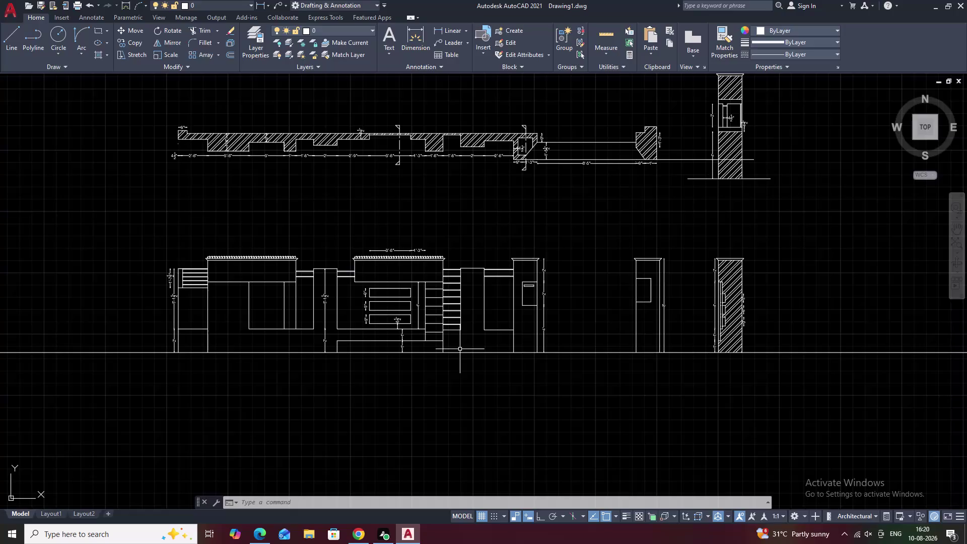
Fill the tall right pier and its base strip with the CROSS hatch pattern.
scroll(up, 3)
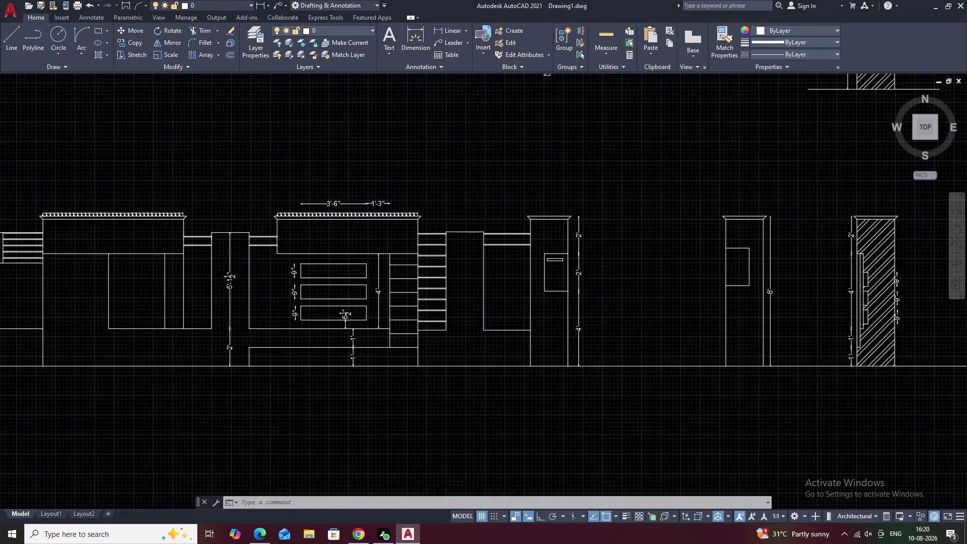
middle_drag(462, 331, 628, 319)
middle_drag(494, 309, 625, 304)
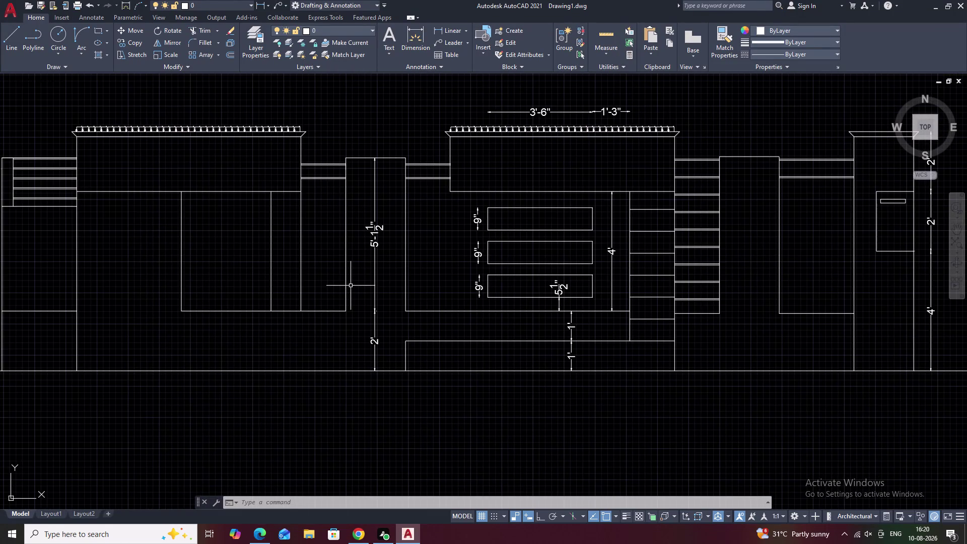
text(h)
key(space)
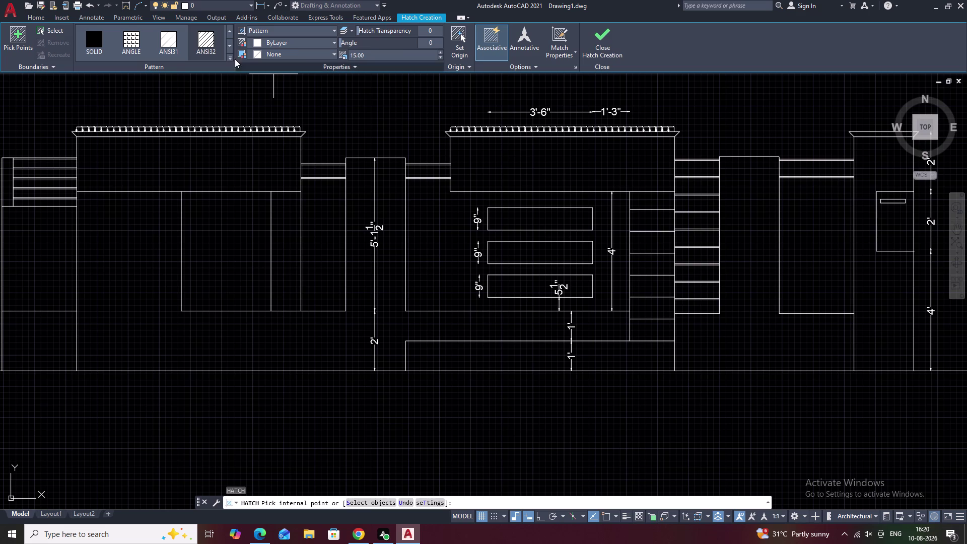
click(230, 58)
scroll(down, 3)
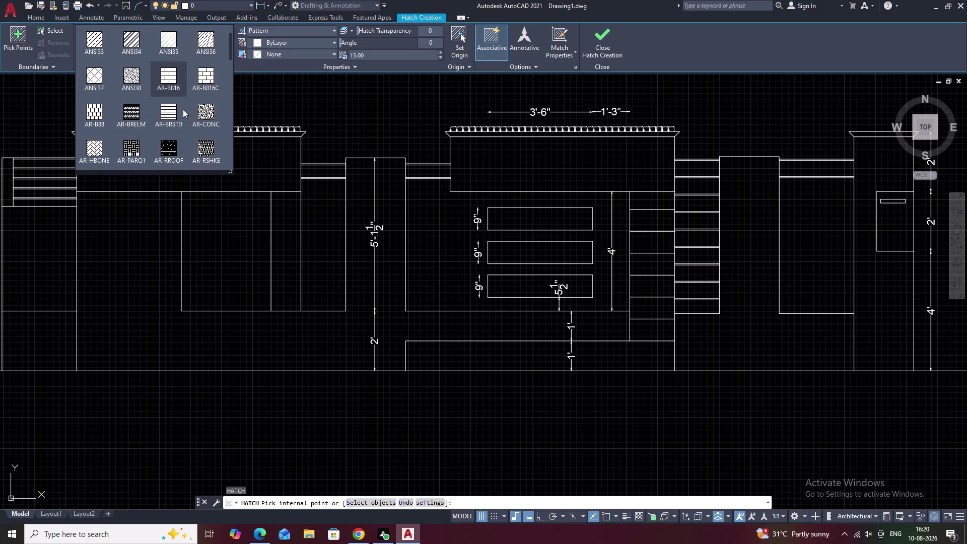
scroll(down, 3)
click(202, 153)
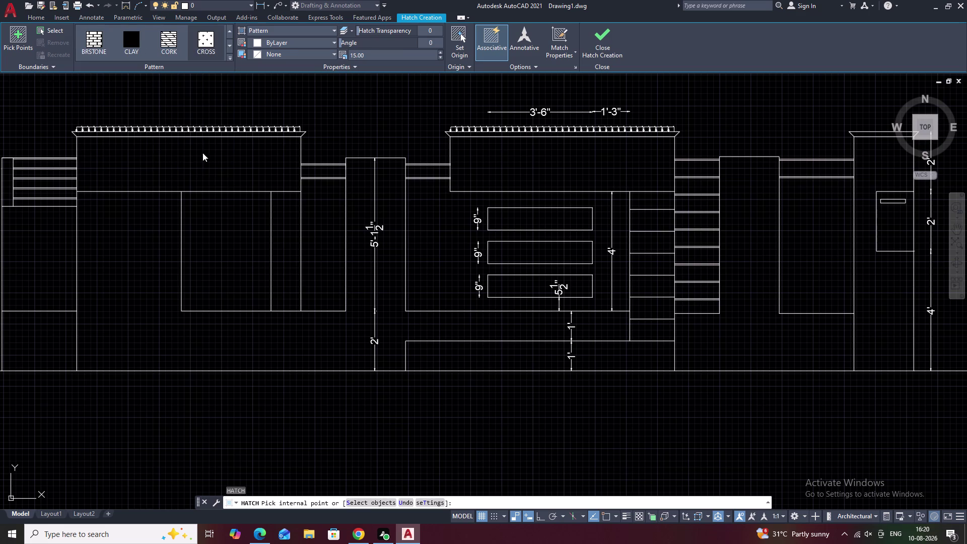
click(750, 306)
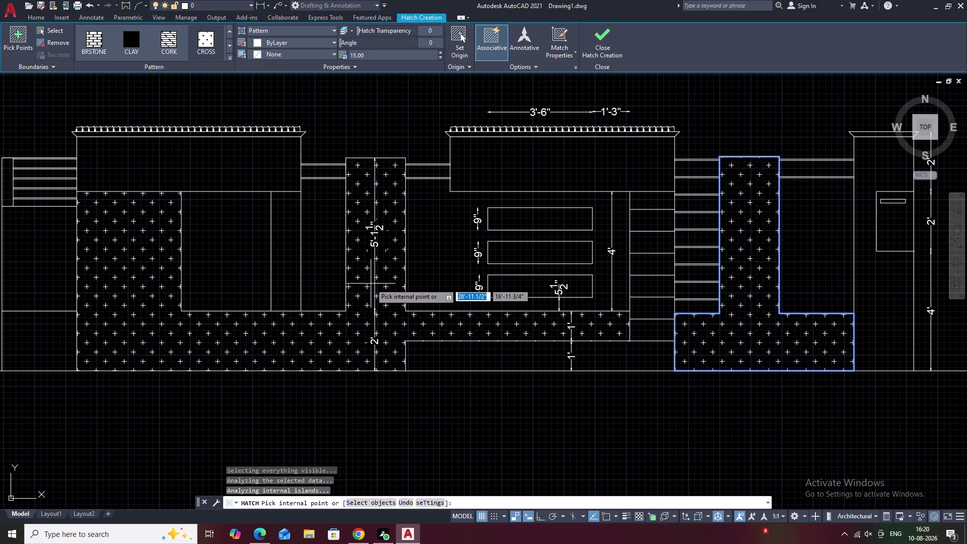
key(Escape)
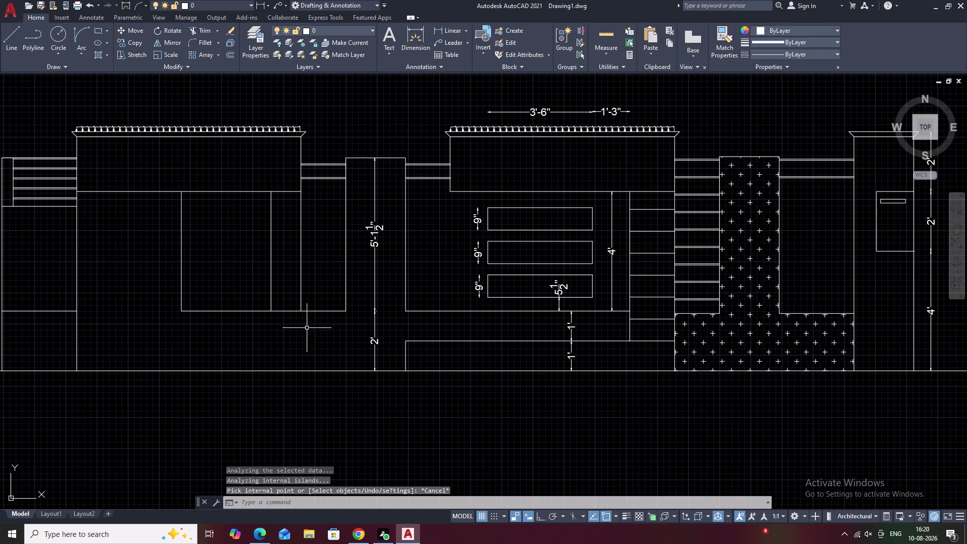
Extend the left panel's vertical line down to the ground line with EX.
text(ex)
key(space)
click(182, 283)
key(Escape)
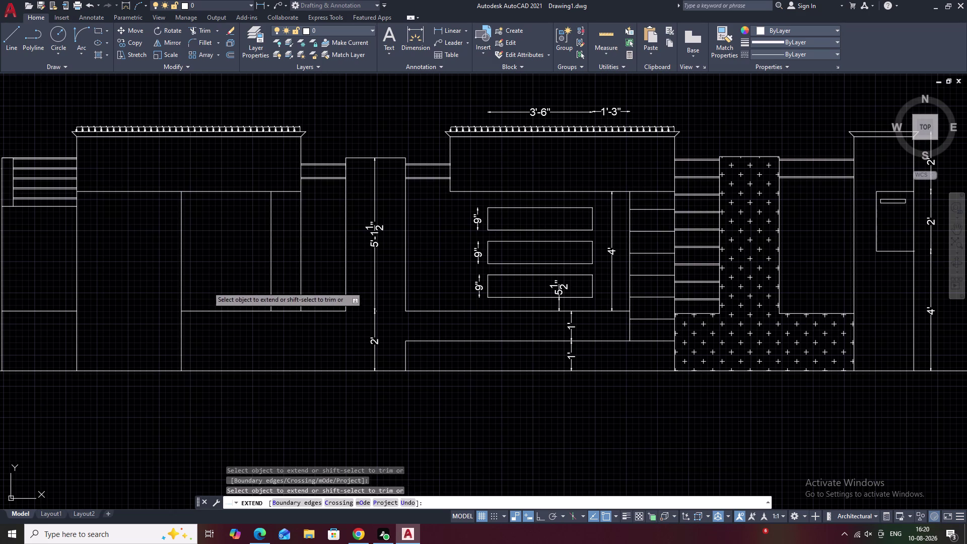
scroll(down, 3)
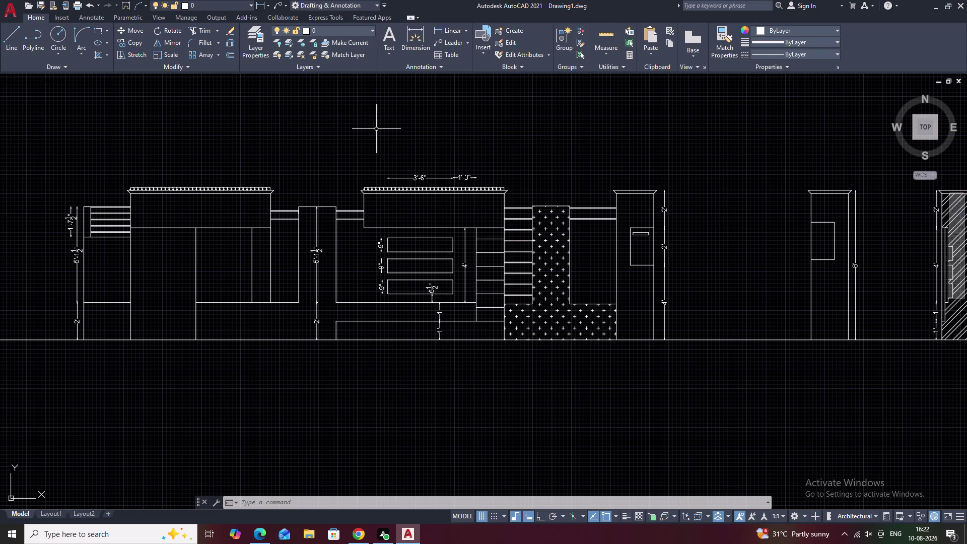
Cross-hatch the left-centre pier and its base strip with the CROSS pattern.
text(h)
key(space)
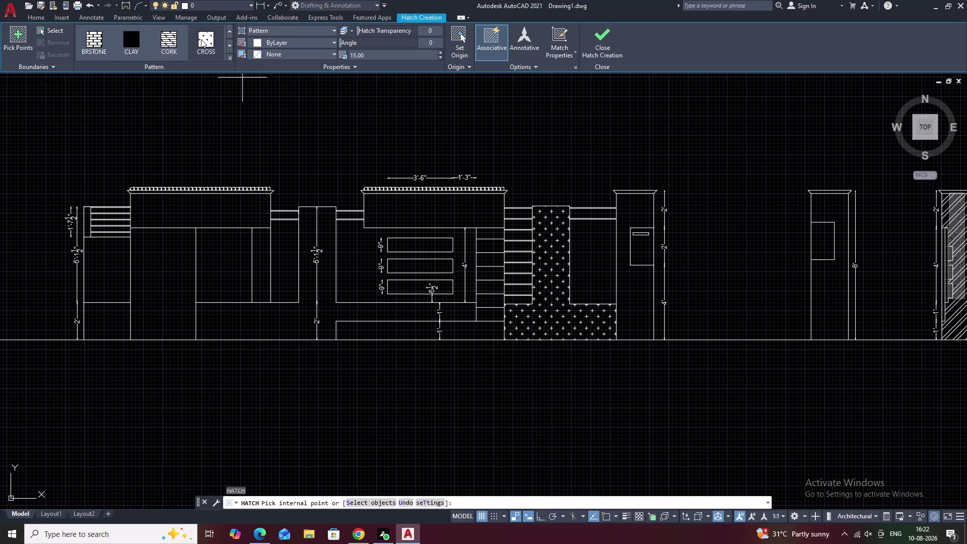
click(201, 39)
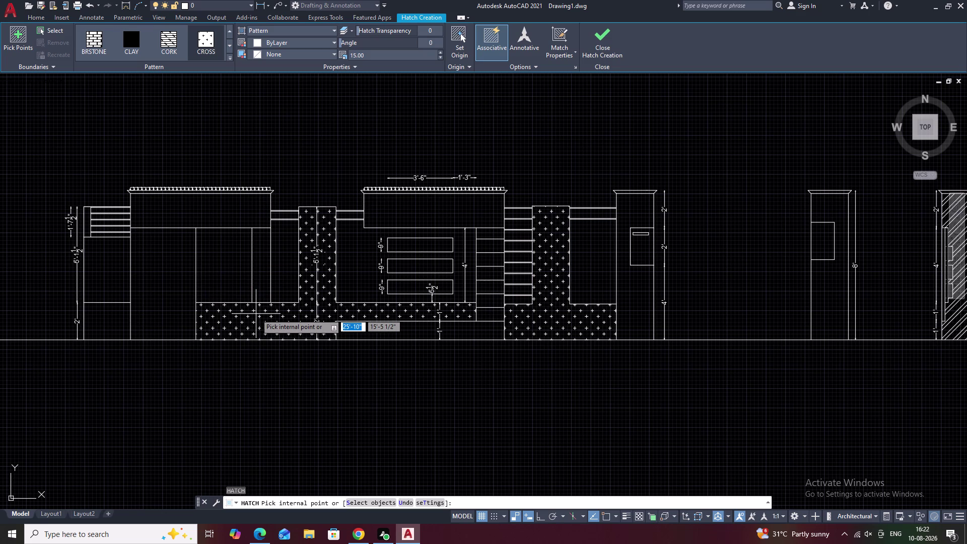
click(256, 314)
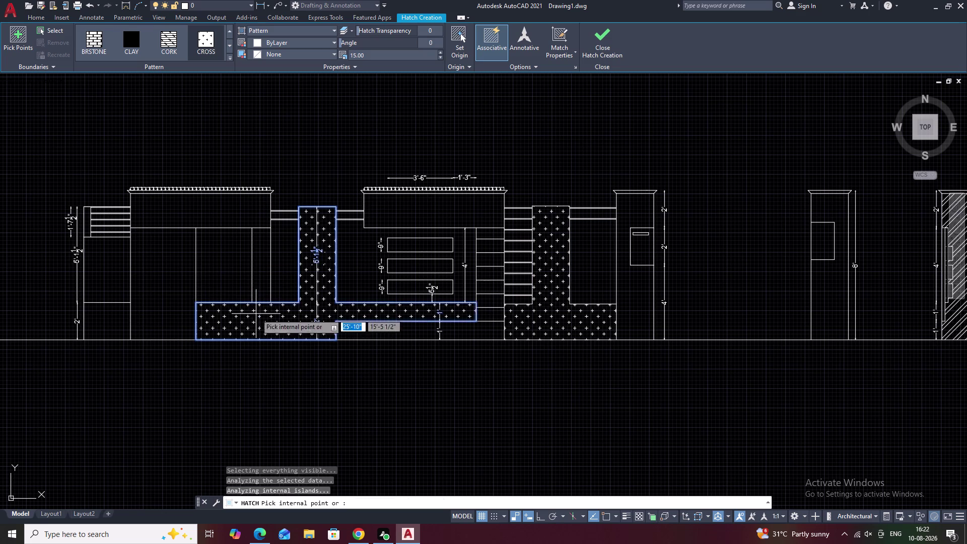
key(Escape)
Cross-hatch the small base block at the far left of the elevation.
middle_drag(653, 257, 692, 293)
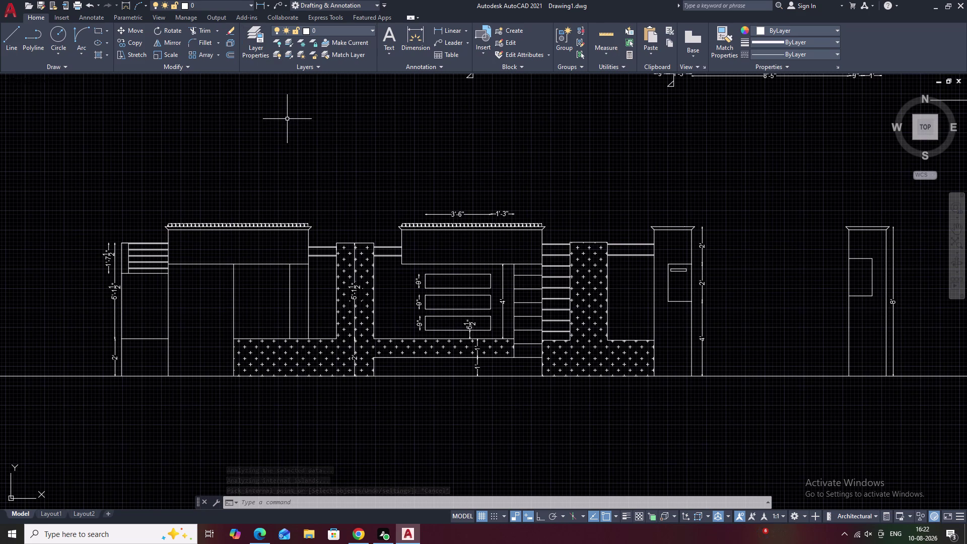
text(h)
key(space)
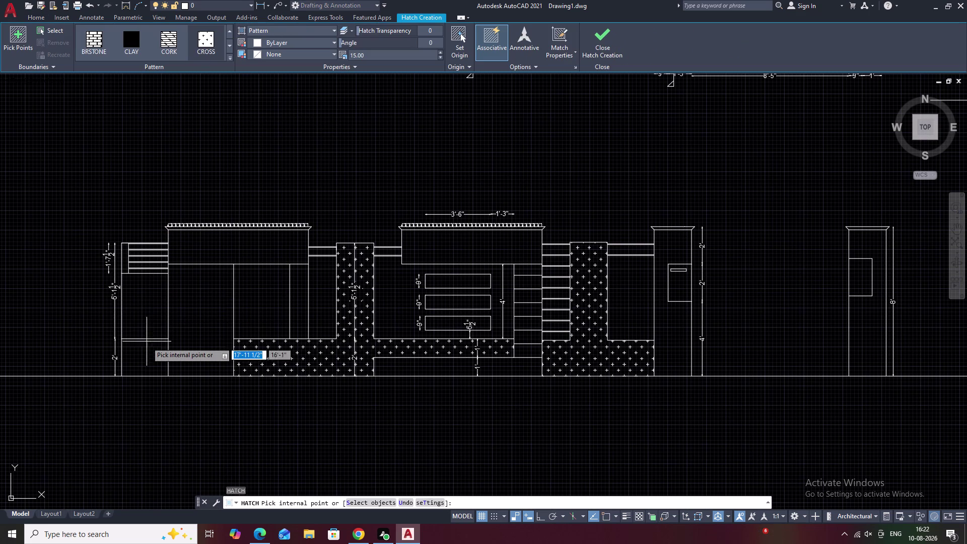
click(207, 41)
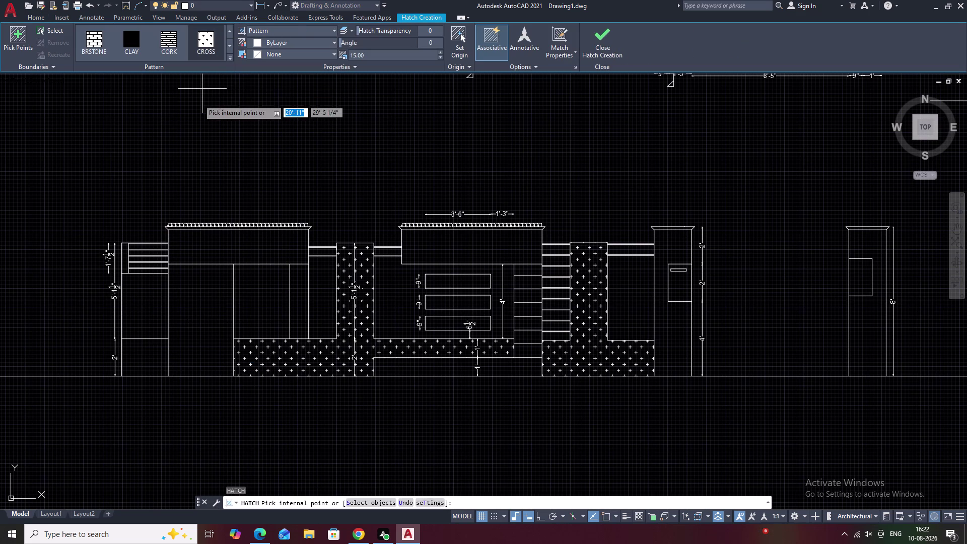
click(144, 358)
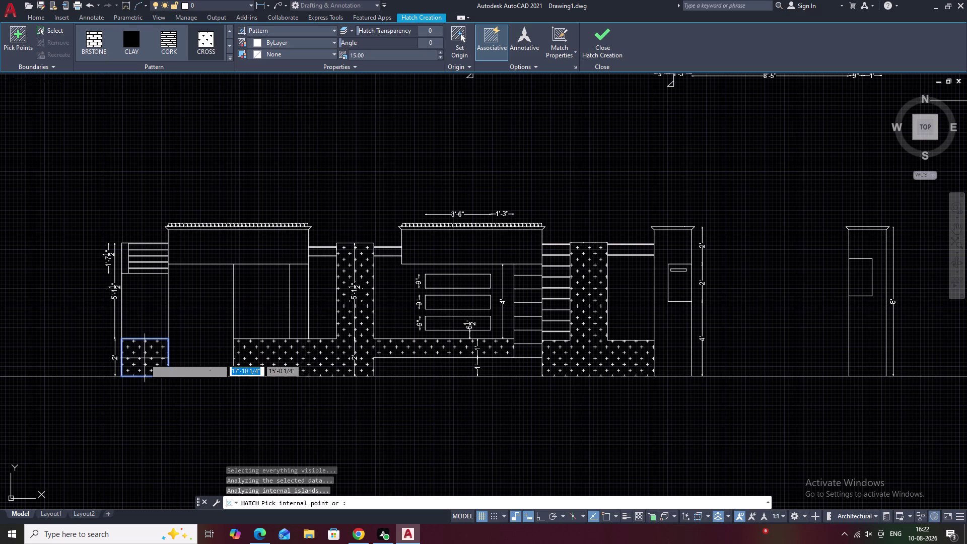
key(Escape)
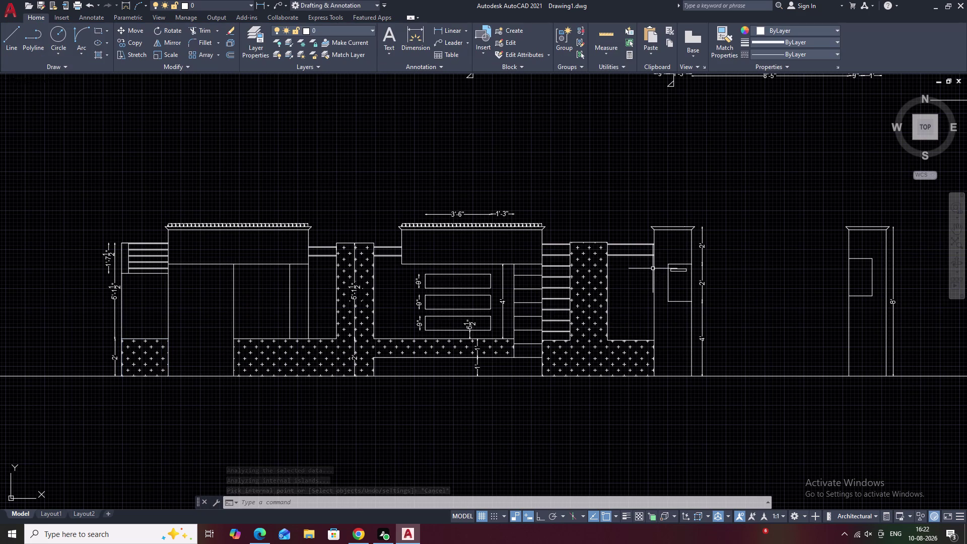
Start a hatch and try a different pattern from the pattern gallery.
text(h)
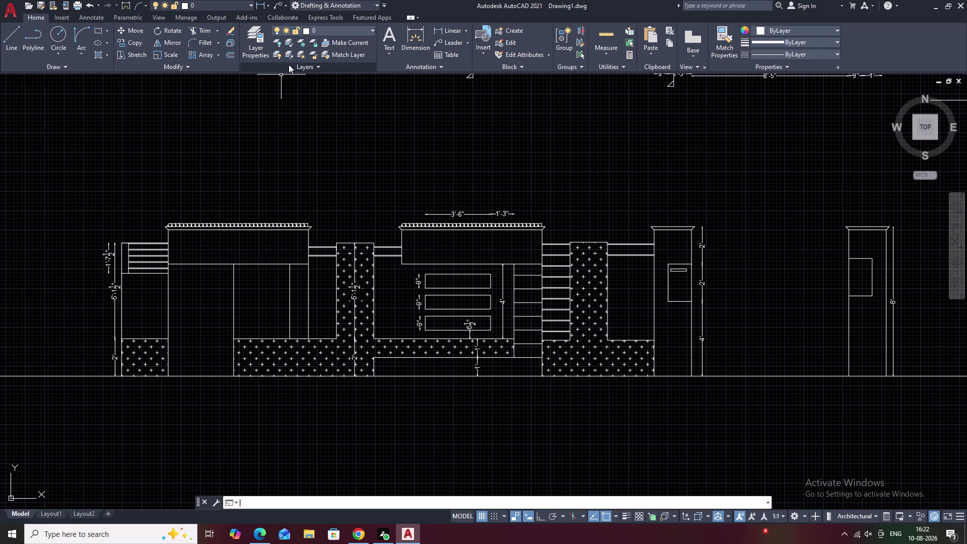
key(space)
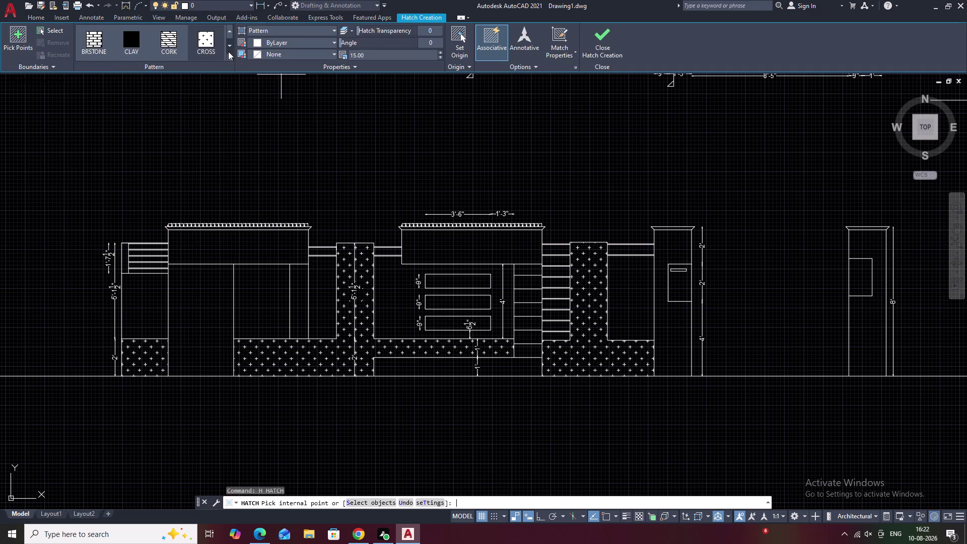
click(228, 56)
click(229, 56)
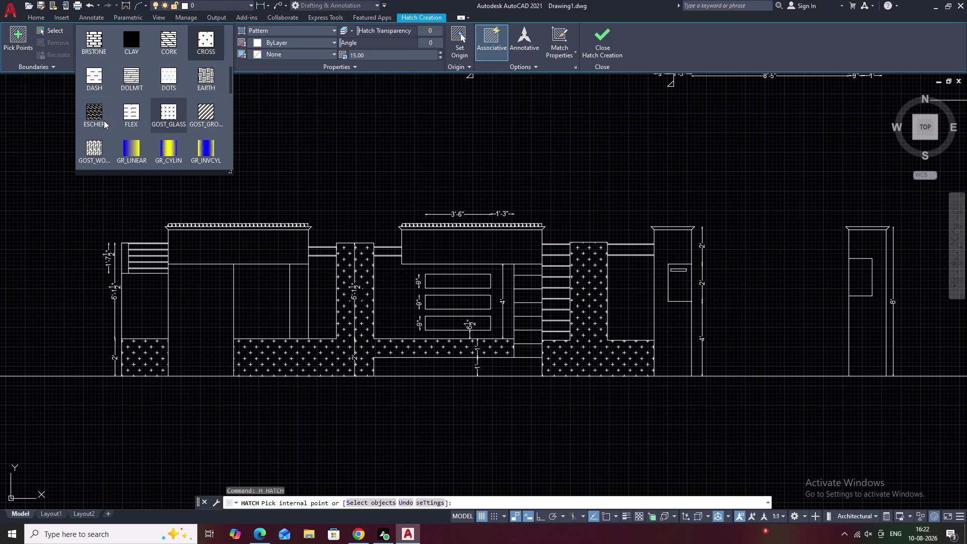
scroll(down, 3)
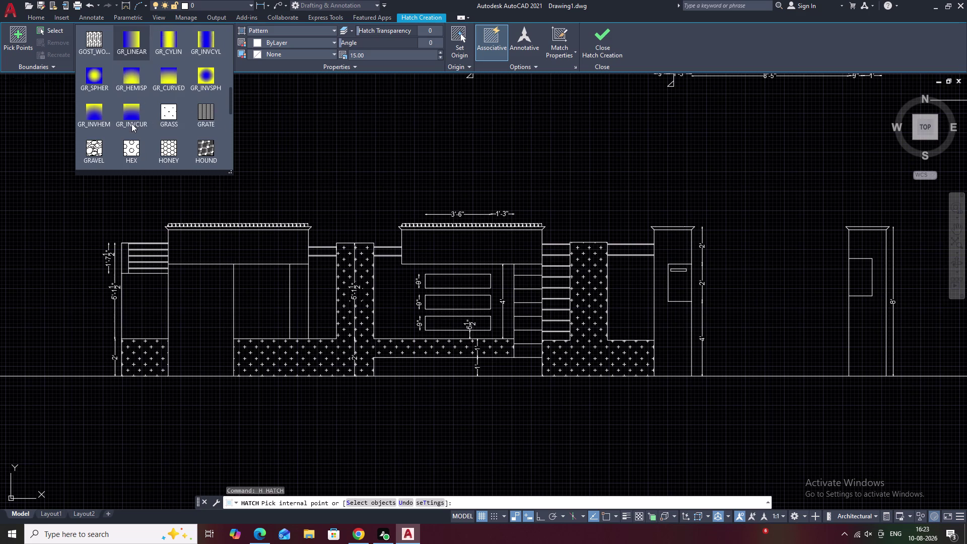
click(169, 111)
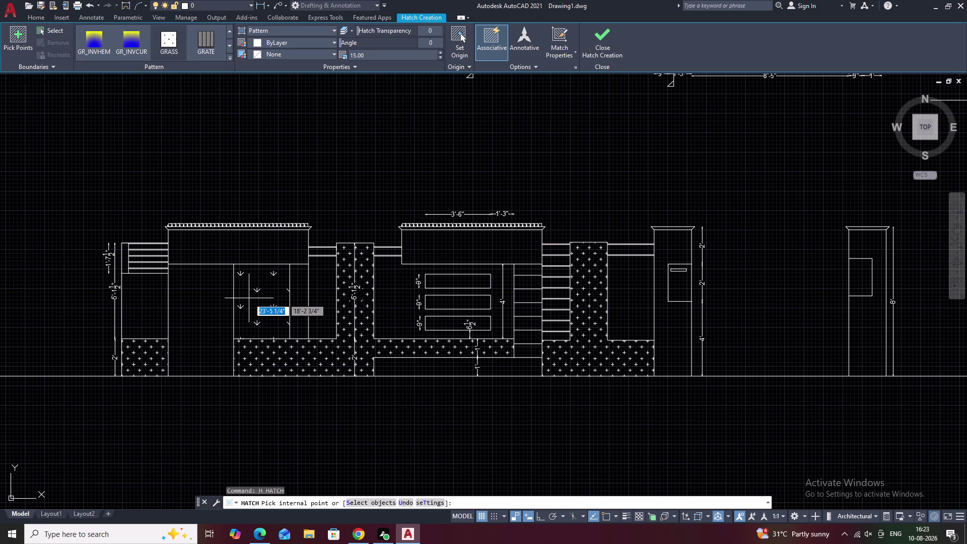
Select ANSI38 and fill the pillar beside the gate and the far-right pillar.
click(231, 59)
scroll(down, 3)
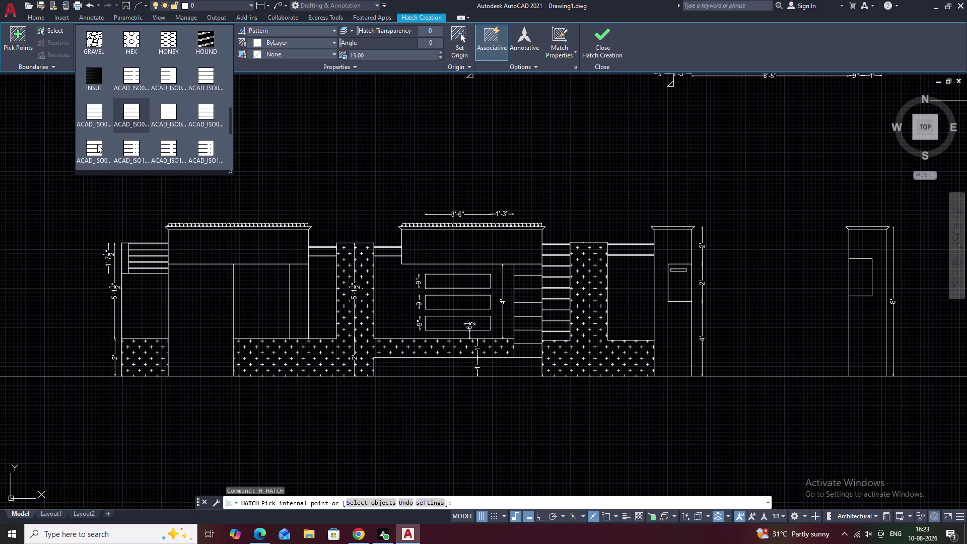
scroll(down, 3)
scroll(down, 3)
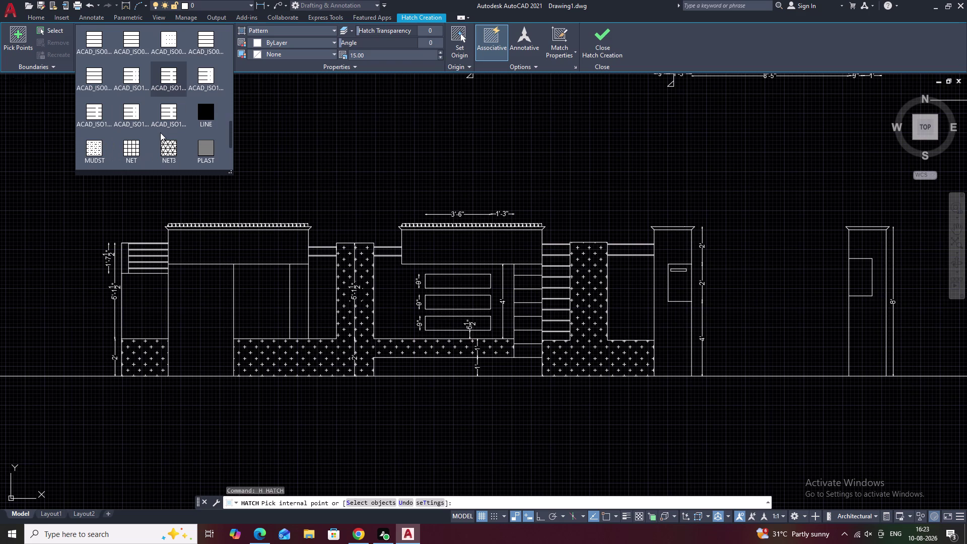
scroll(up, 3)
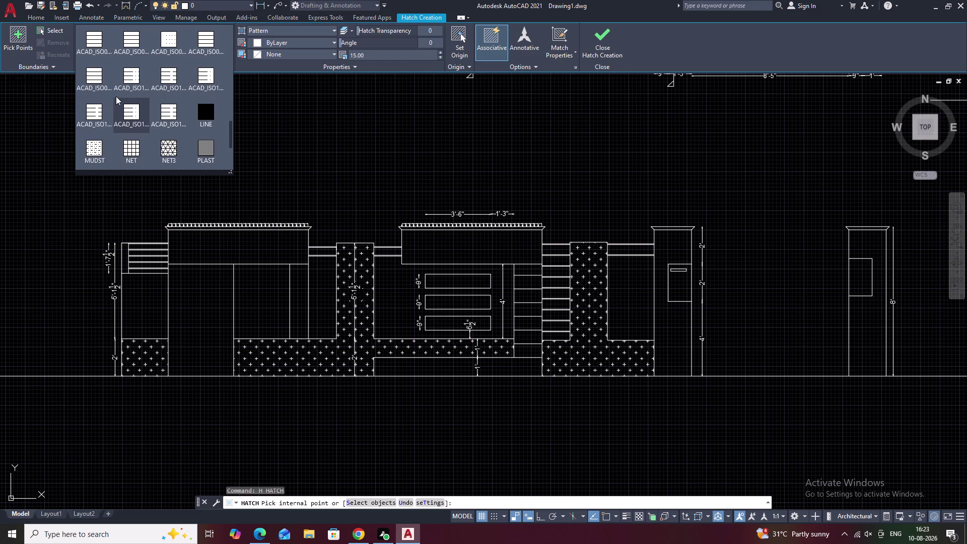
scroll(up, 3)
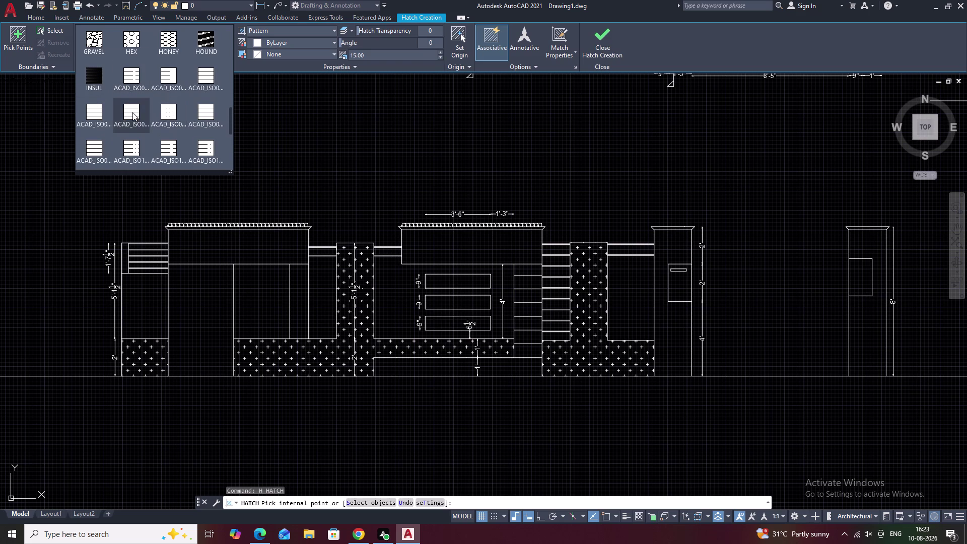
scroll(up, 3)
scroll(up, 3)
scroll(up, 3)
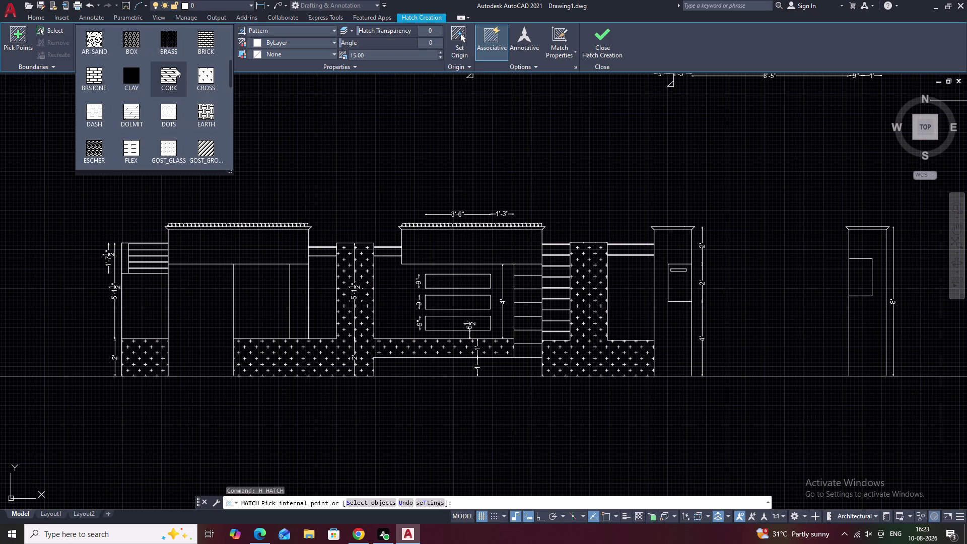
scroll(up, 3)
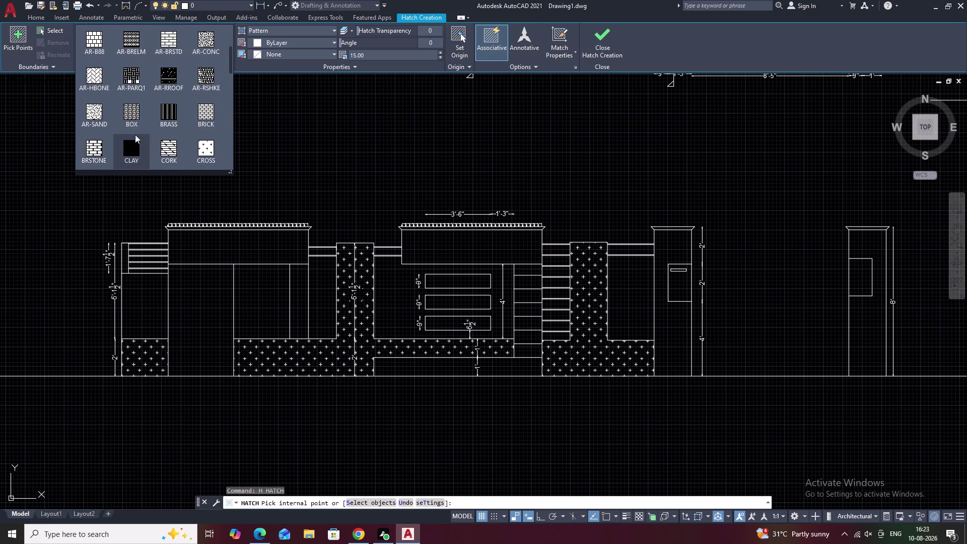
scroll(up, 3)
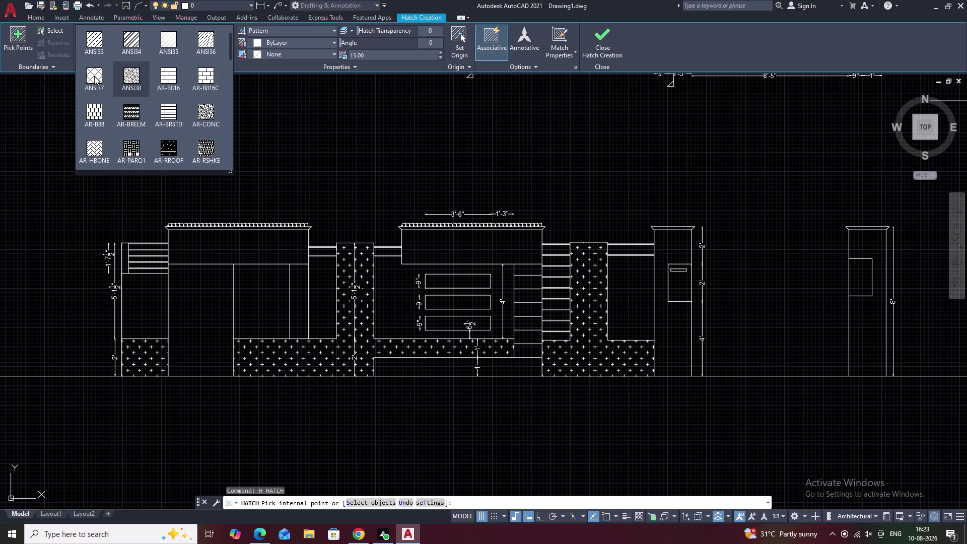
click(92, 71)
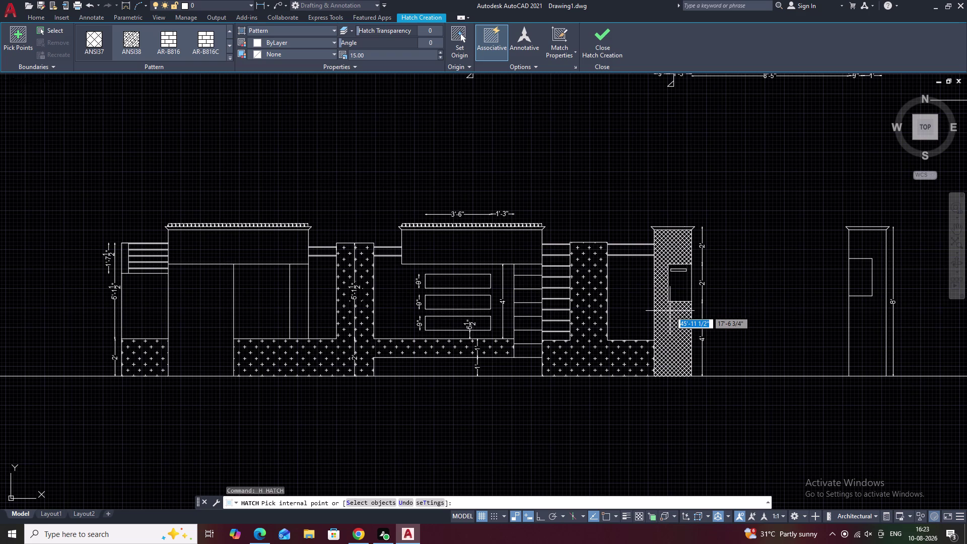
click(670, 311)
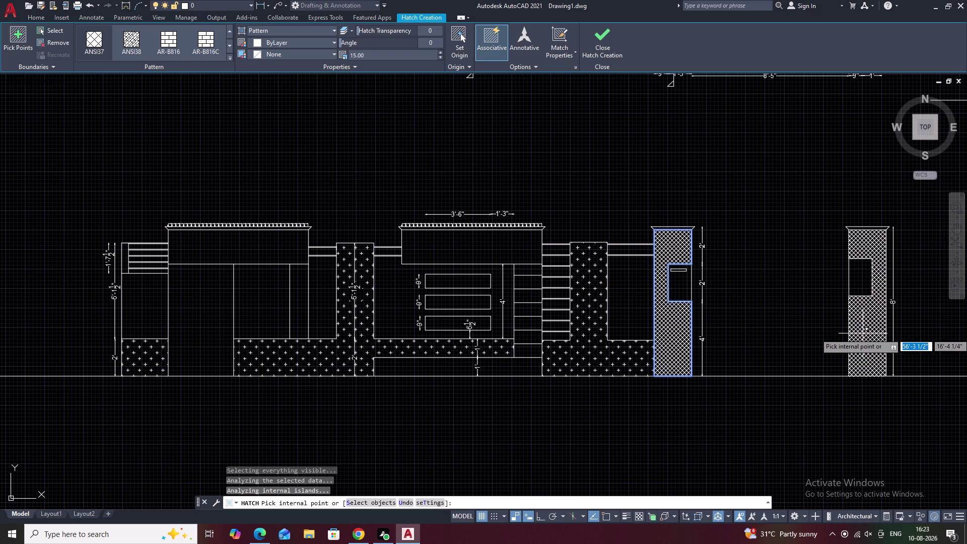
click(875, 333)
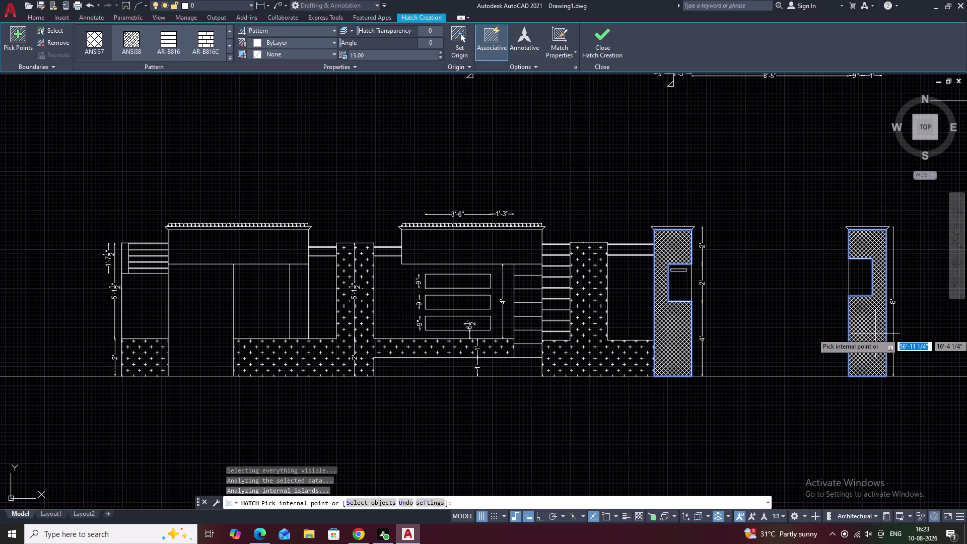
Try hatch pattern scales 20 and then 50 on the pillar crosshatch.
click(372, 55)
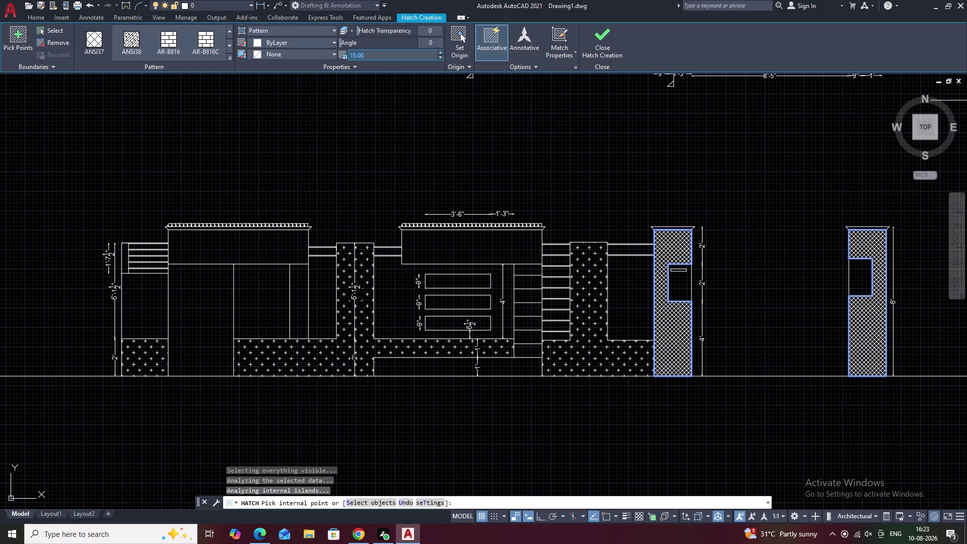
key(BackSpace)
key(5)
key(BackSpace)
text(20)
click(401, 125)
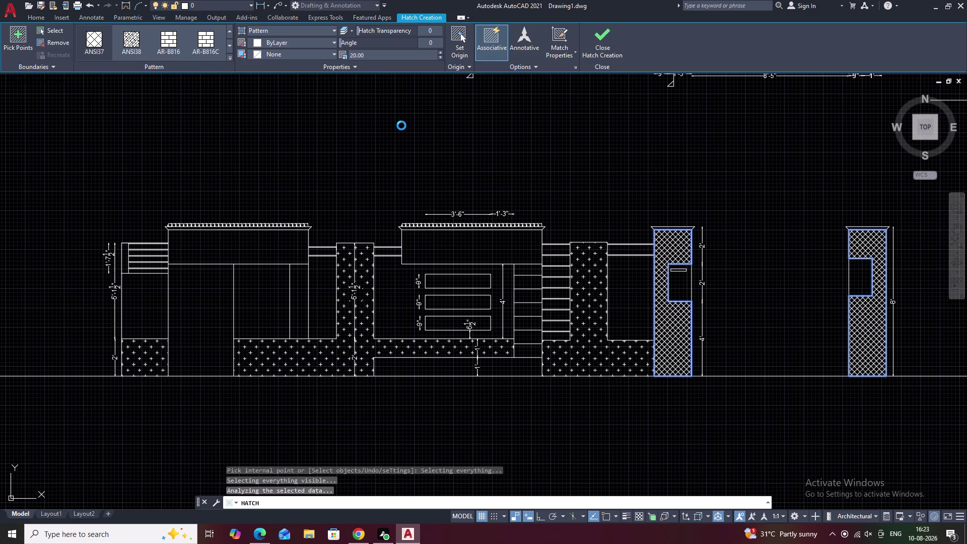
click(368, 50)
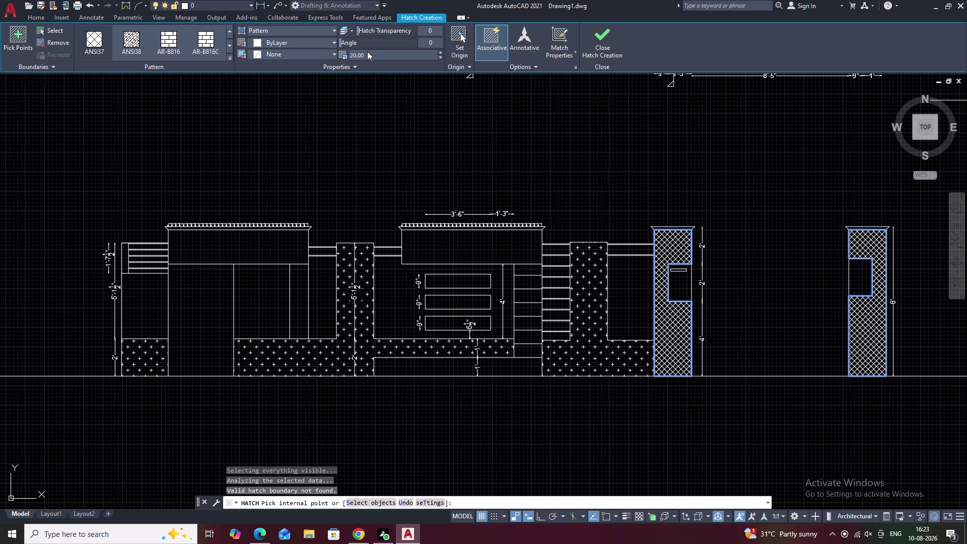
click(368, 53)
key(BackSpace)
text(5)
text(0)
click(368, 99)
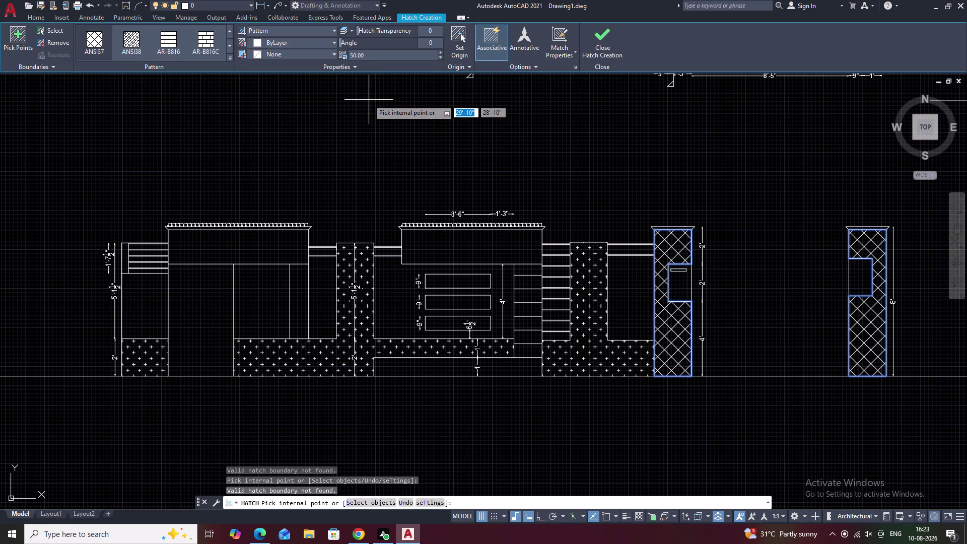
Try scale 45, then settle on hatch scale 30 and end the hatch.
click(367, 51)
click(370, 54)
key(BackSpace)
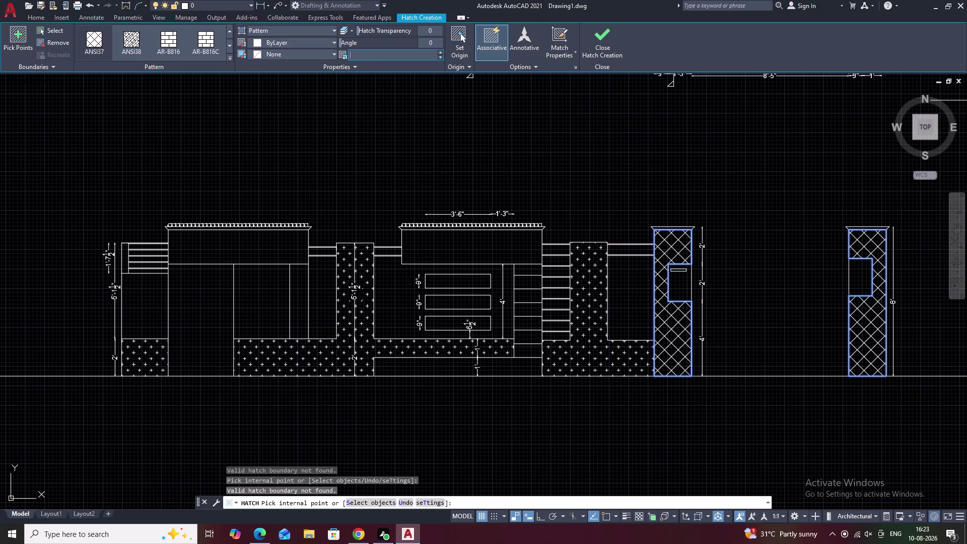
text(45)
click(410, 169)
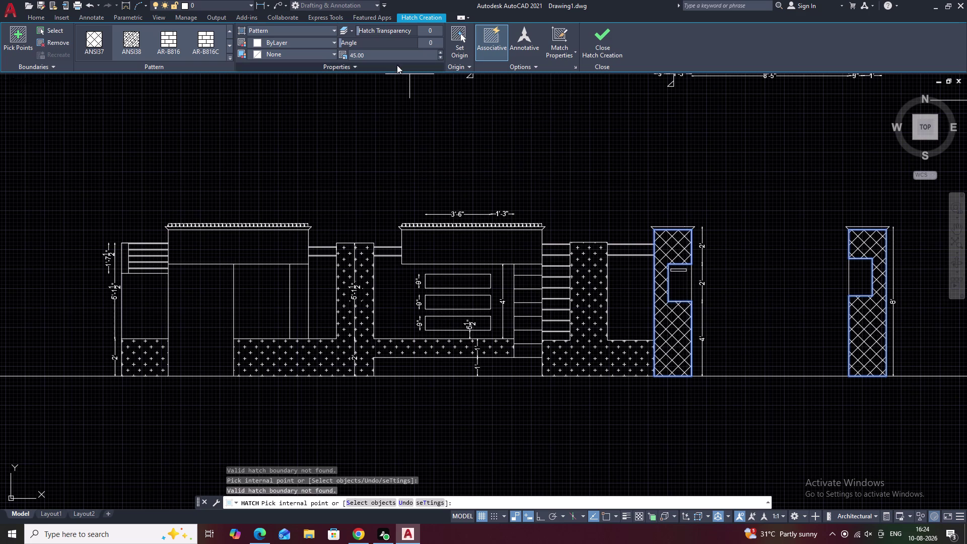
click(381, 53)
key(BackSpace)
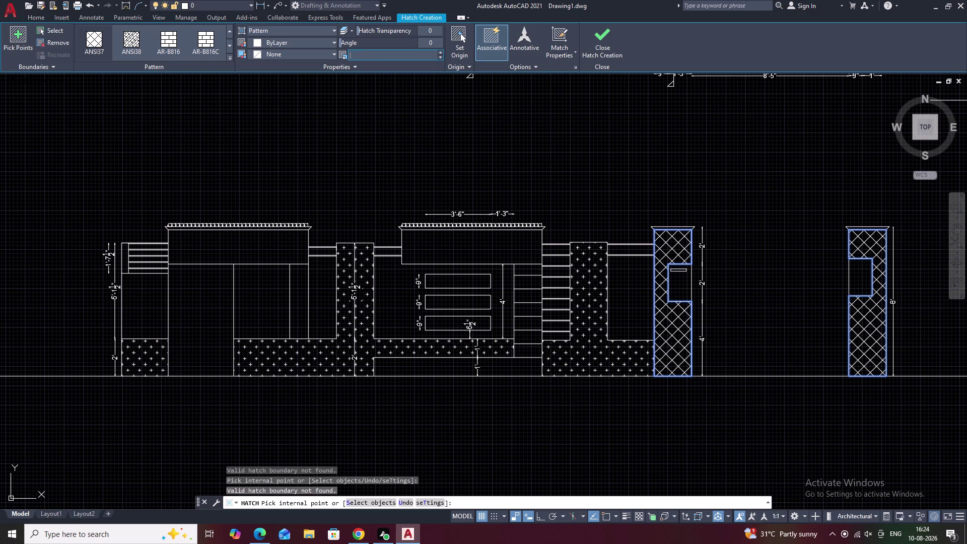
text(30)
click(393, 119)
key(Escape)
middle_drag(716, 261, 617, 226)
Pan along the elevation to inspect the hatched pillars, cancelling any pending command.
middle_drag(721, 280, 693, 287)
scroll(down, 3)
middle_drag(669, 285, 661, 317)
middle_drag(544, 232, 561, 232)
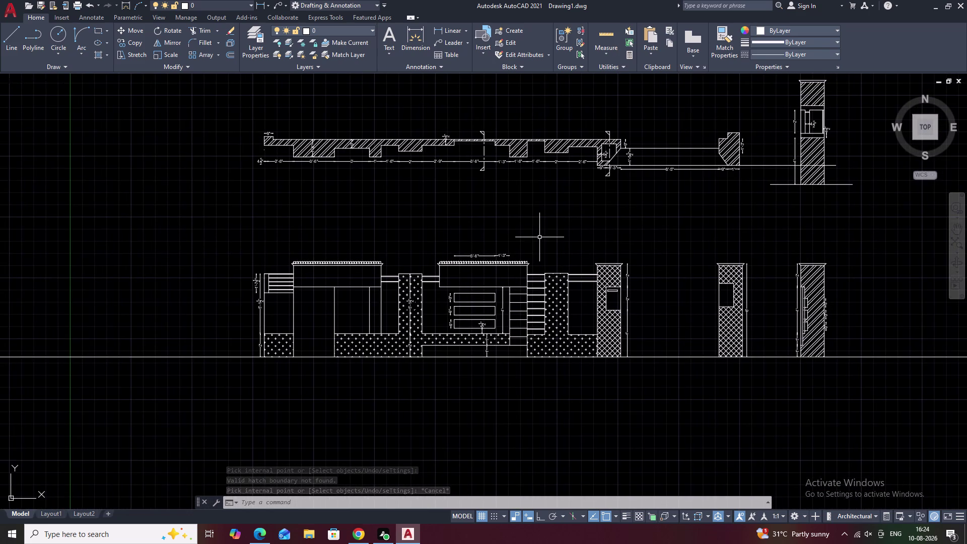
scroll(up, 3)
middle_drag(358, 244, 435, 235)
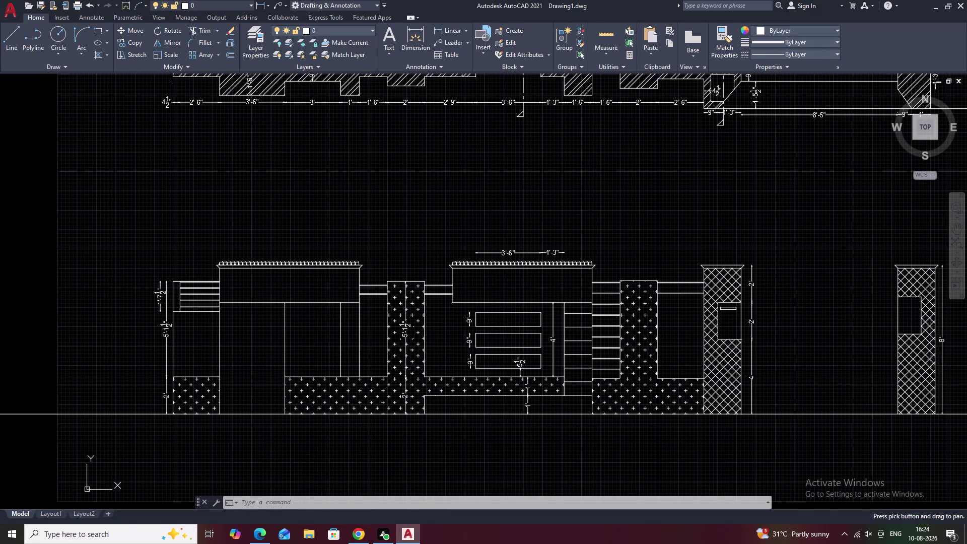
middle_drag(713, 265, 548, 291)
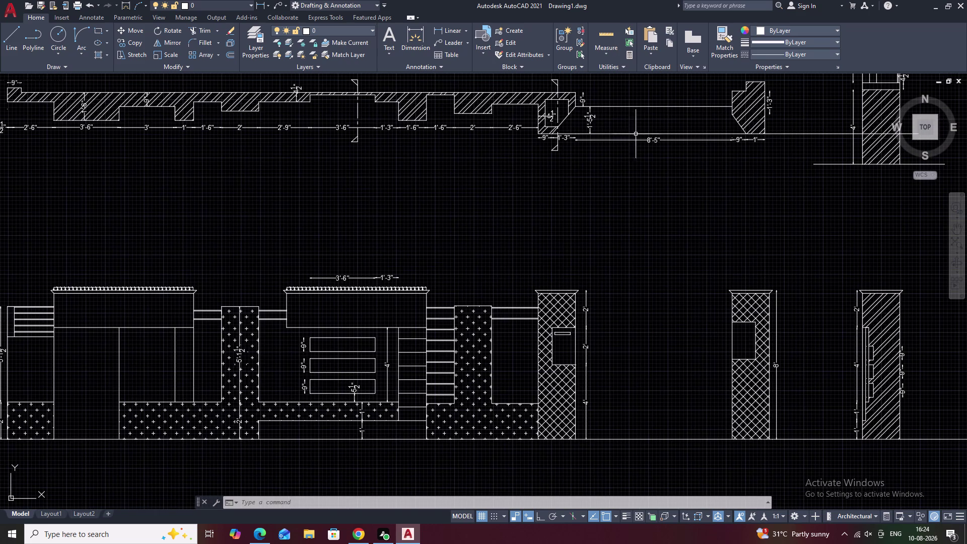
middle_drag(311, 358, 467, 340)
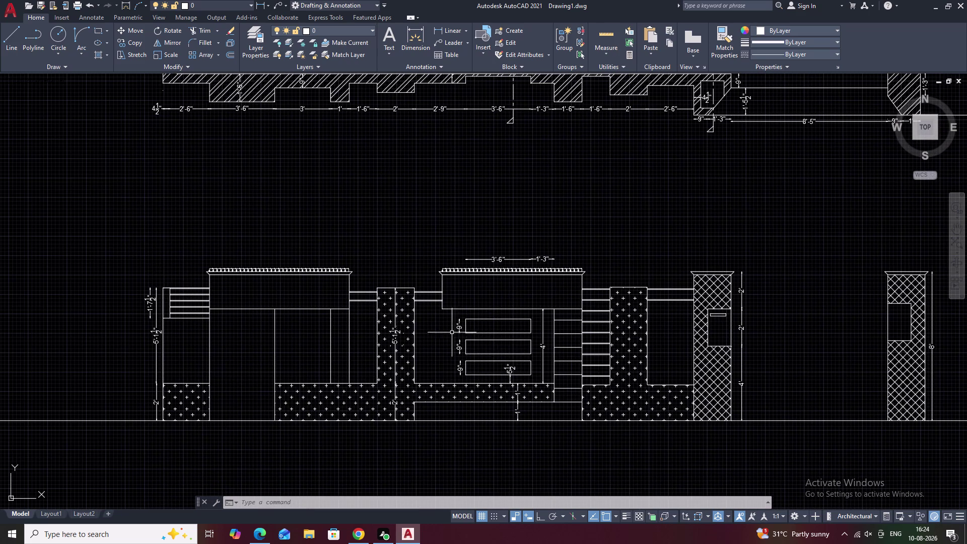
middle_drag(355, 352, 466, 319)
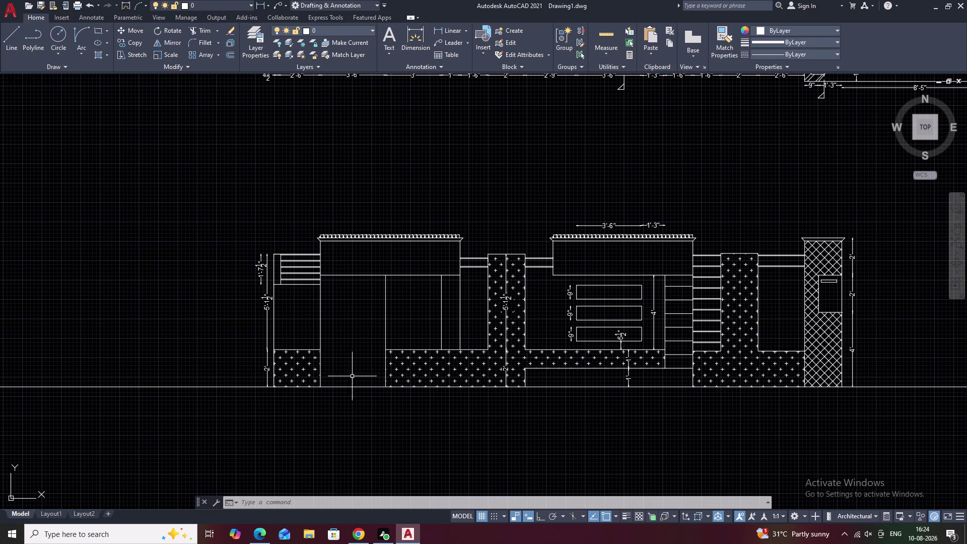
middle_drag(966, 543, 663, 492)
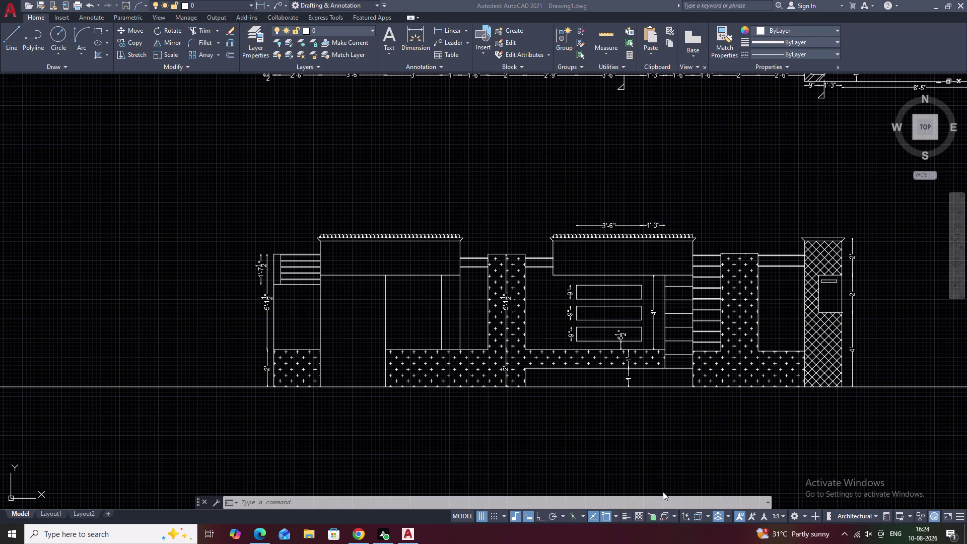
middle_drag(728, 254, 426, 431)
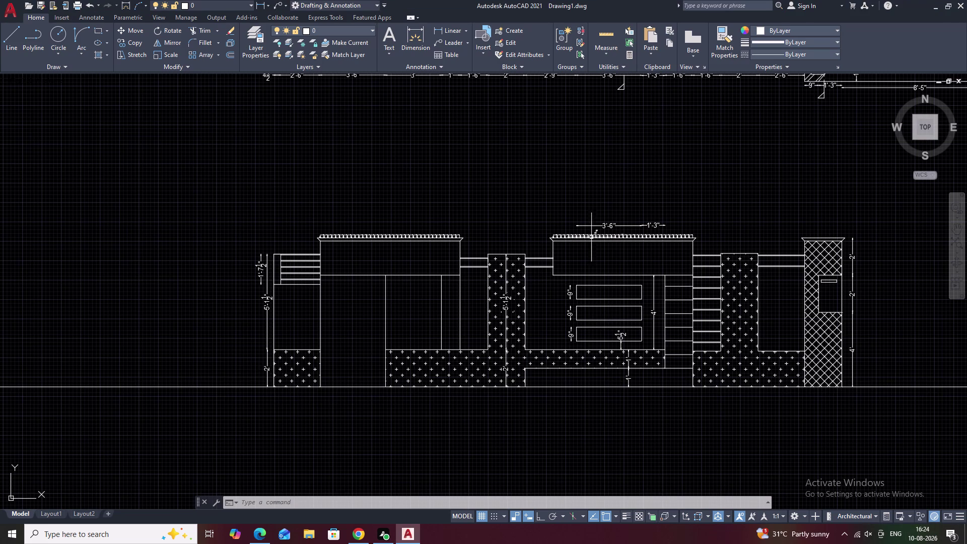
key(Escape)
Pan and zoom to bring the plan and the whole drawing into view.
middle_drag(713, 218, 487, 388)
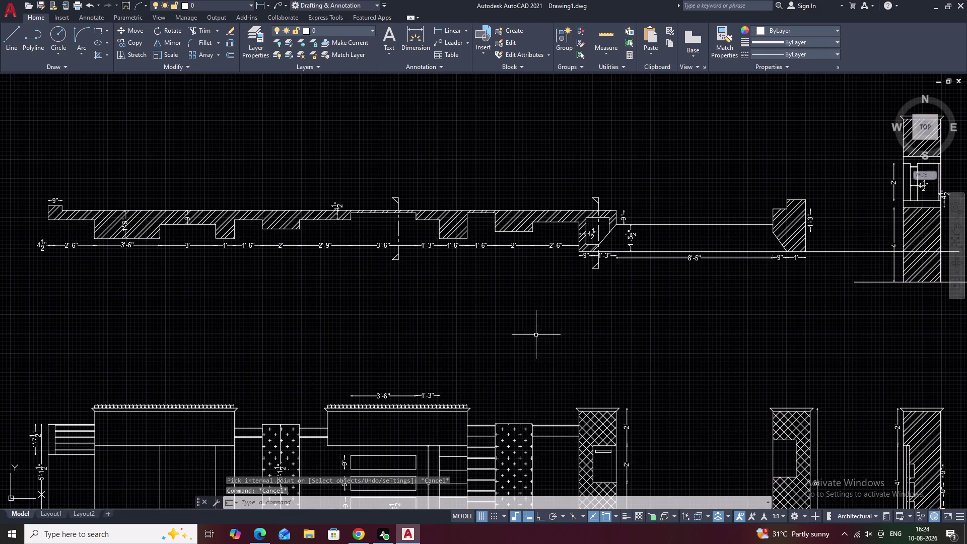
middle_drag(536, 334, 521, 262)
scroll(down, 3)
middle_drag(568, 266, 518, 273)
scroll(up, 3)
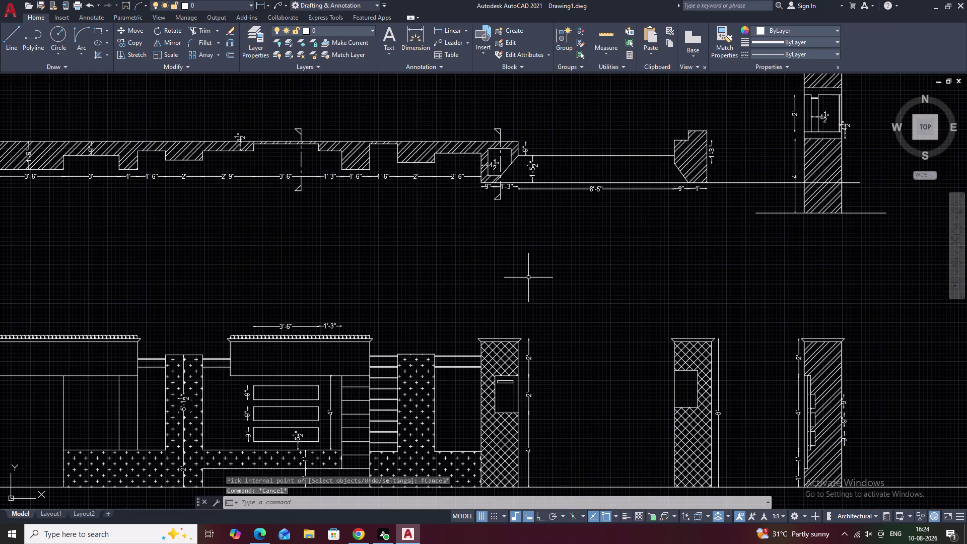
scroll(down, 3)
middle_drag(536, 281, 537, 272)
middle_drag(545, 272, 580, 291)
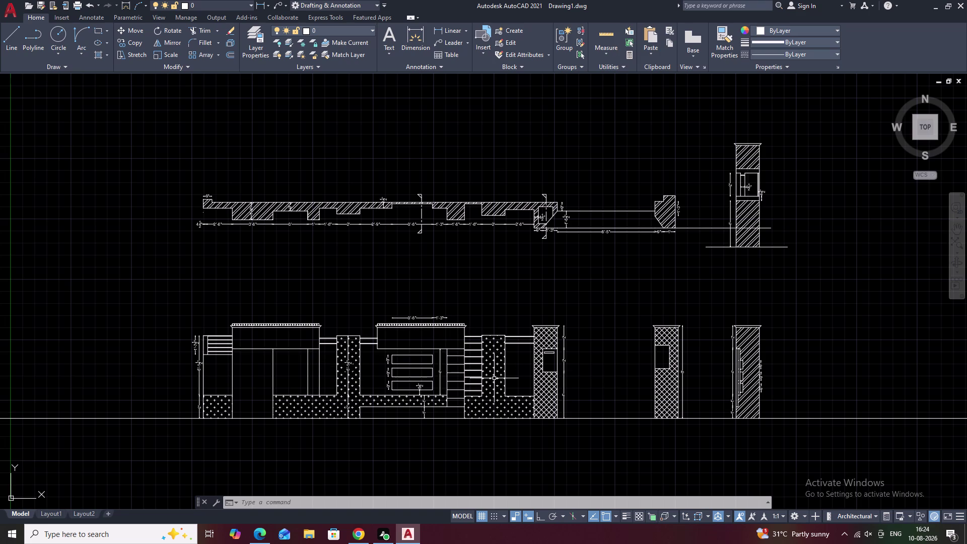
scroll(up, 3)
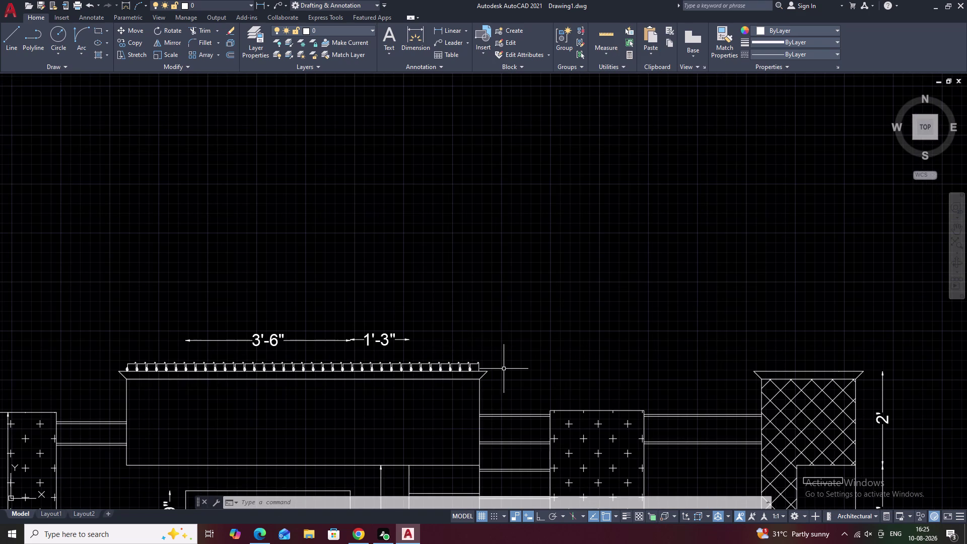
Edit the Standard dimension style, changing its text height to 4.
text(d)
key(space)
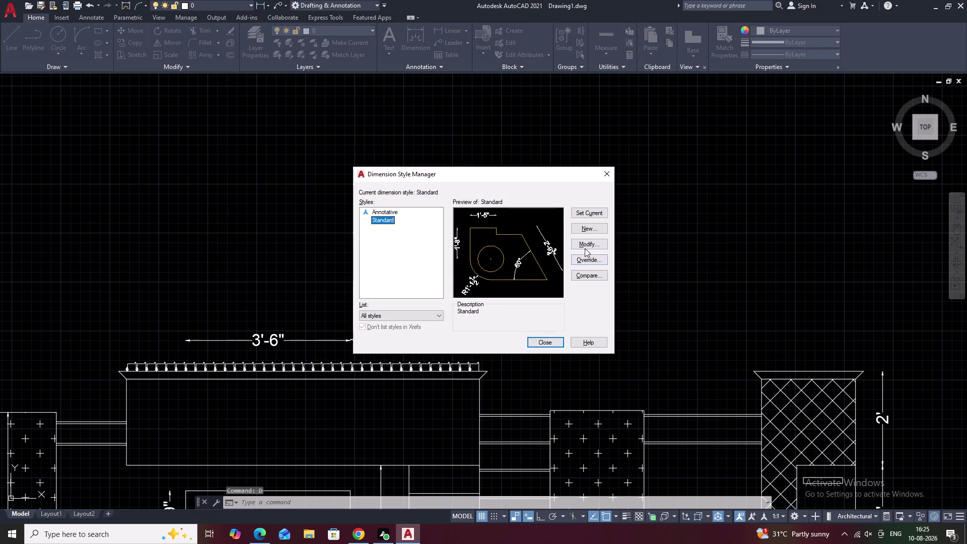
click(585, 249)
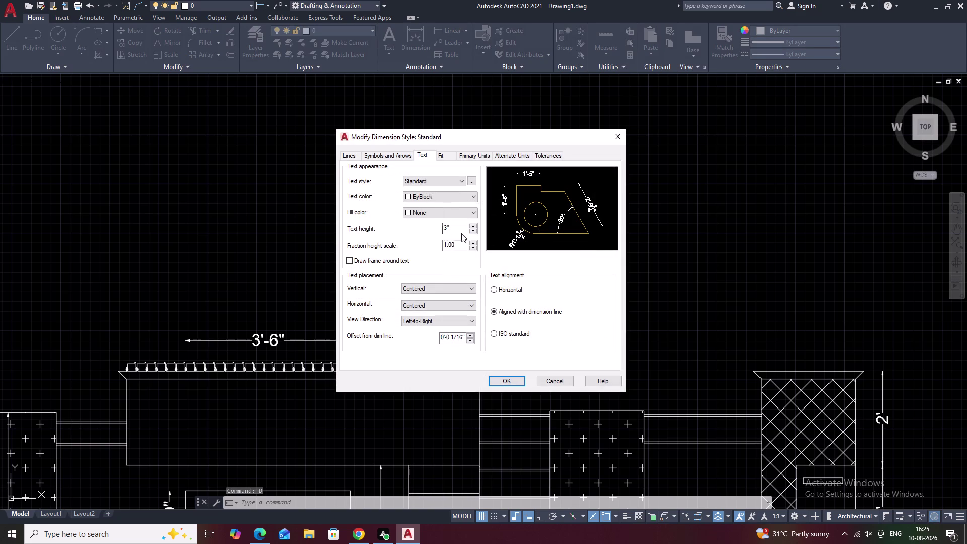
drag(455, 229, 420, 230)
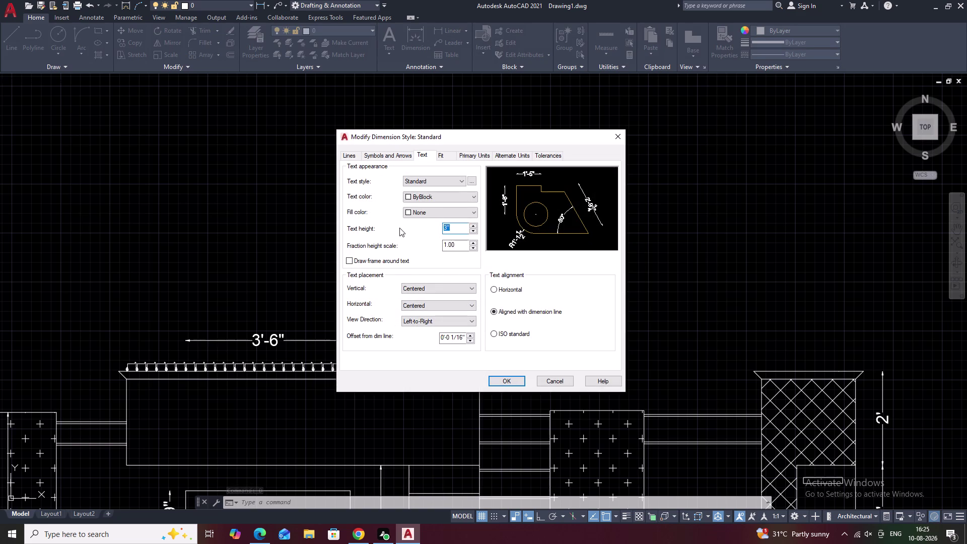
key(BackSpace)
key(4)
Set oblique tick arrowheads with arrow size 2" and save the style.
click(394, 155)
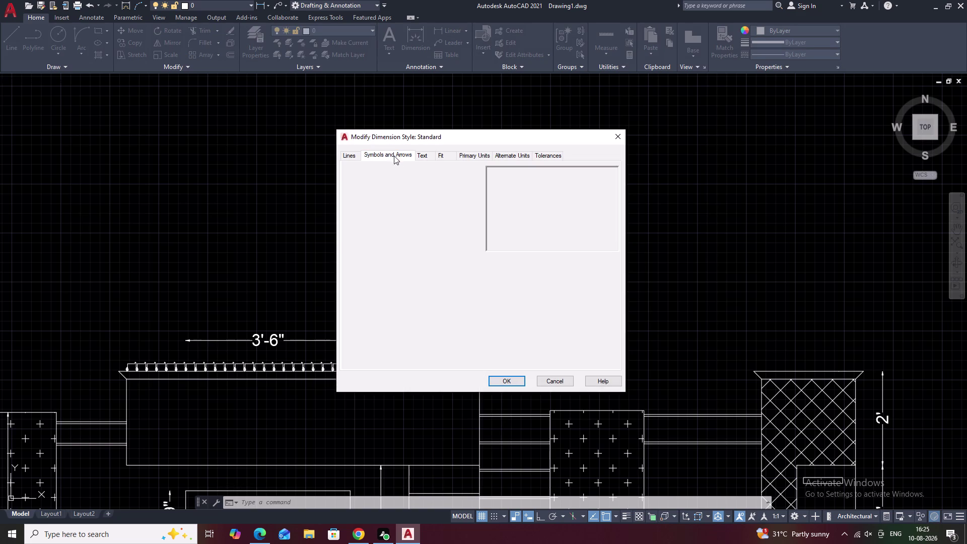
drag(365, 252, 334, 255)
drag(358, 256, 348, 257)
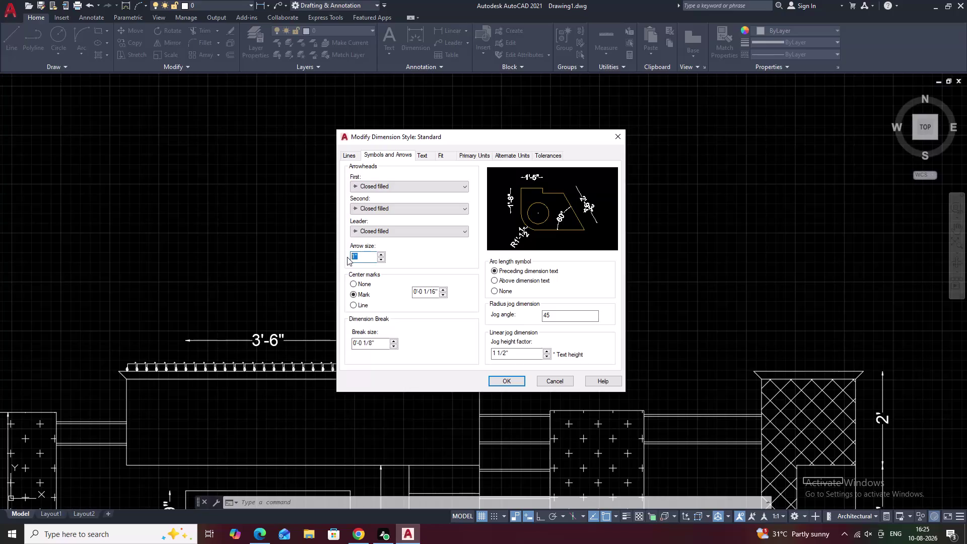
key(BackSpace)
key(2)
click(441, 188)
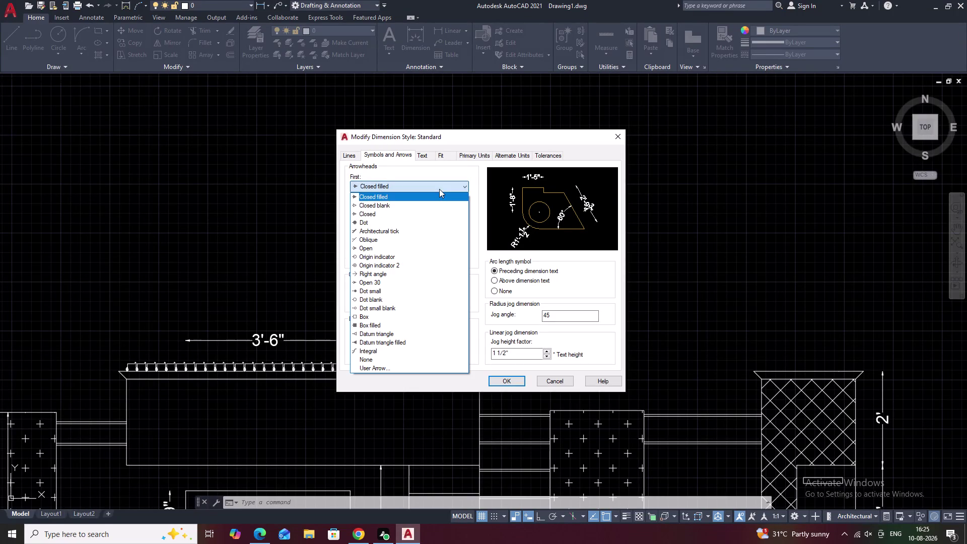
click(374, 240)
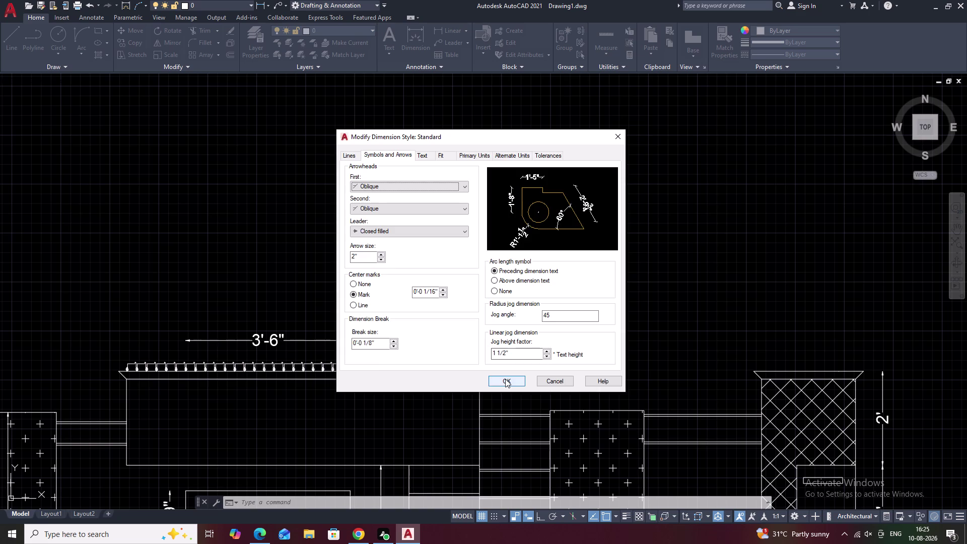
click(505, 379)
click(547, 339)
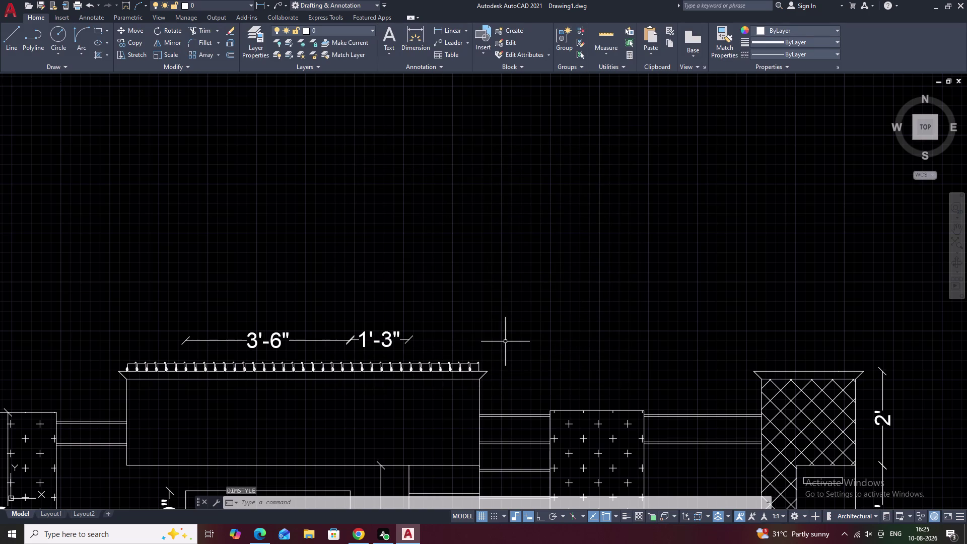
key(Escape)
scroll(down, 3)
Pan along the elevation to check the updated oblique-tick dimensions.
middle_drag(535, 360, 540, 341)
middle_drag(390, 284, 421, 286)
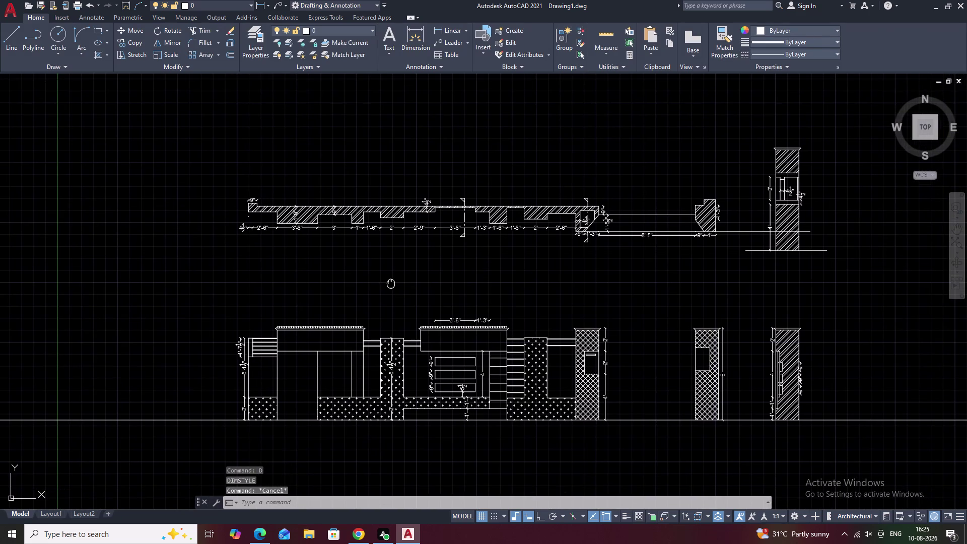
middle_drag(421, 286, 441, 289)
scroll(up, 3)
middle_drag(352, 372, 357, 338)
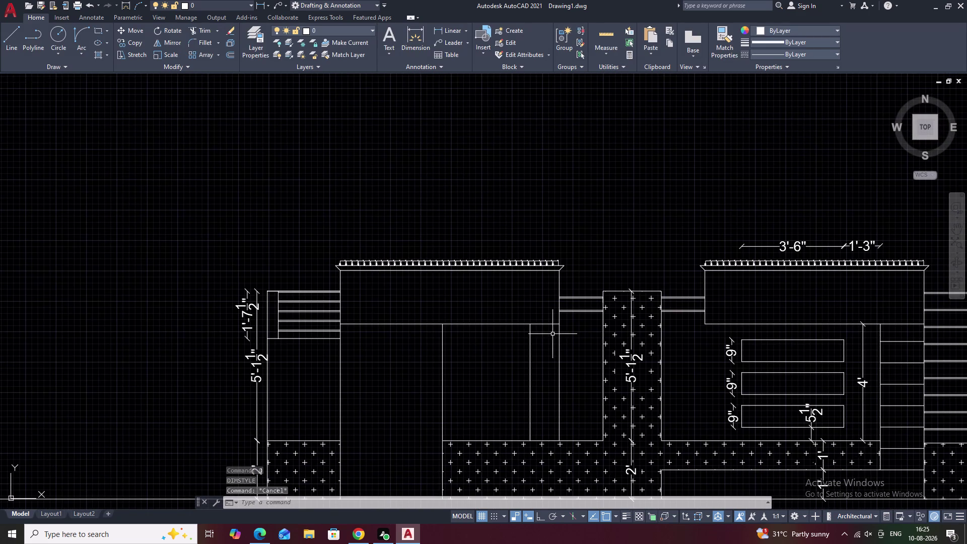
middle_drag(705, 314, 538, 309)
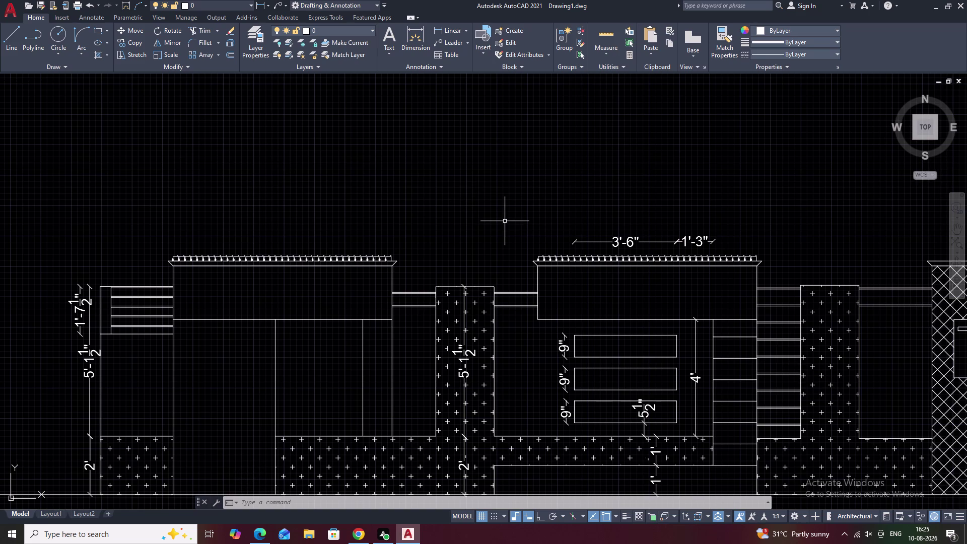
Reopen the Dimension Style Manager on the Standard style with D.
key(t)
key(BackSpace)
key(s)
key(BackSpace)
text(d)
key(space)
click(589, 244)
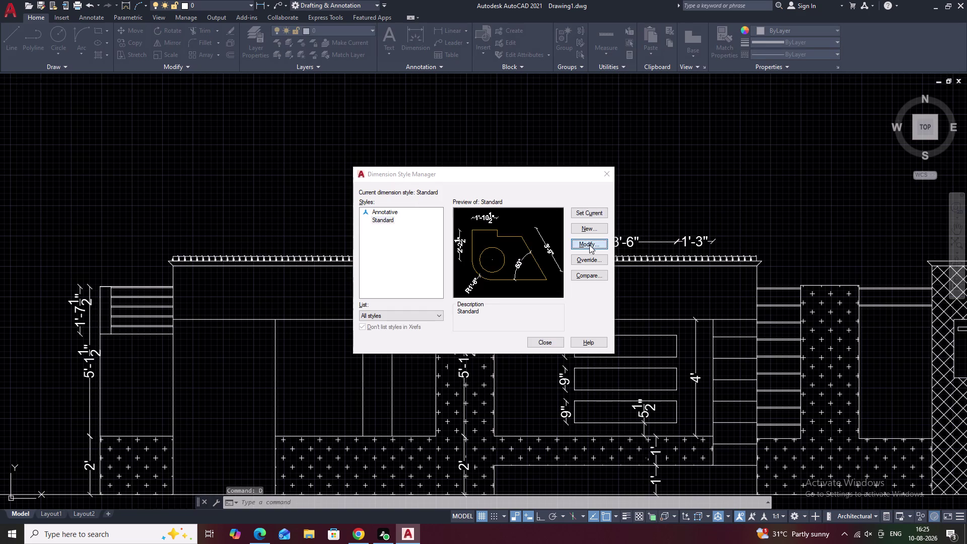
Confirm the Standard style's 4" text height and close the style manager.
click(427, 157)
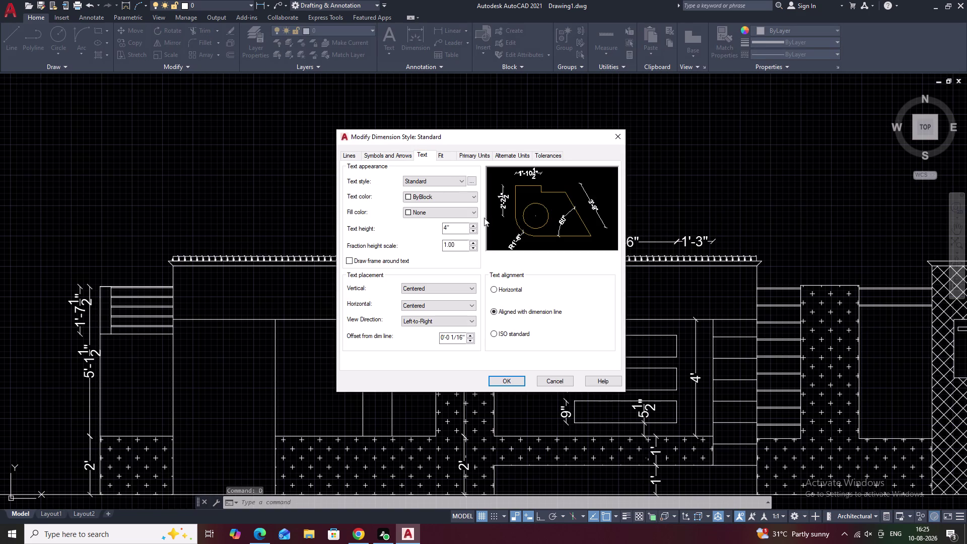
triple_click(455, 225)
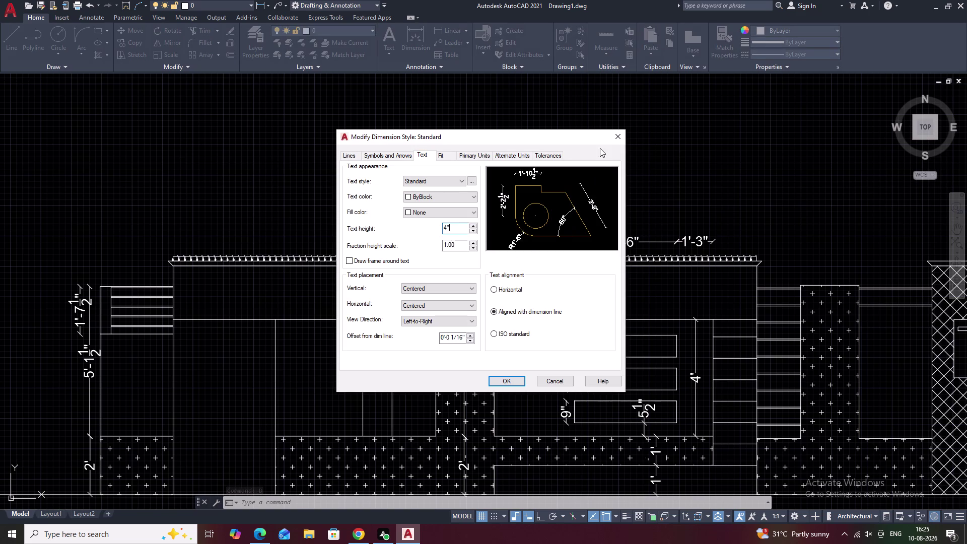
click(624, 138)
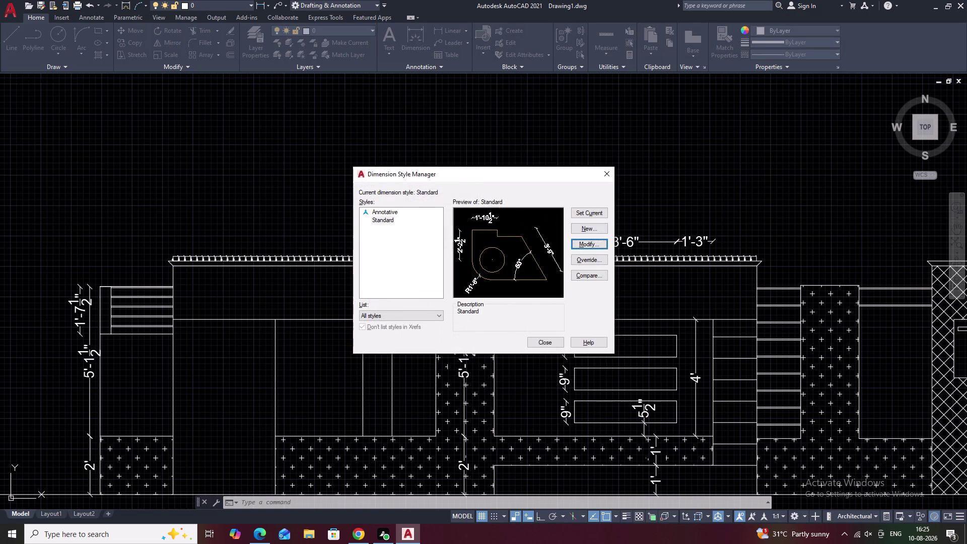
click(539, 342)
middle_drag(397, 353, 487, 319)
Start and cancel the multiline text command twice, placing no text.
key(Escape)
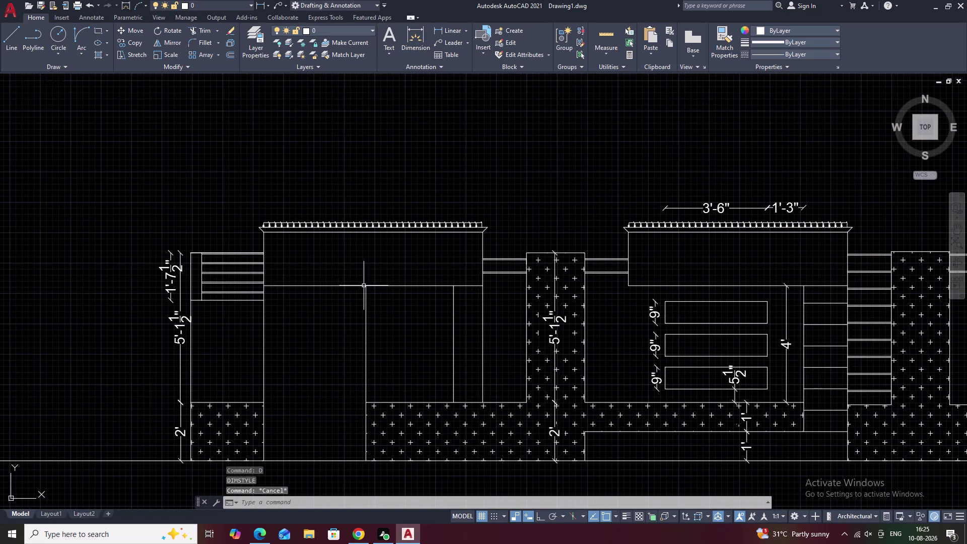
text(t)
key(space)
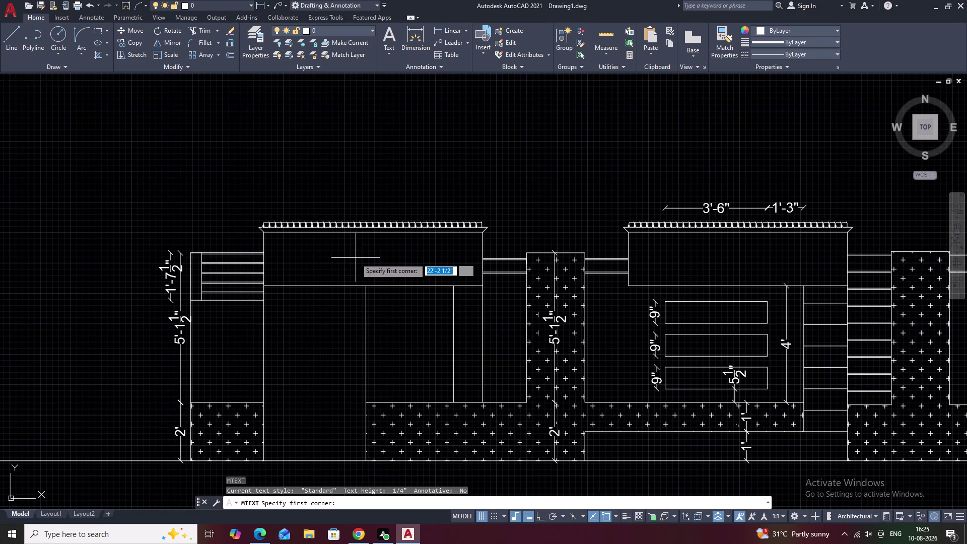
key(Escape)
text(t)
key(space)
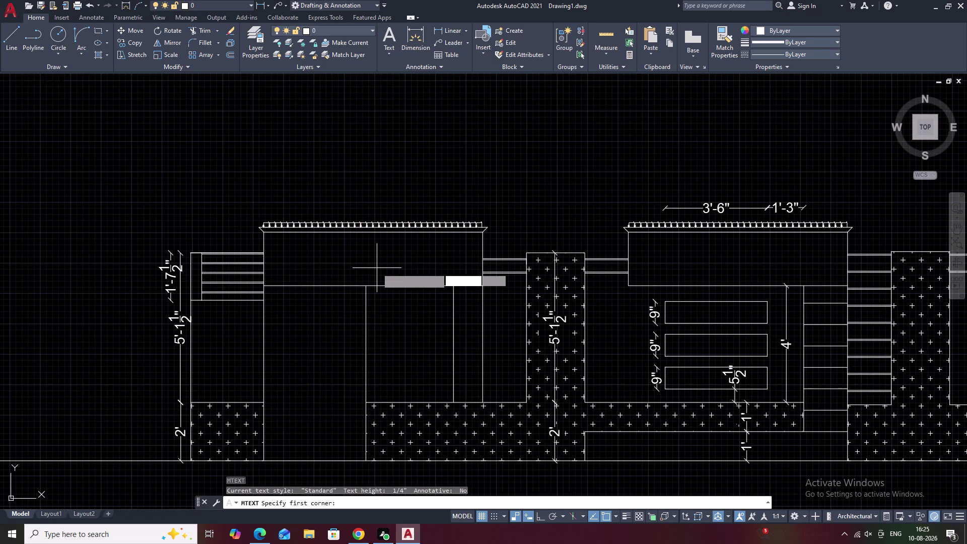
scroll(up, 3)
key(Escape)
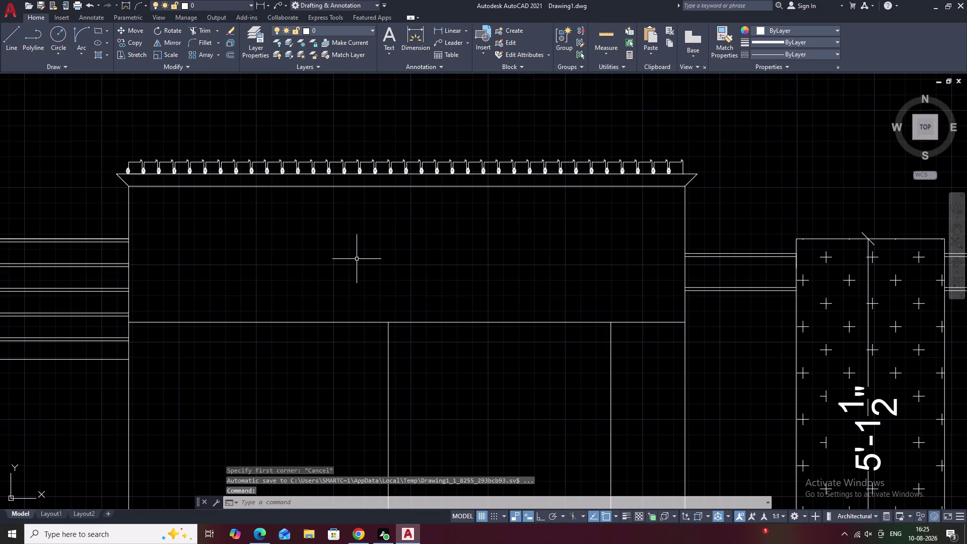
Create a text style named style1 with a 2-inch text height and make it current.
text(sty)
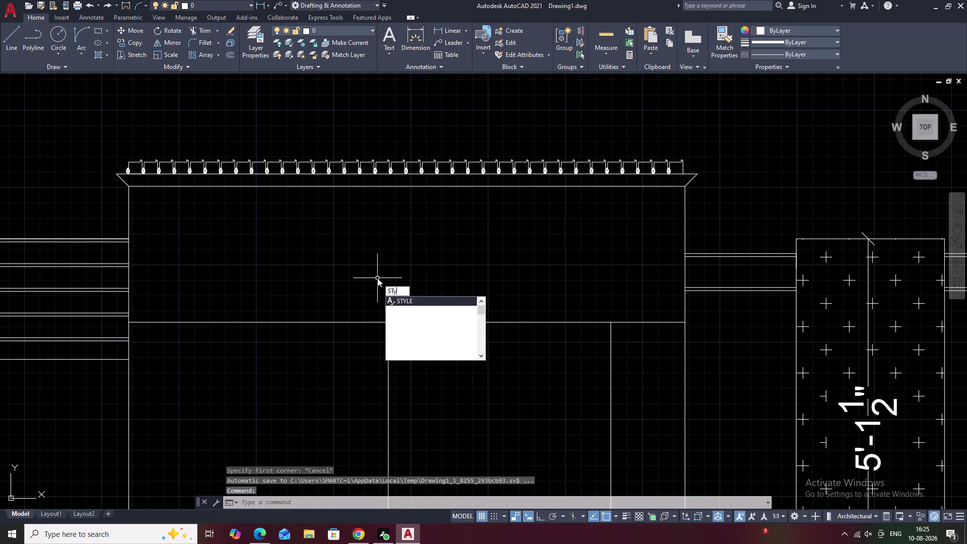
key(space)
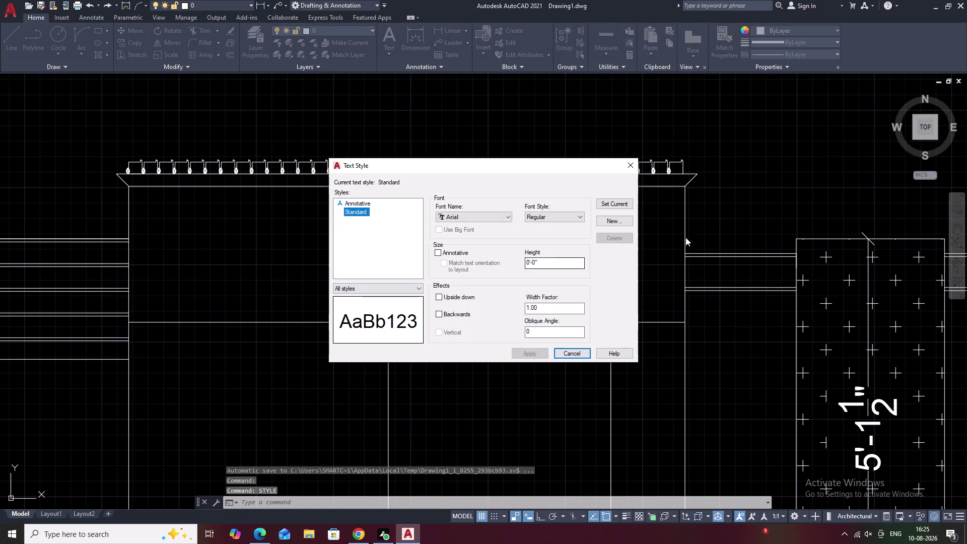
click(623, 223)
click(522, 259)
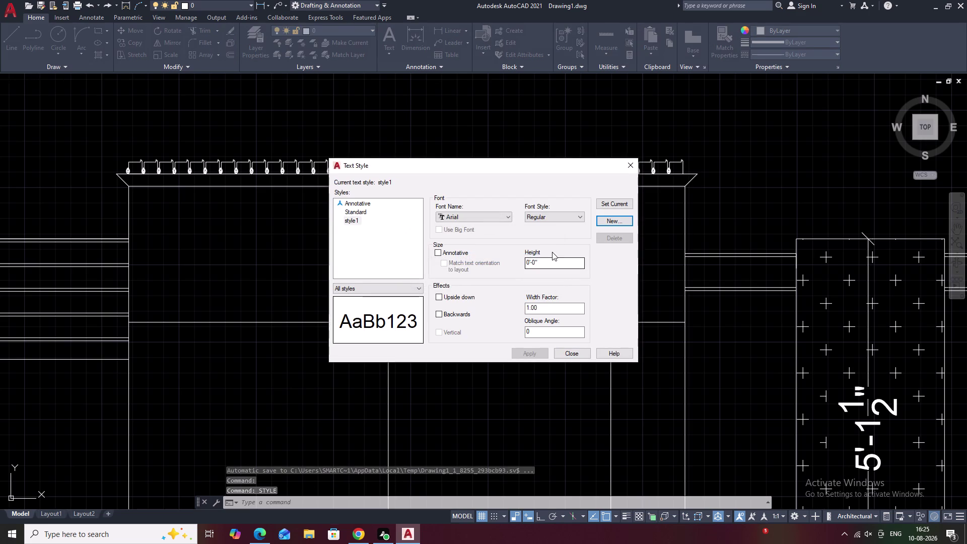
drag(555, 265, 491, 265)
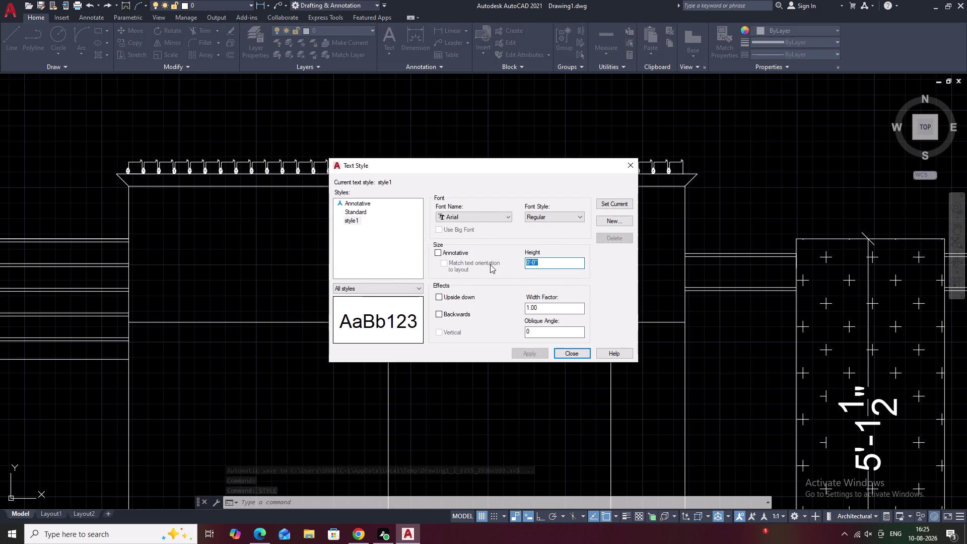
key(BackSpace)
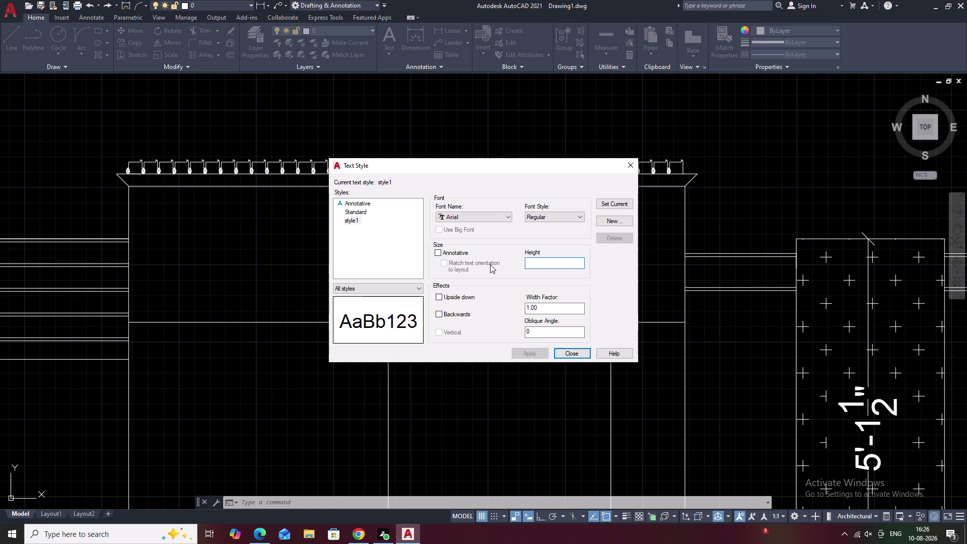
key(2)
click(533, 356)
click(631, 163)
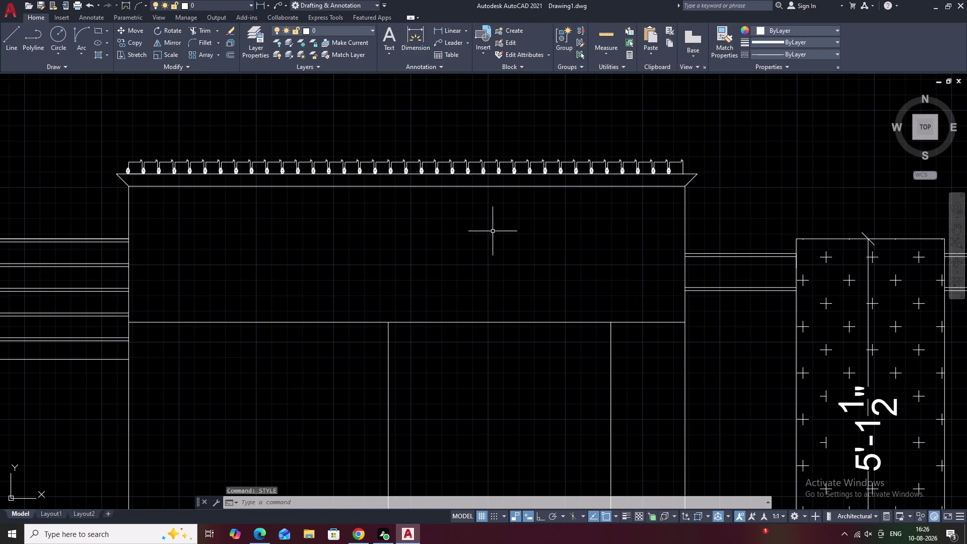
Zoom into the elevation's left bay and draw a multiline text box there.
text(t)
key(space)
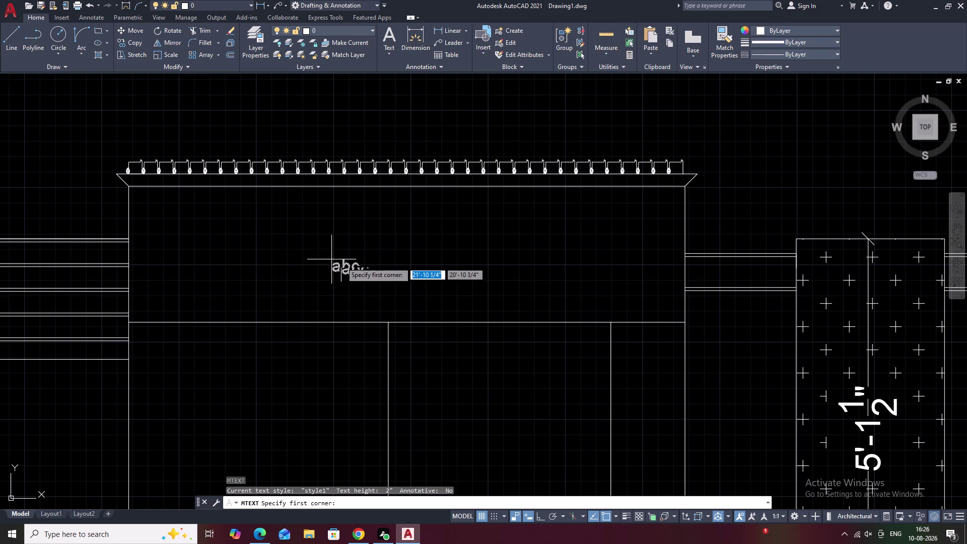
middle_drag(348, 409, 400, 312)
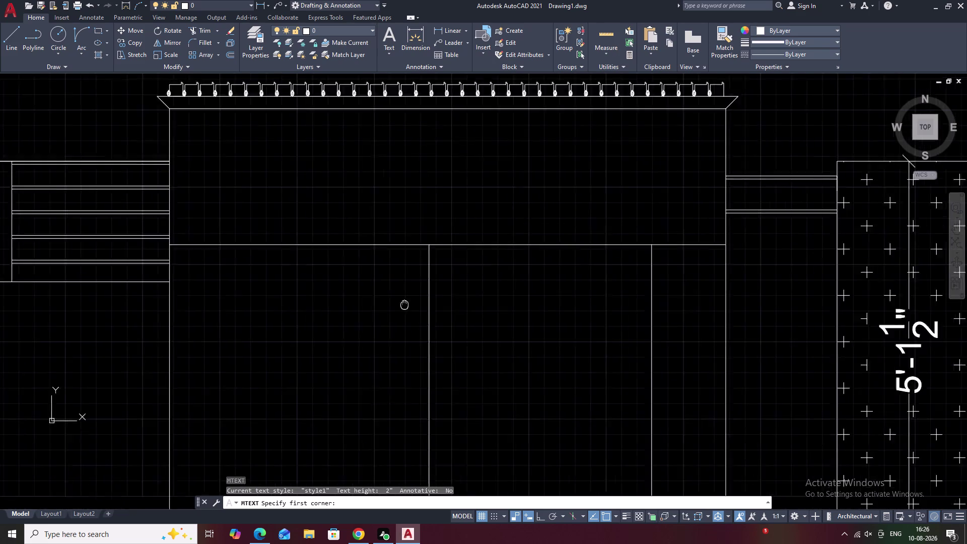
middle_drag(400, 311, 455, 247)
click(101, 327)
click(200, 357)
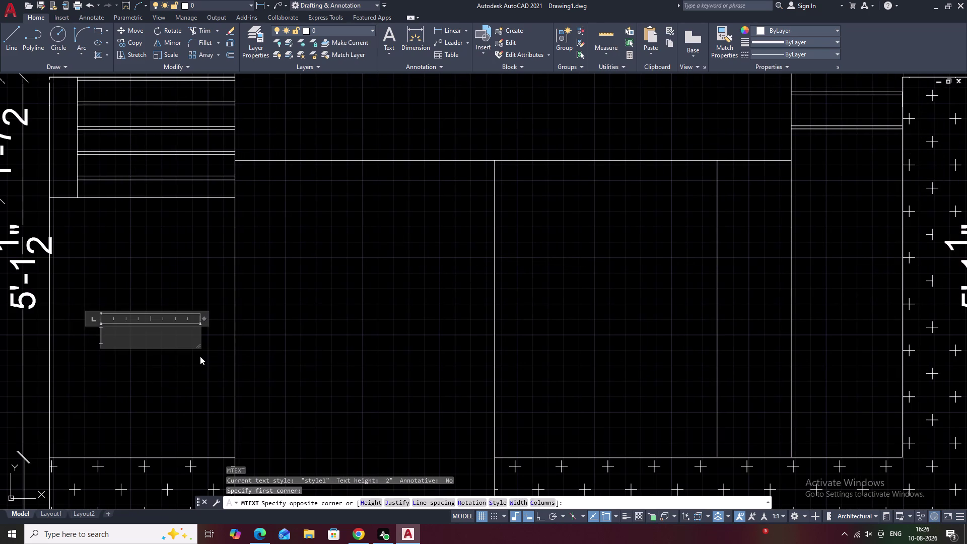
Type the label LVL + 0'-0" and close the text editor.
key(l)
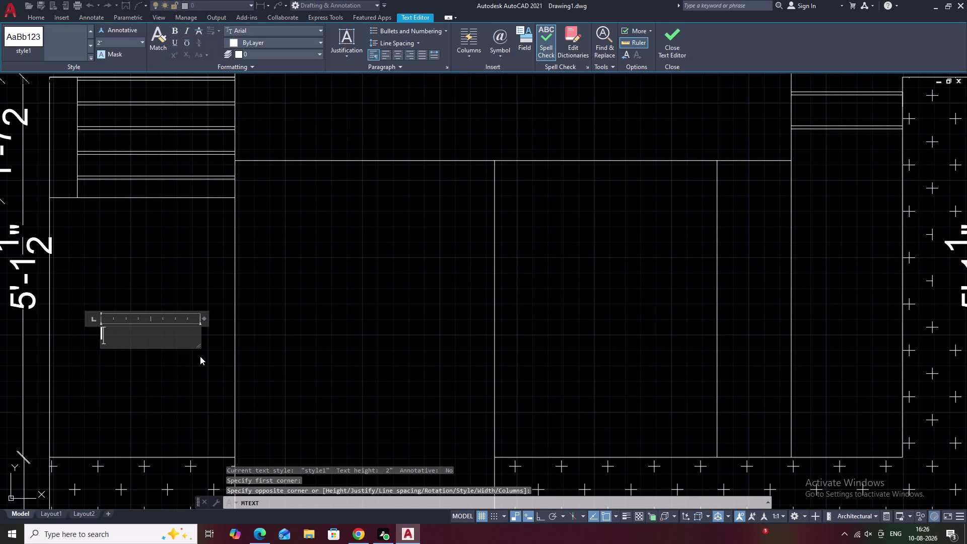
text(vl)
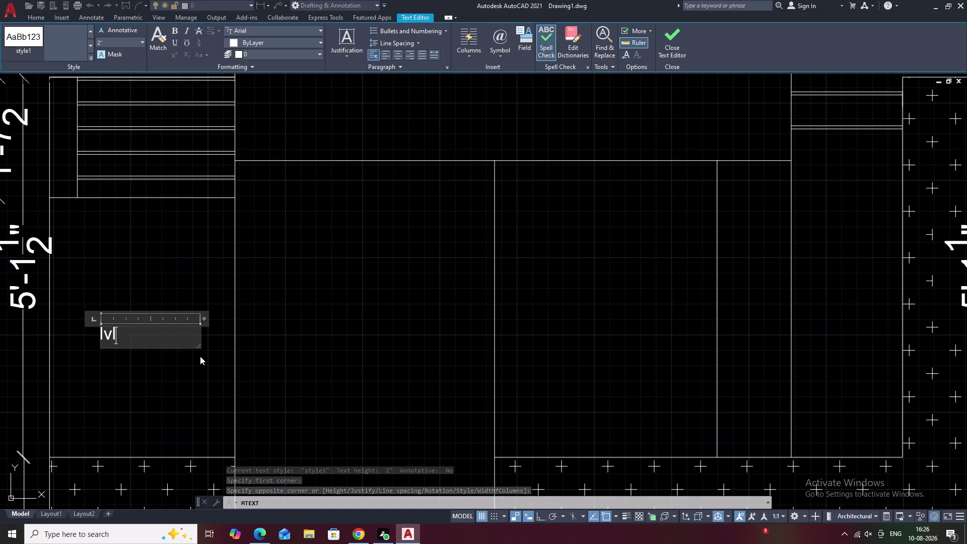
key(BackSpace)
key(BackSpace)
key(BackSpace)
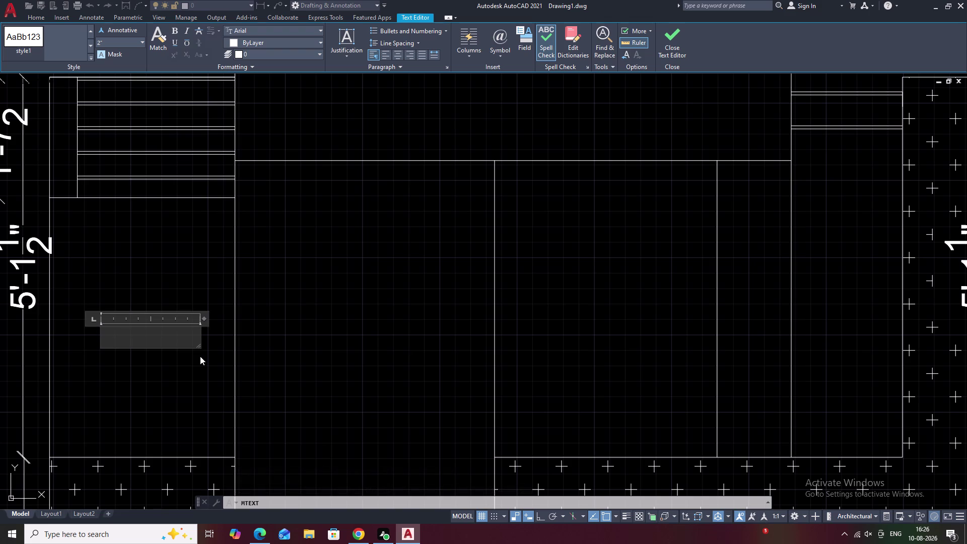
text(LVL)
key(space)
key(equal)
key(BackSpace)
key(shift+plus)
key(shift+underscore)
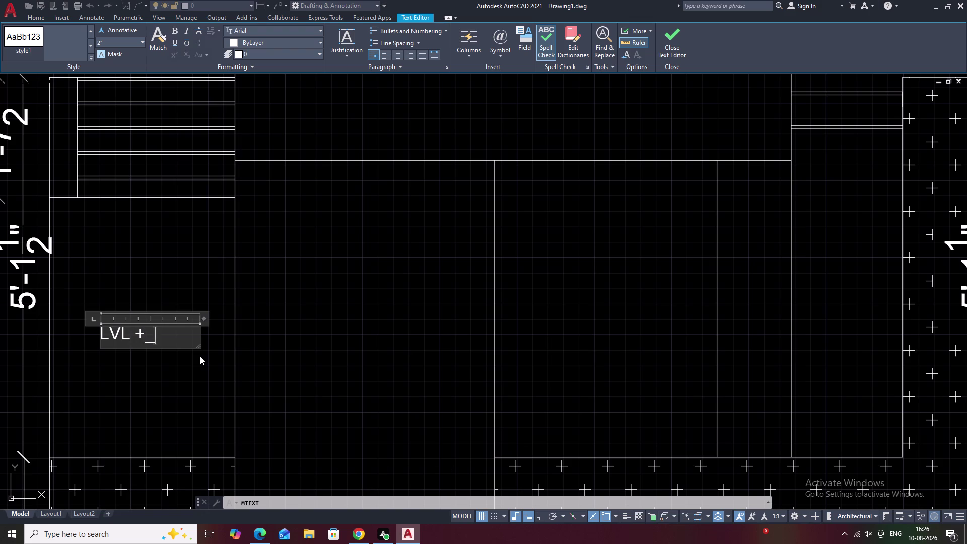
key(BackSpace)
key(minus)
key(BackSpace)
key(space)
text(0)
text('0)
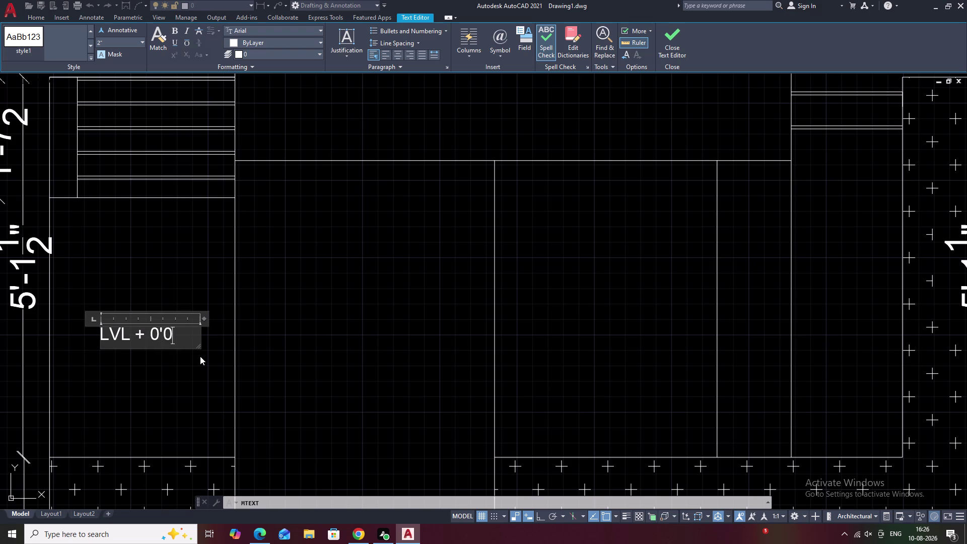
key(ctrl+apostrophe)
key(shift+quotedbl)
key(Left)
key(Left)
key(minus)
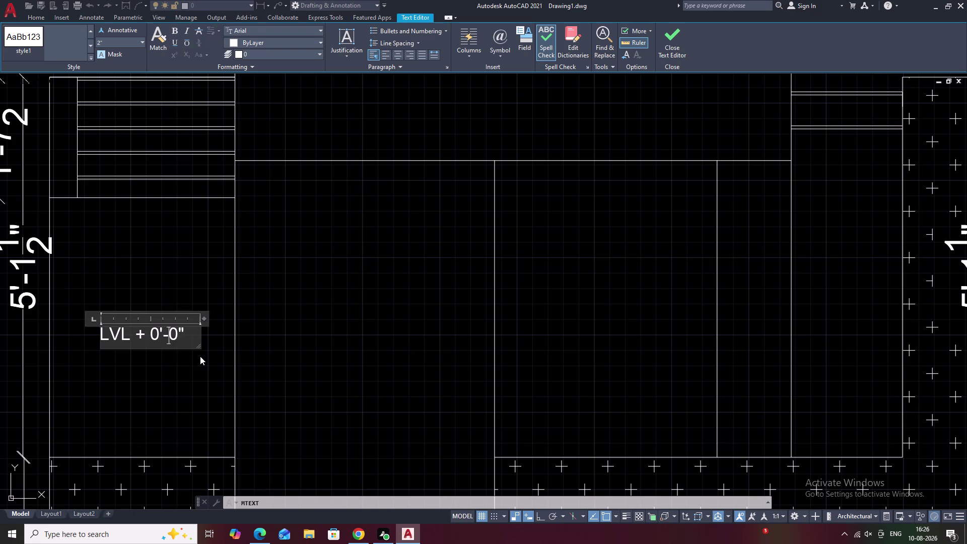
click(305, 341)
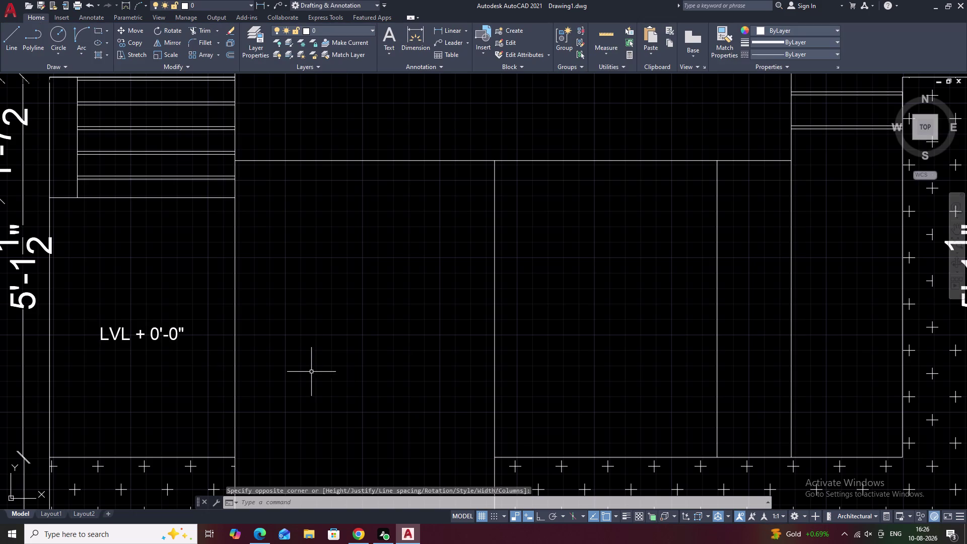
Zoom out and draw a multiline text box just above the hatched base.
middle_drag(318, 372, 282, 350)
scroll(up, 3)
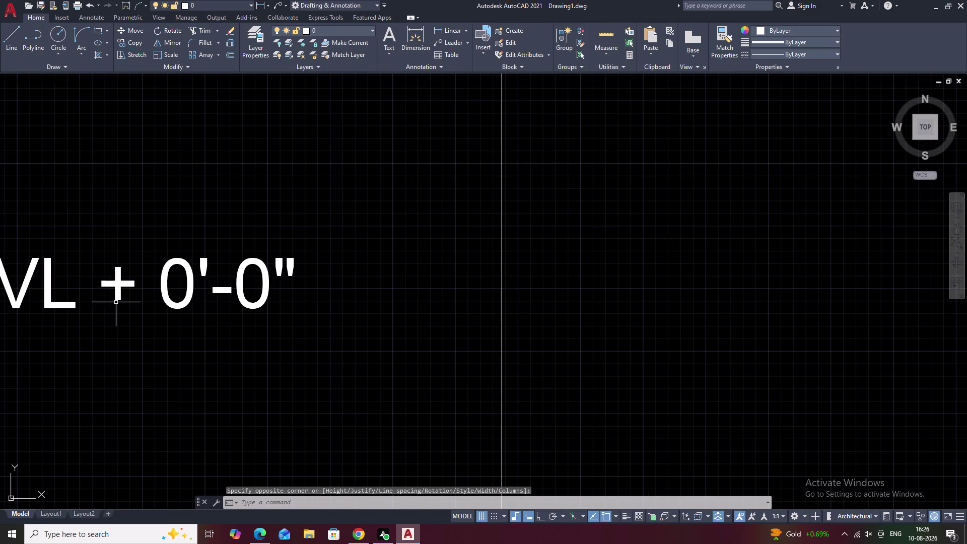
scroll(down, 3)
middle_drag(308, 362, 292, 334)
scroll(down, 3)
middle_drag(334, 354, 271, 343)
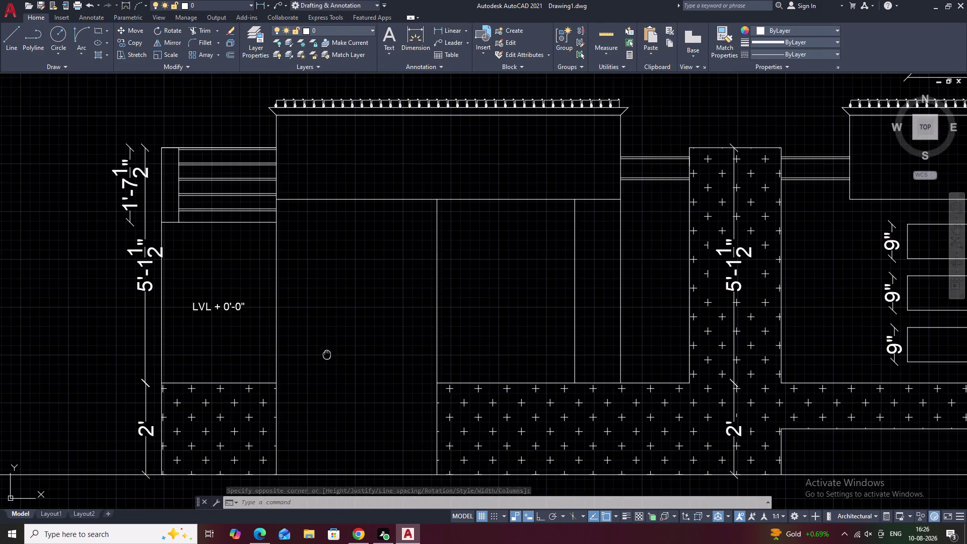
middle_drag(271, 343, 268, 342)
text(T)
key(space)
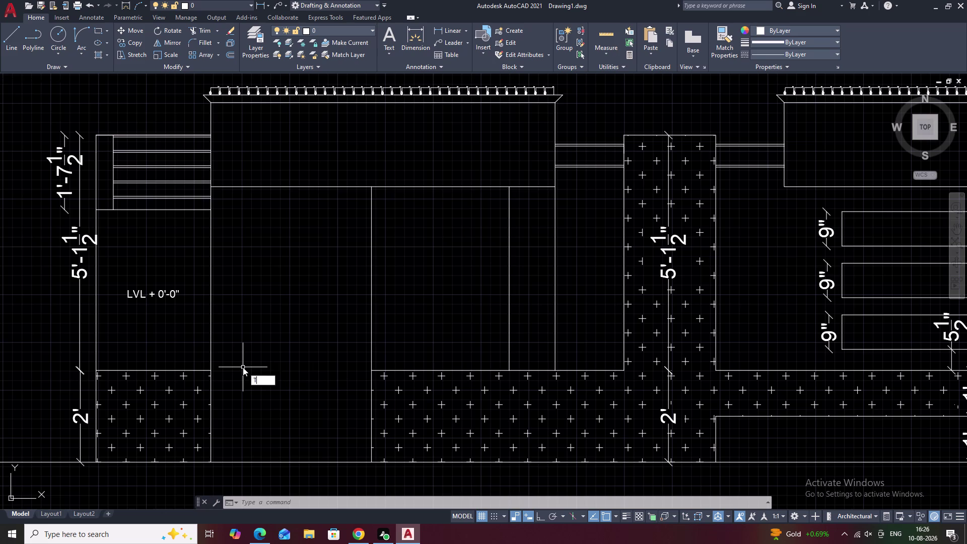
click(264, 369)
click(326, 379)
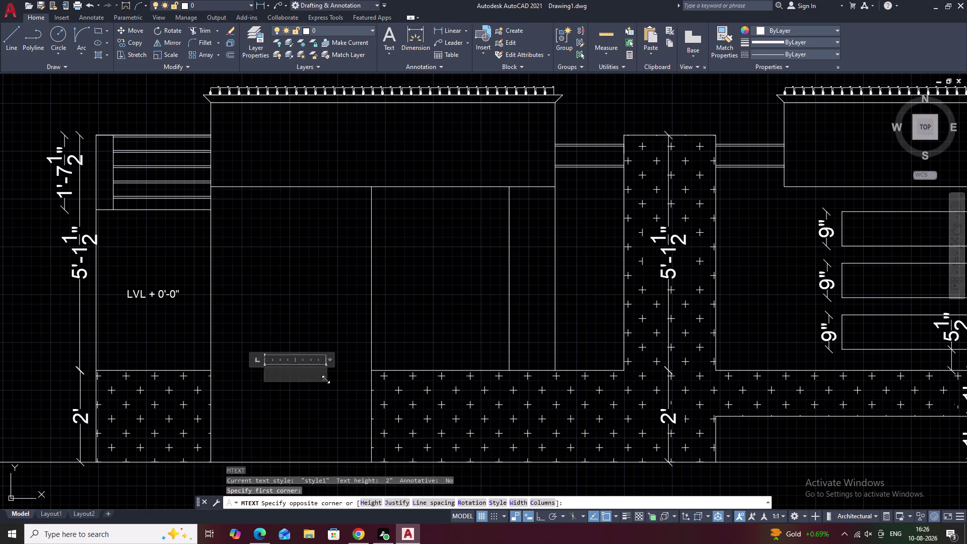
Type the label LVL + 9" and close the text editor.
text(LVL)
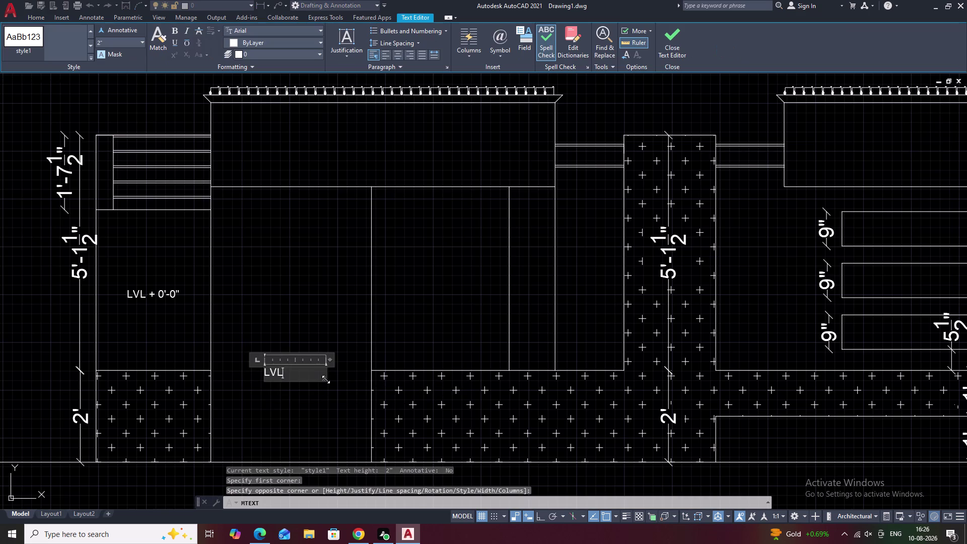
key(space)
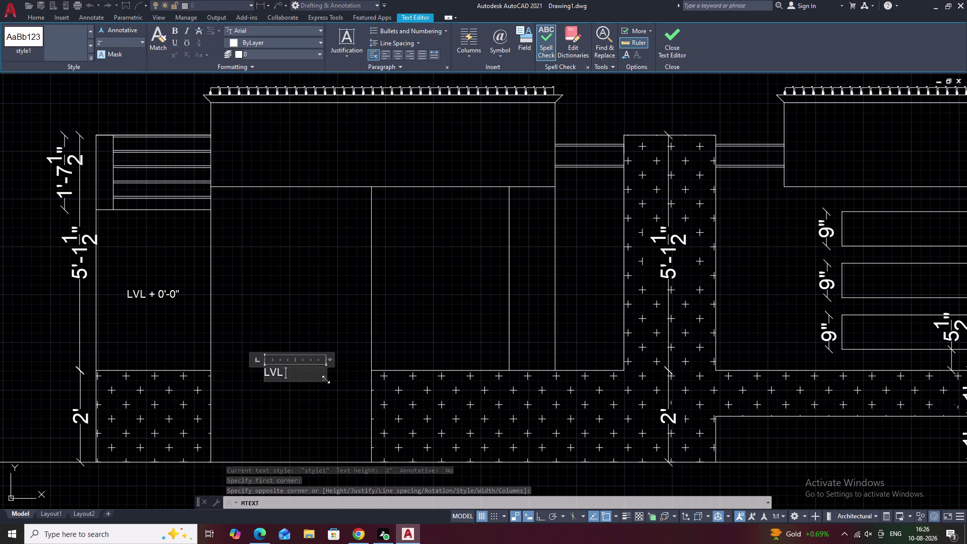
text(=9)
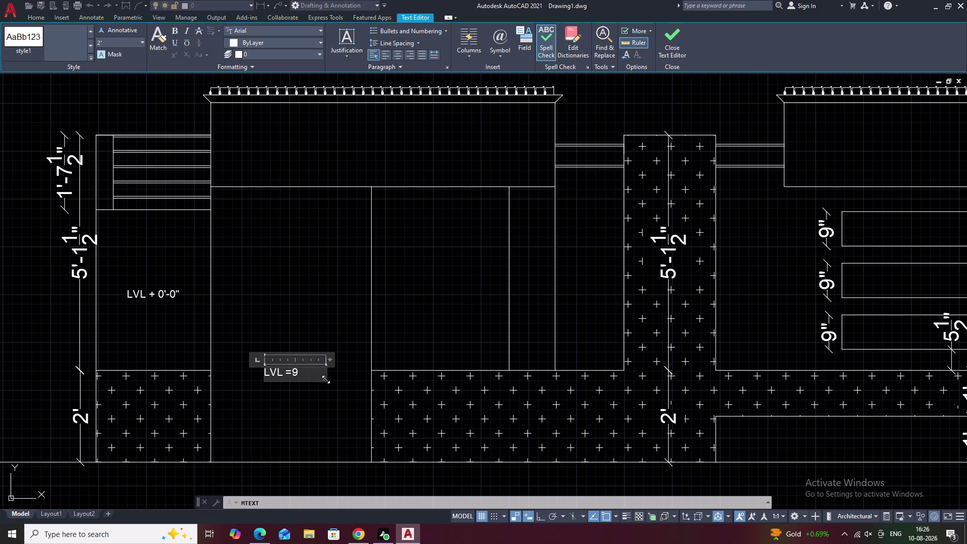
key(shift+quotedbl)
key(BackSpace)
key(BackSpace)
key(BackSpace)
key(plus)
key(space)
key(9)
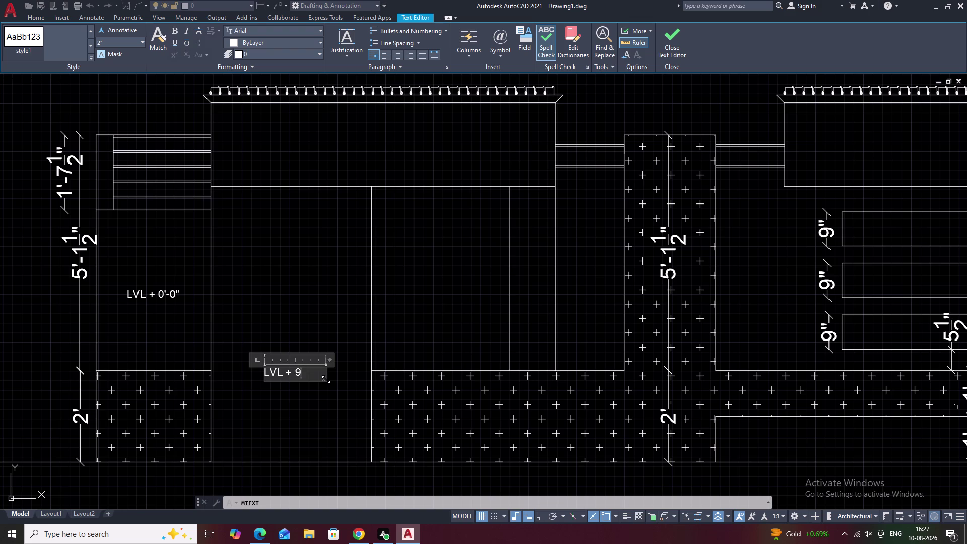
key(shift+quotedbl)
click(399, 56)
click(448, 260)
middle_drag(462, 290, 405, 319)
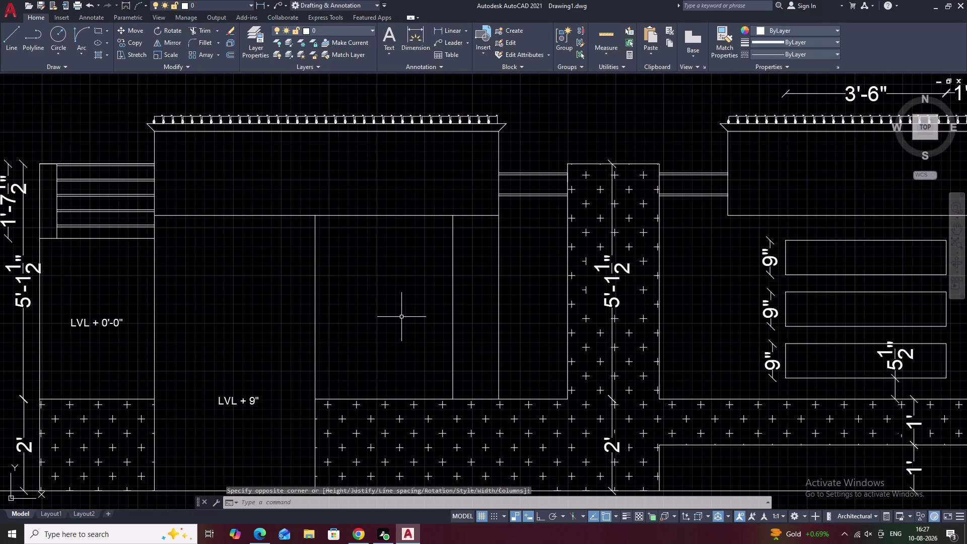
Draw a third text box near the level label, type 'LVL', exit and pan away.
text(T)
key(space)
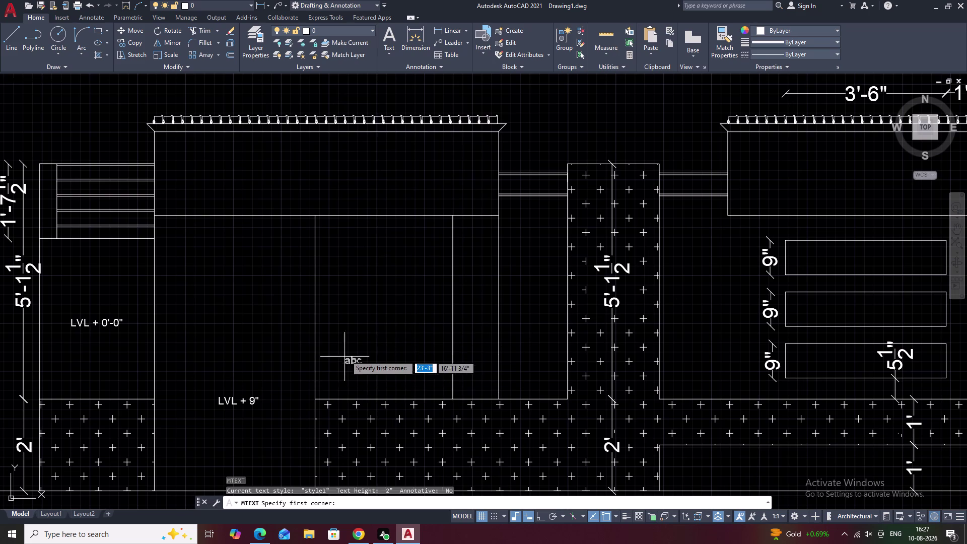
scroll(up, 3)
click(349, 277)
click(452, 310)
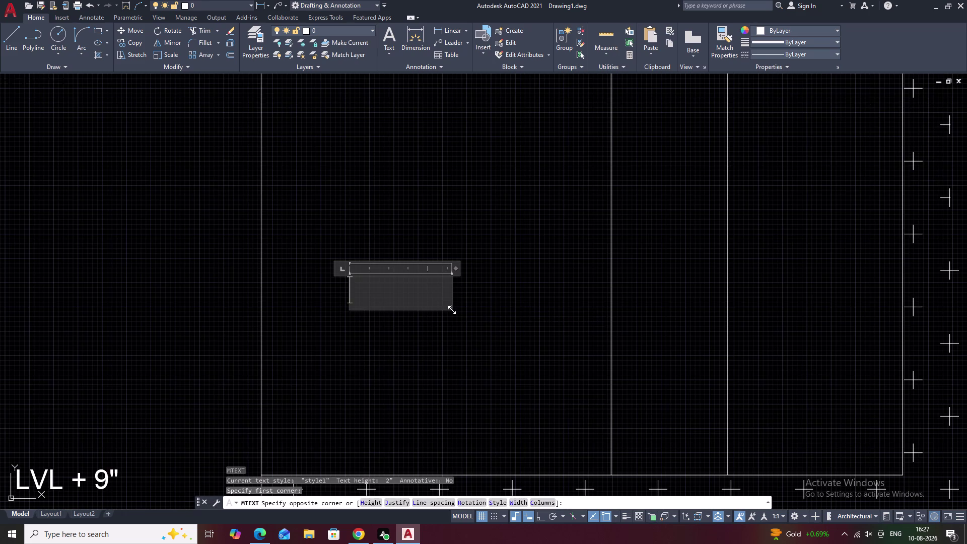
text(LVL)
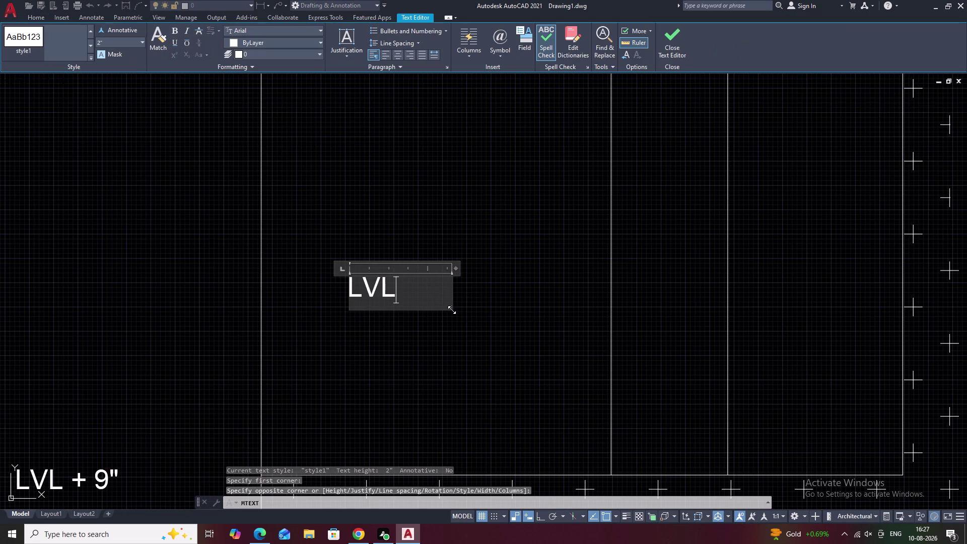
key(space)
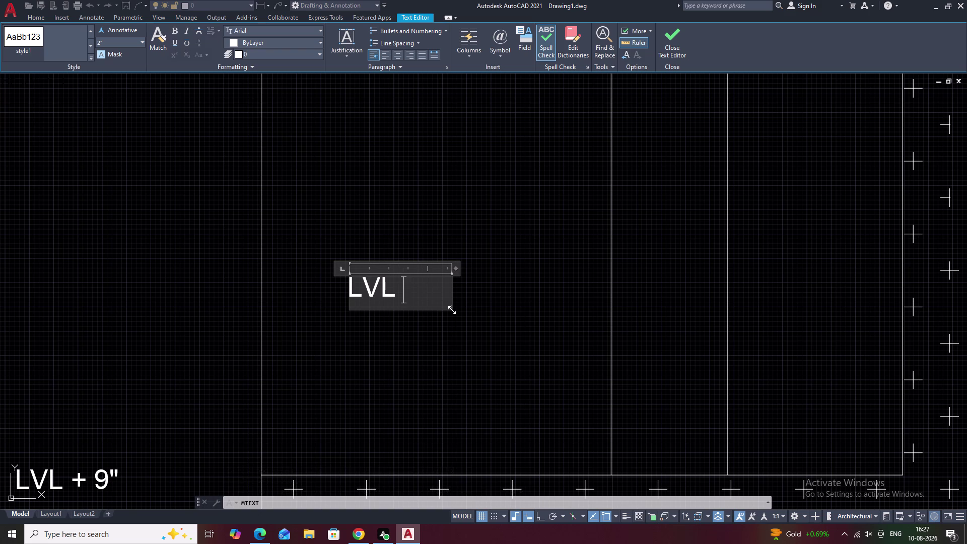
key(equal)
key(BackSpace)
key(Escape)
scroll(down, 3)
middle_drag(351, 327, 599, 363)
scroll(up, 3)
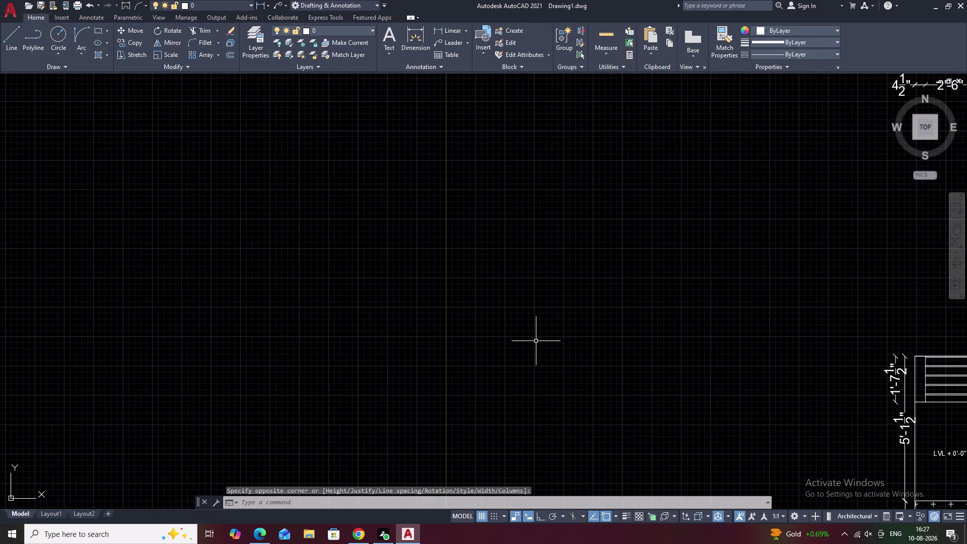
Place a short dash as multiline text in empty drawing space.
scroll(up, 3)
middle_drag(562, 348, 400, 341)
key(minus)
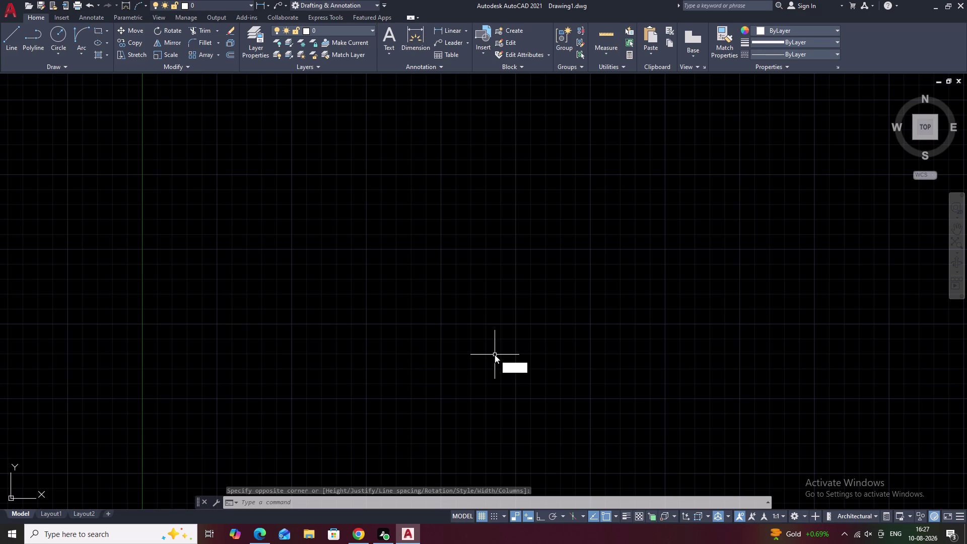
key(Escape)
text(T)
key(space)
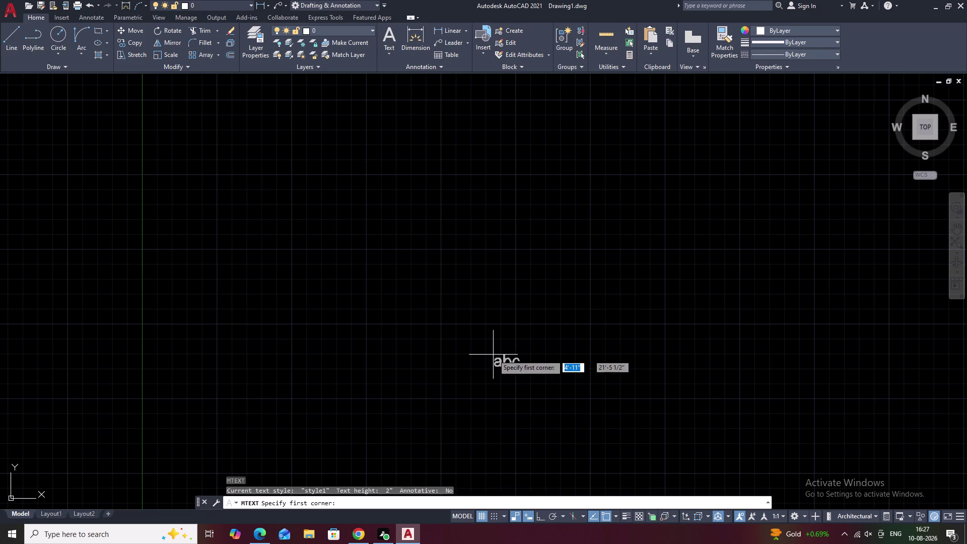
click(455, 332)
click(496, 339)
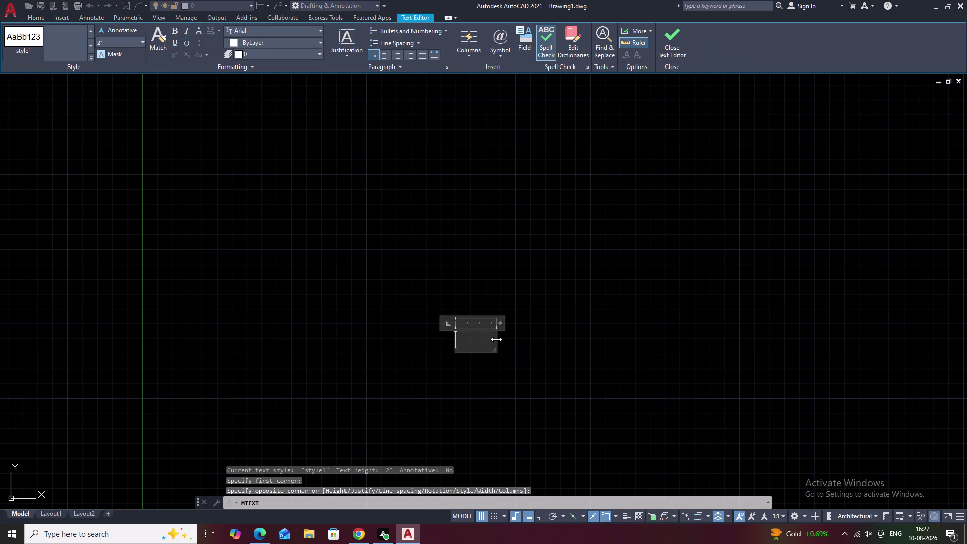
key(minus)
key(BackSpace)
key(shift+underscore)
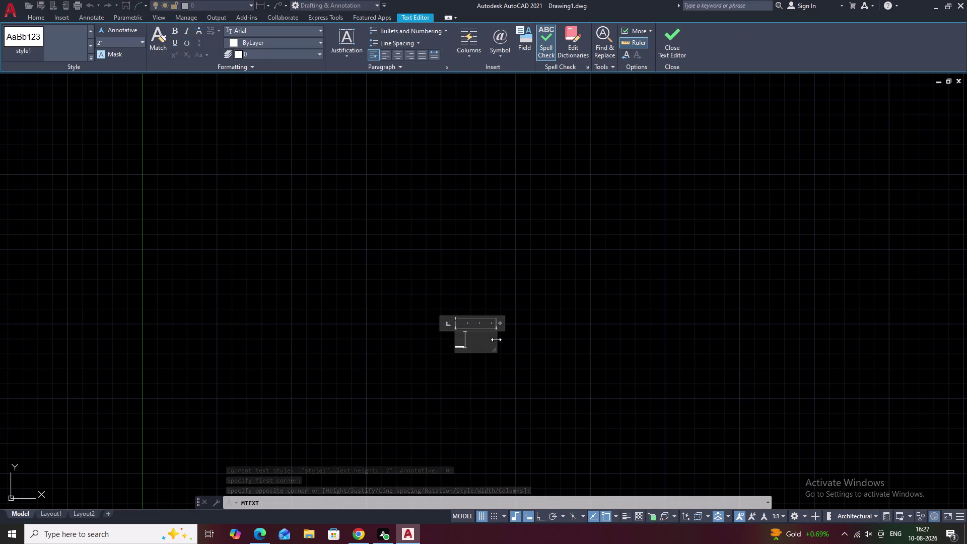
click(542, 339)
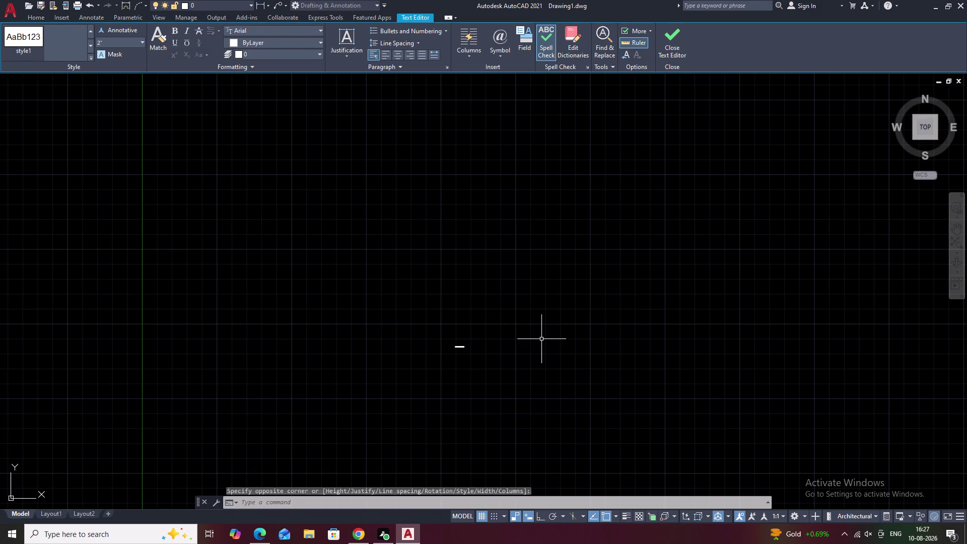
key(equal)
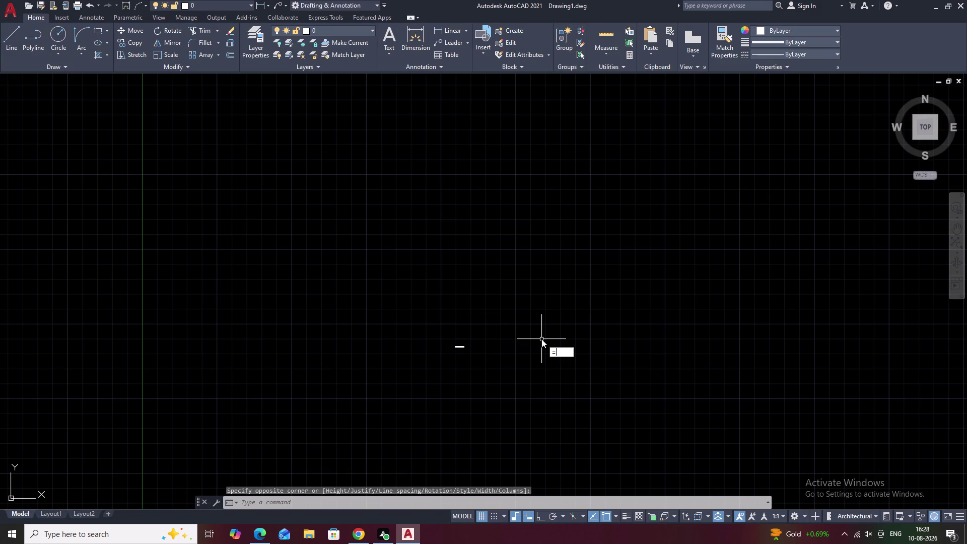
key(BackSpace)
Place a plus sign as a separate multiline text beside the dash.
text(T)
key(space)
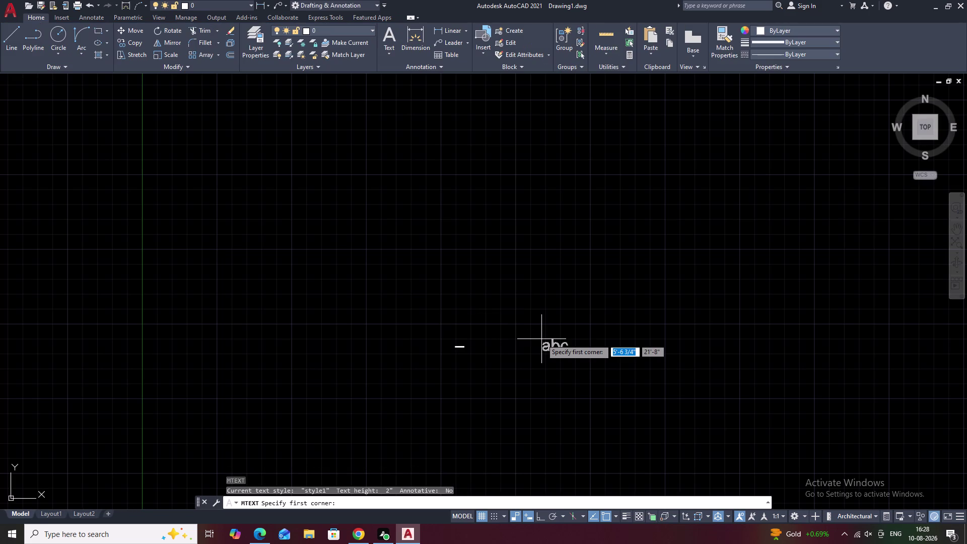
key(equal)
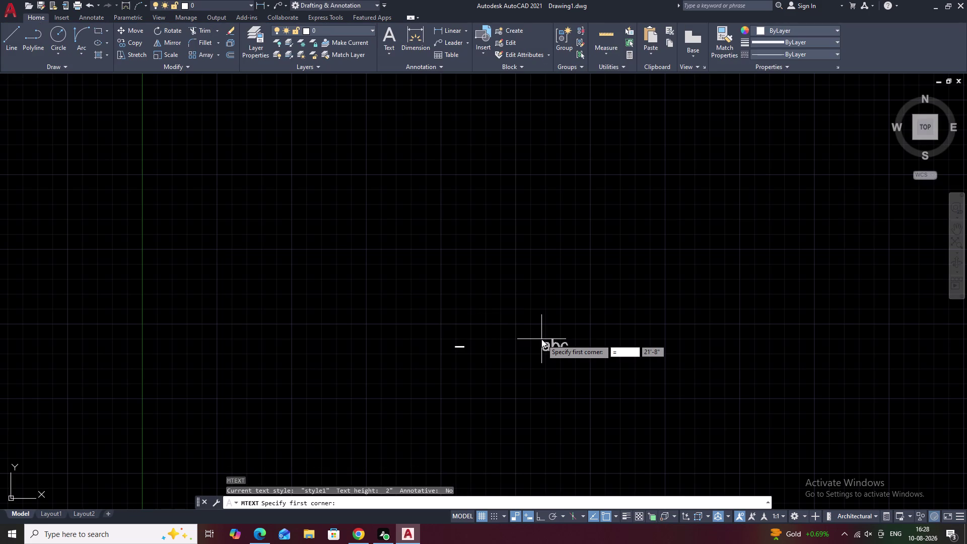
key(BackSpace)
key(Escape)
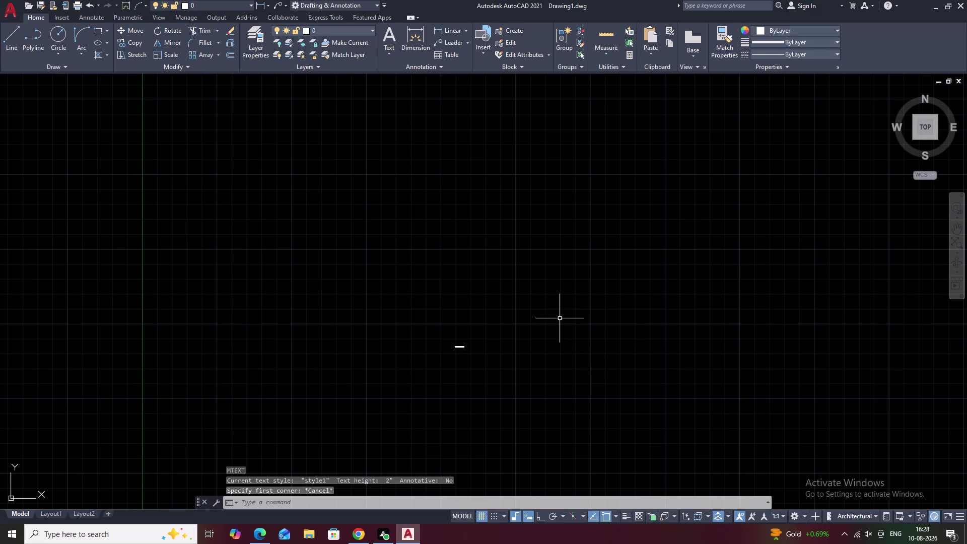
text(T)
key(space)
click(530, 302)
click(552, 314)
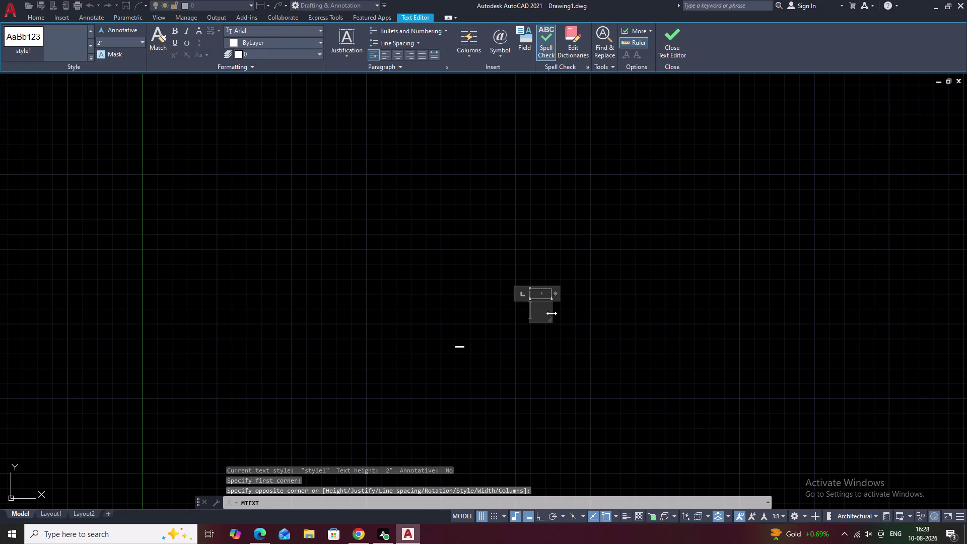
key(equal)
key(BackSpace)
key(shift+plus)
click(565, 315)
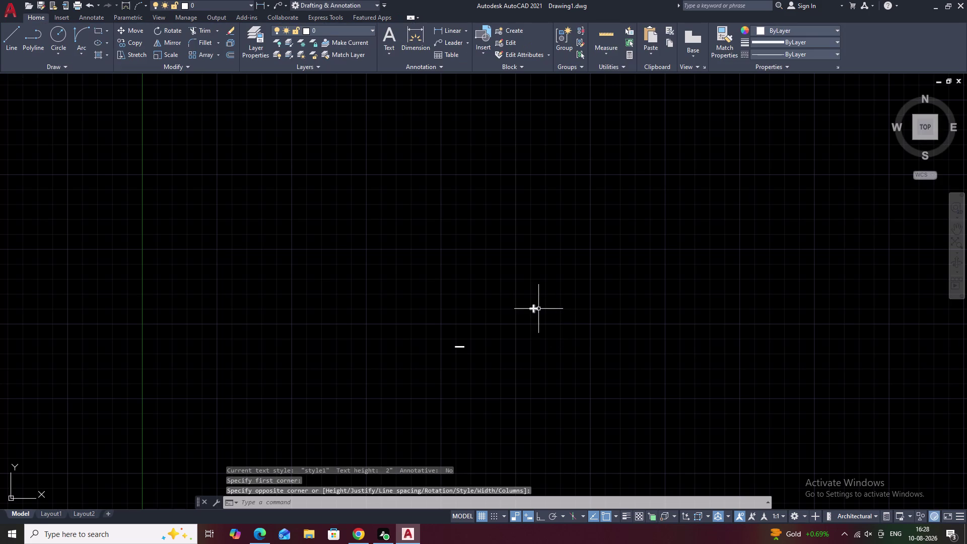
Pick near the plus sign to select it, then cancel the selection.
scroll(up, 3)
click(527, 309)
click(526, 309)
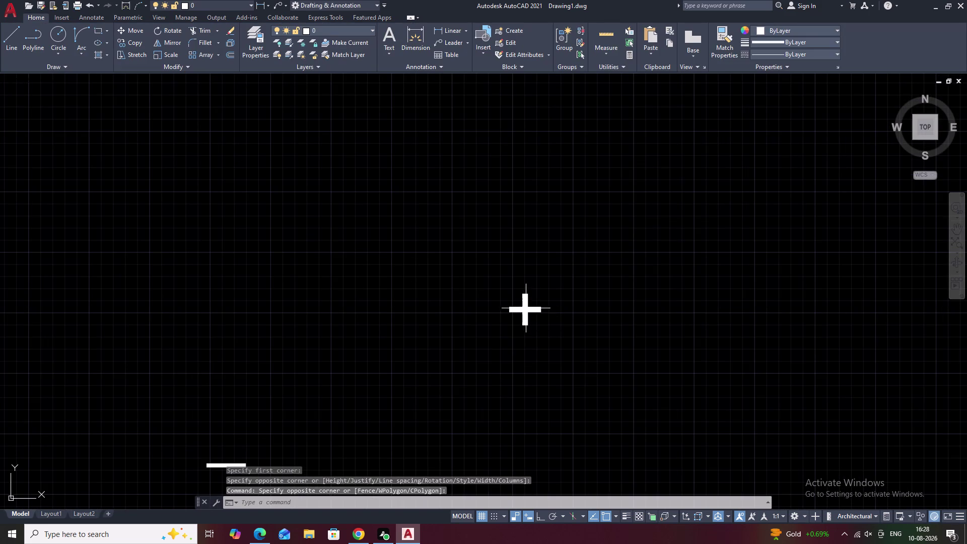
key(Escape)
Move the plus sign just above the dash to form a ± symbol.
drag(539, 287, 513, 323)
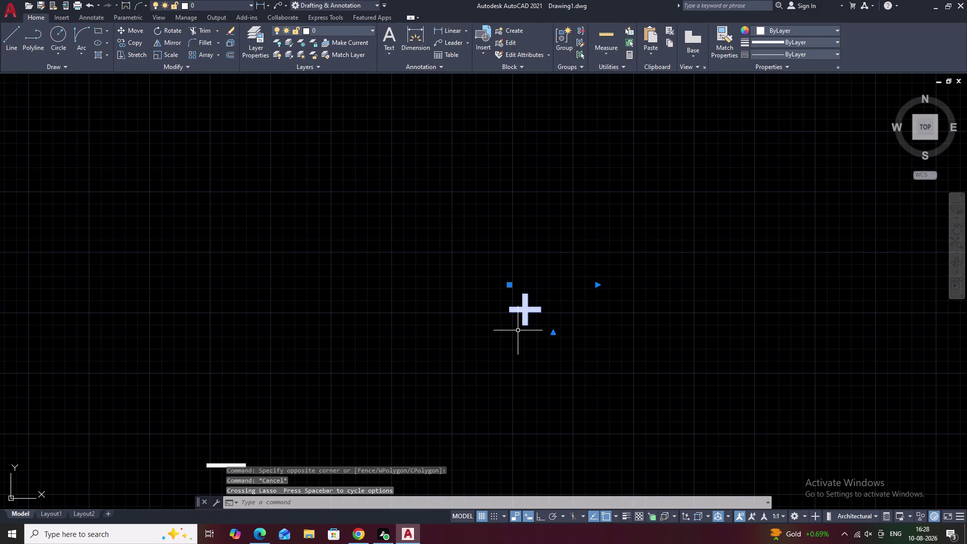
text(M)
key(space)
click(530, 313)
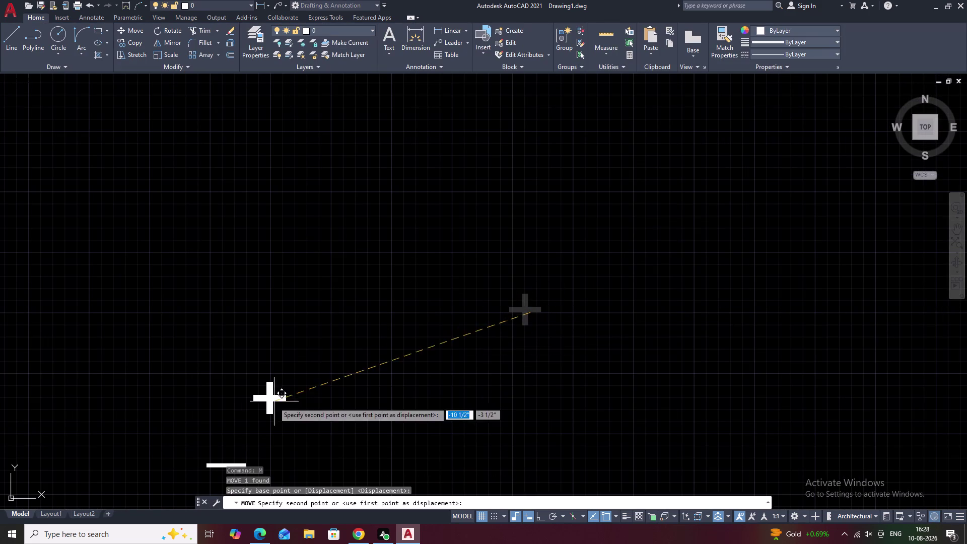
middle_drag(274, 403, 341, 278)
click(297, 321)
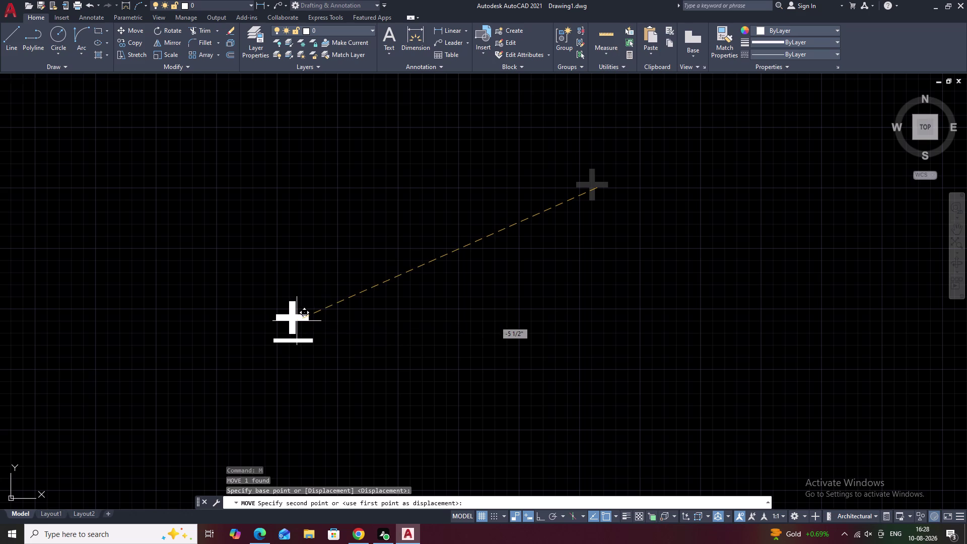
key(Escape)
Select the ± symbol, start copying it toward the level label, then cancel.
drag(347, 287, 334, 373)
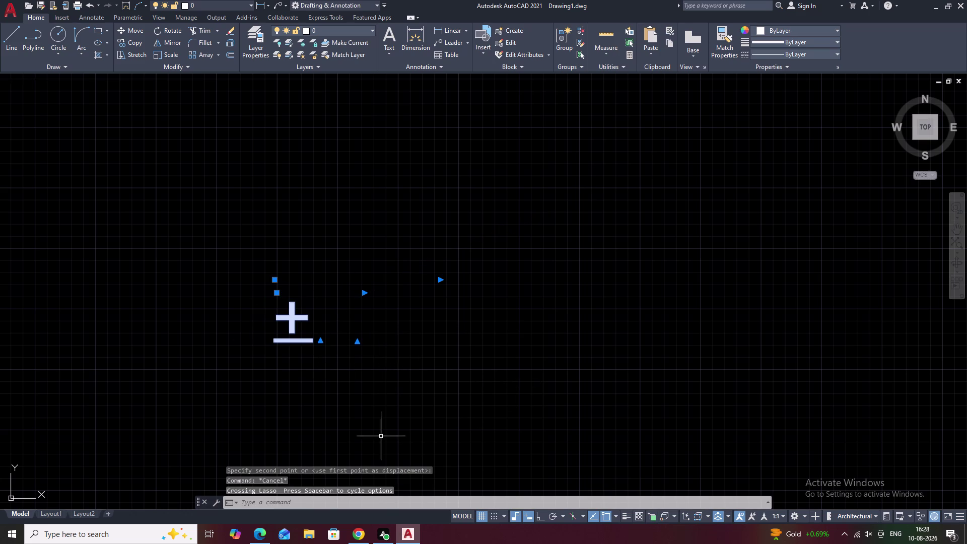
key(c)
text(O)
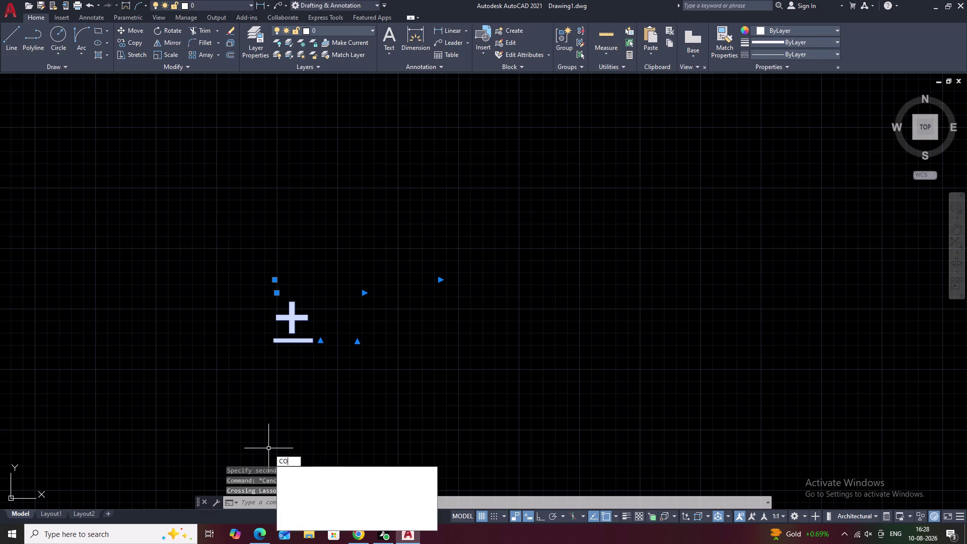
key(space)
click(293, 318)
scroll(down, 3)
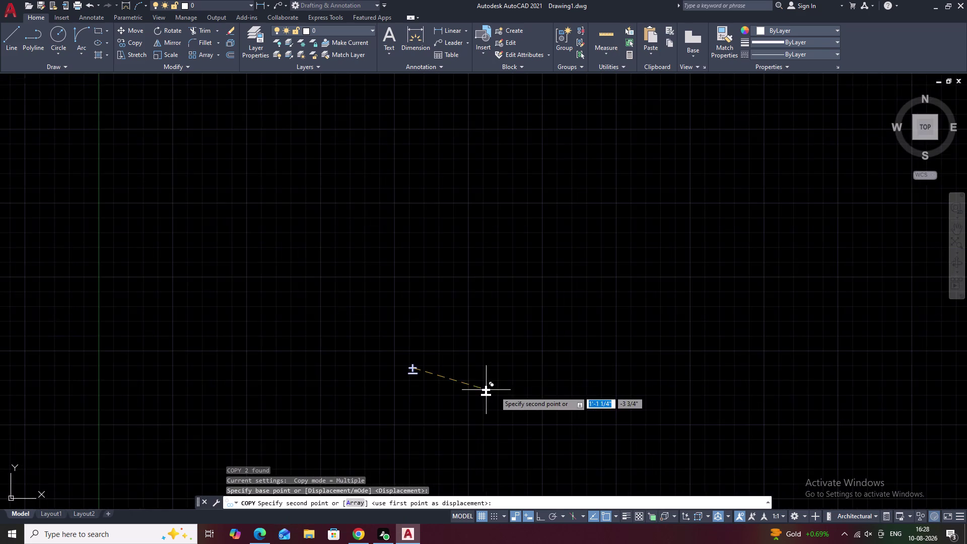
middle_drag(502, 391, 271, 329)
middle_drag(454, 358, 273, 326)
middle_drag(431, 353, 220, 295)
middle_drag(410, 349, 226, 273)
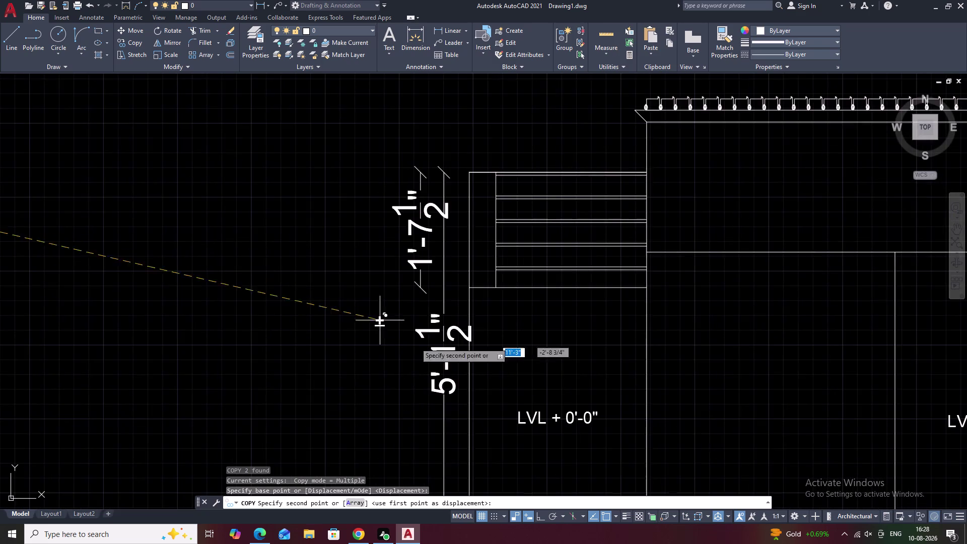
middle_drag(447, 358, 258, 280)
scroll(up, 3)
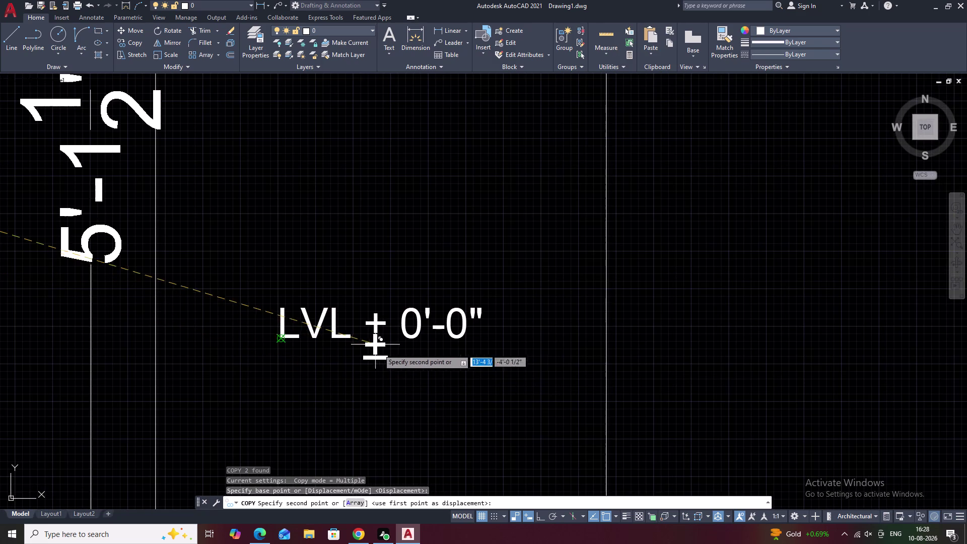
key(Escape)
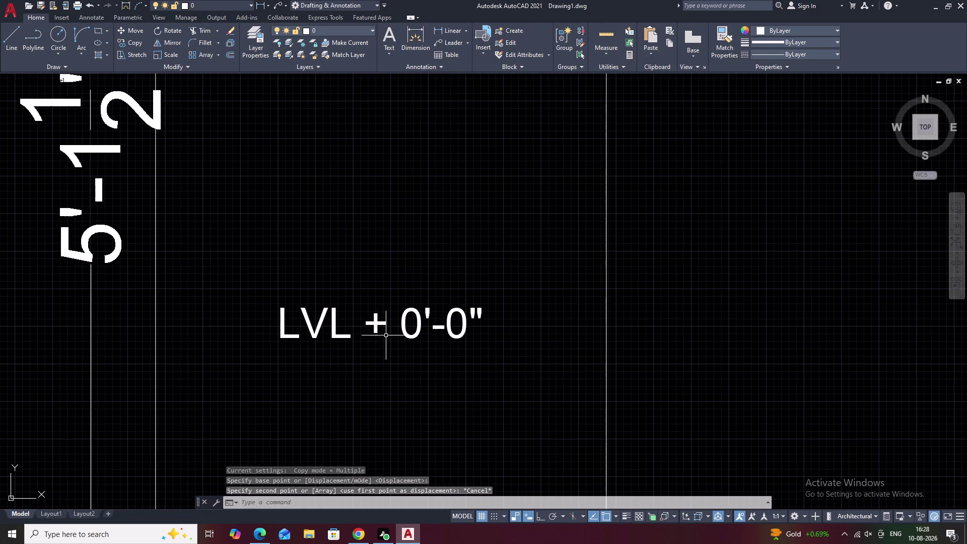
Delete the plus from the LVL + 0'-0" label and pan back to the ± symbol.
double_click(378, 320)
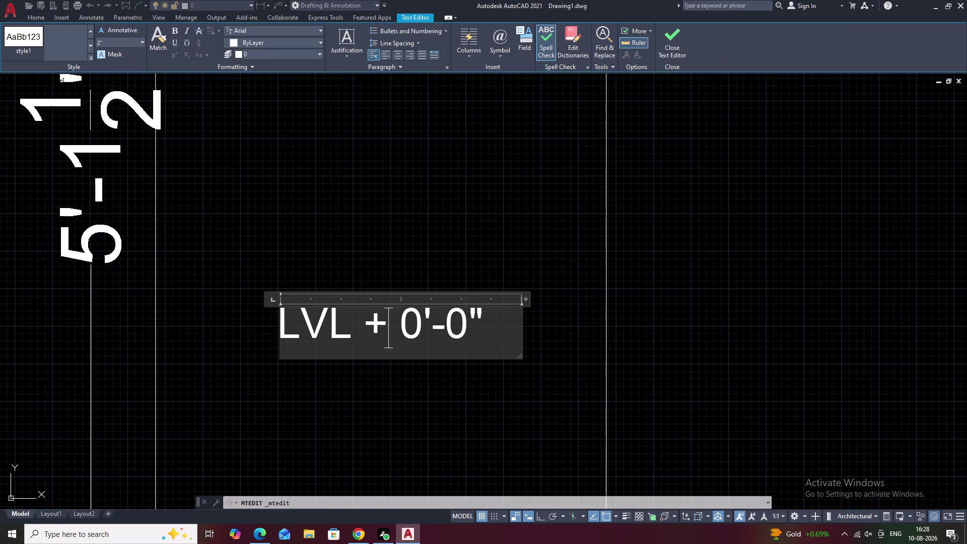
key(BackSpace)
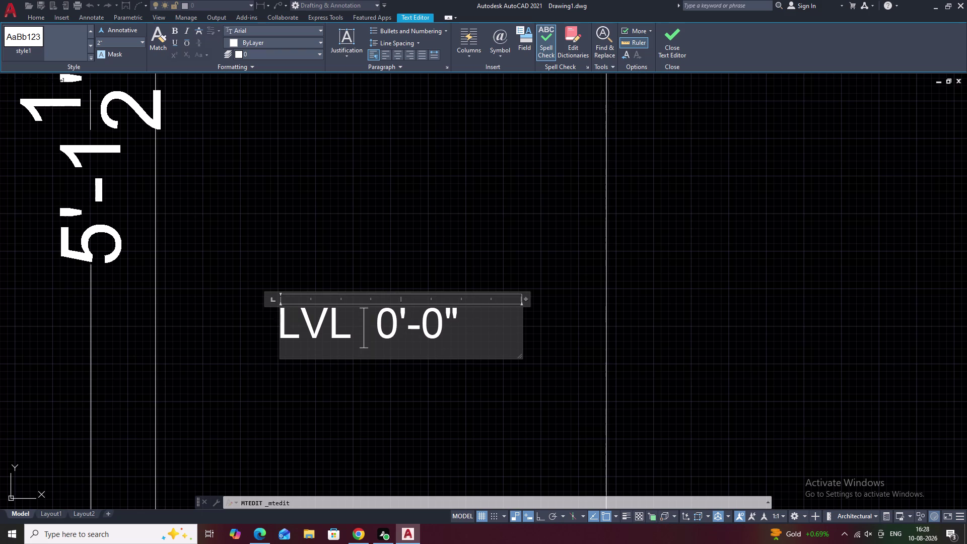
drag(477, 325, 316, 321)
key(Escape)
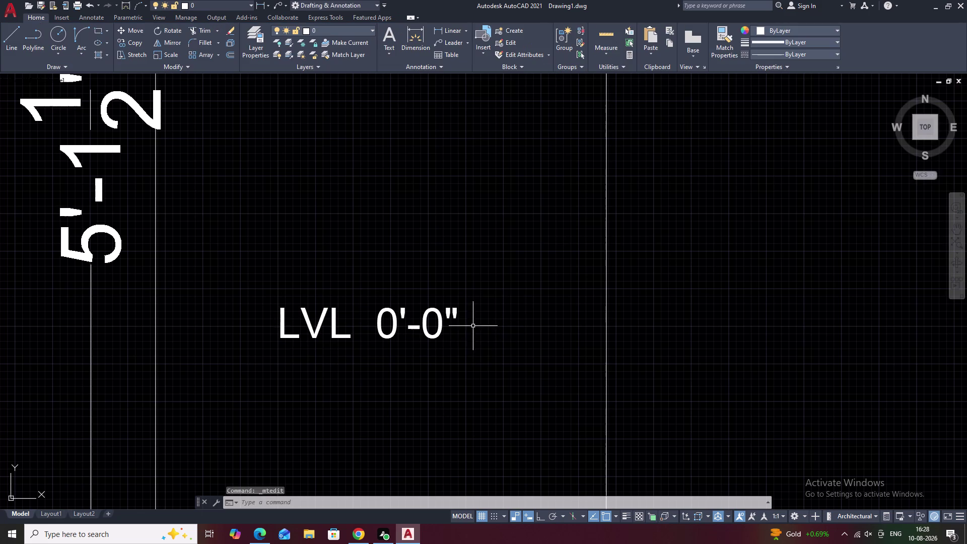
scroll(down, 3)
middle_drag(157, 318, 604, 359)
middle_drag(341, 344, 392, 332)
scroll(up, 3)
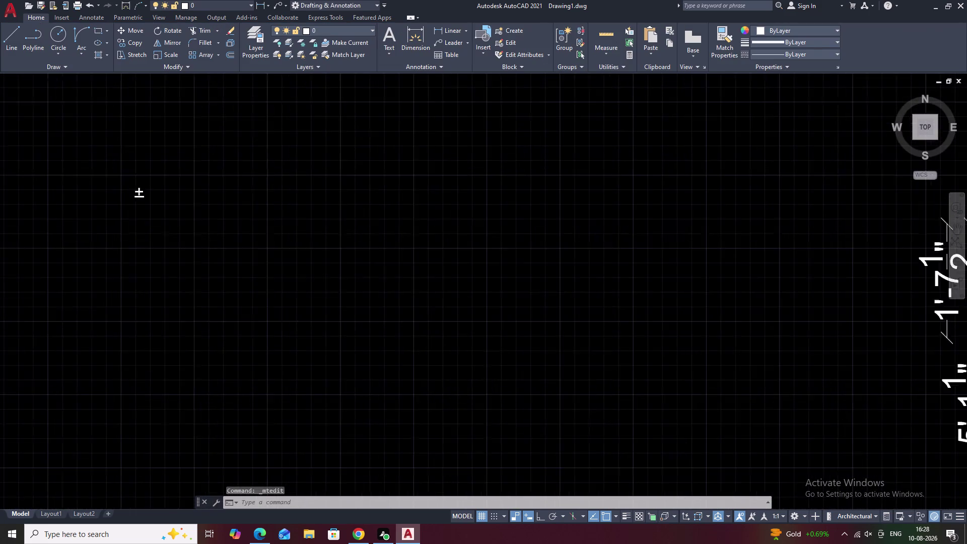
Copy the two-part ± symbol over toward the level label, then cancel the copy.
scroll(up, 3)
scroll(up, 3)
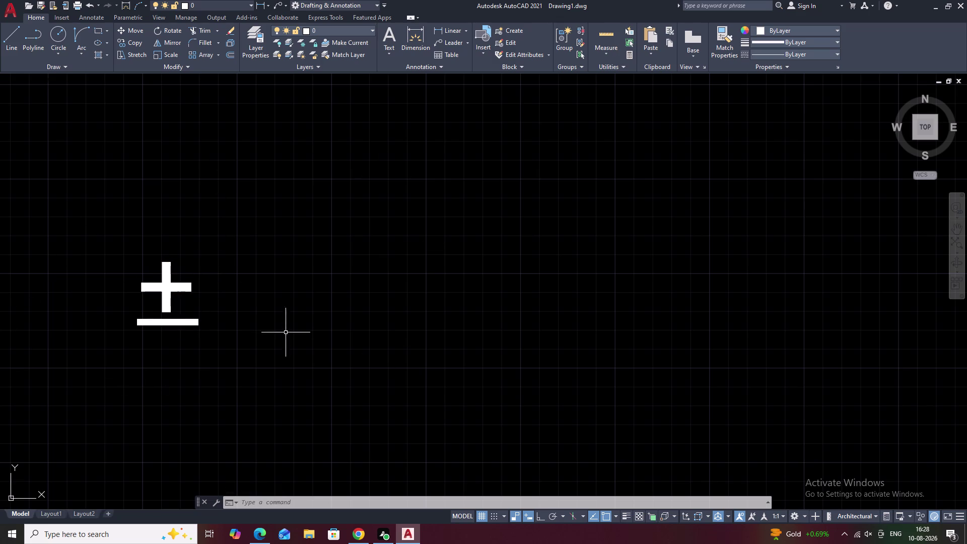
drag(224, 224, 339, 461)
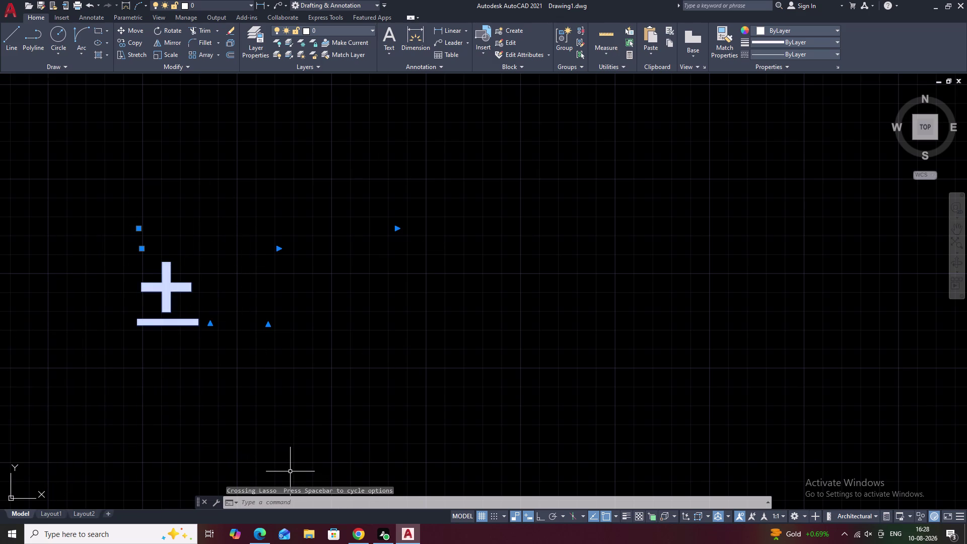
text(CO)
key(space)
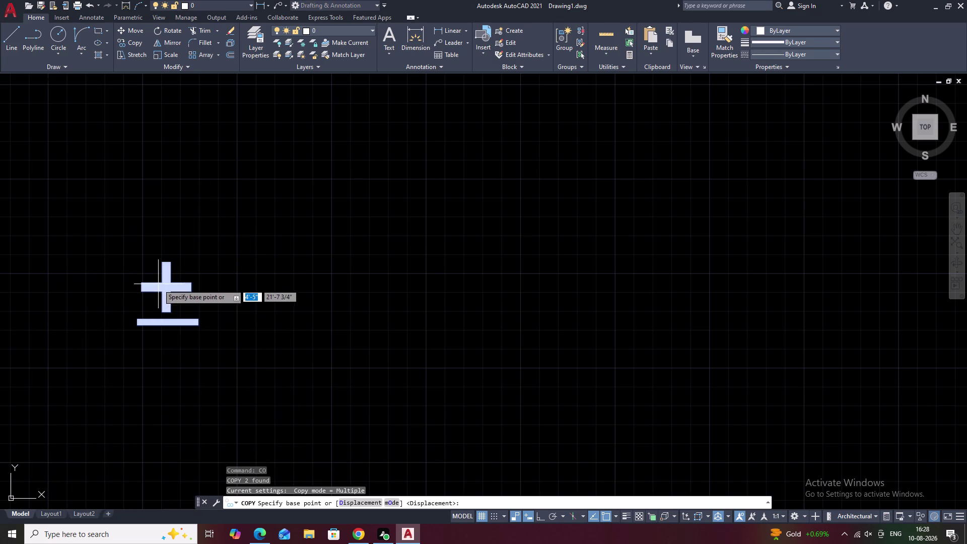
click(166, 289)
scroll(down, 3)
middle_drag(605, 406, 164, 312)
middle_drag(630, 380, 204, 281)
middle_drag(674, 346, 286, 269)
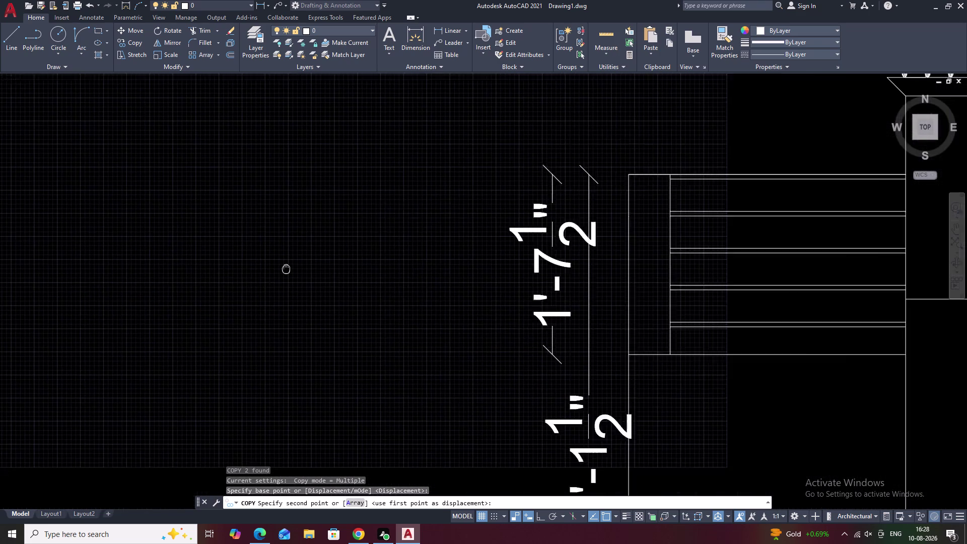
middle_drag(625, 399, 362, 140)
scroll(up, 3)
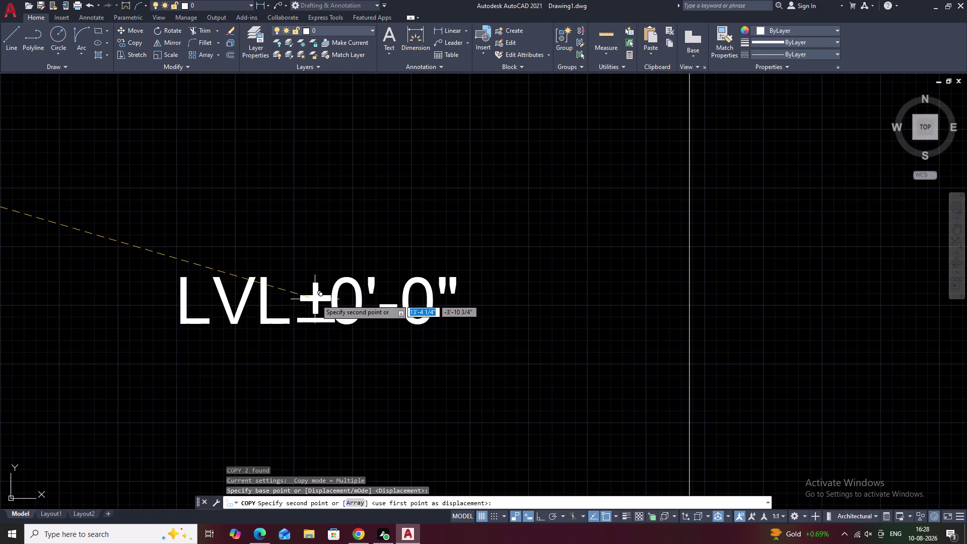
scroll(up, 3)
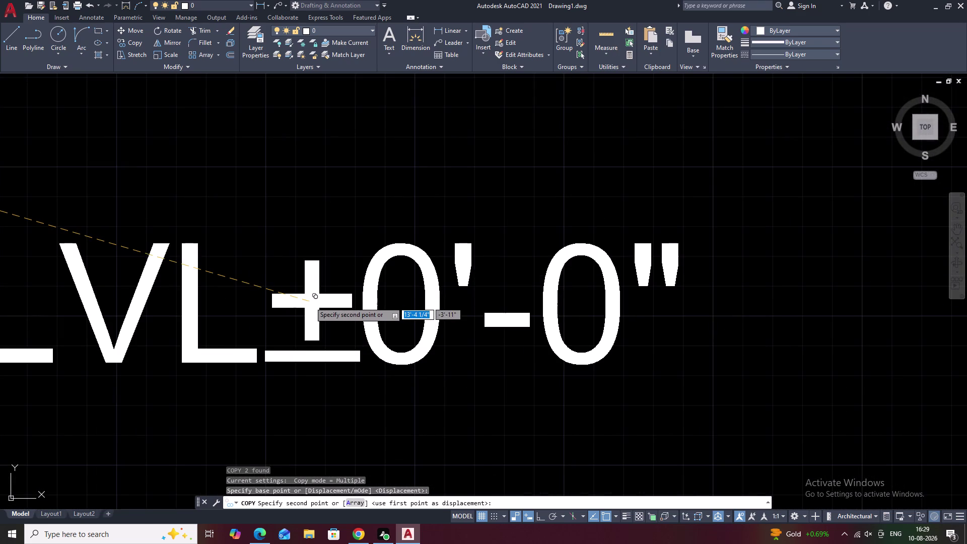
click(310, 302)
key(Escape)
Edit the LVL ±0'-0" label to add spaces after the ± sign.
double_click(426, 317)
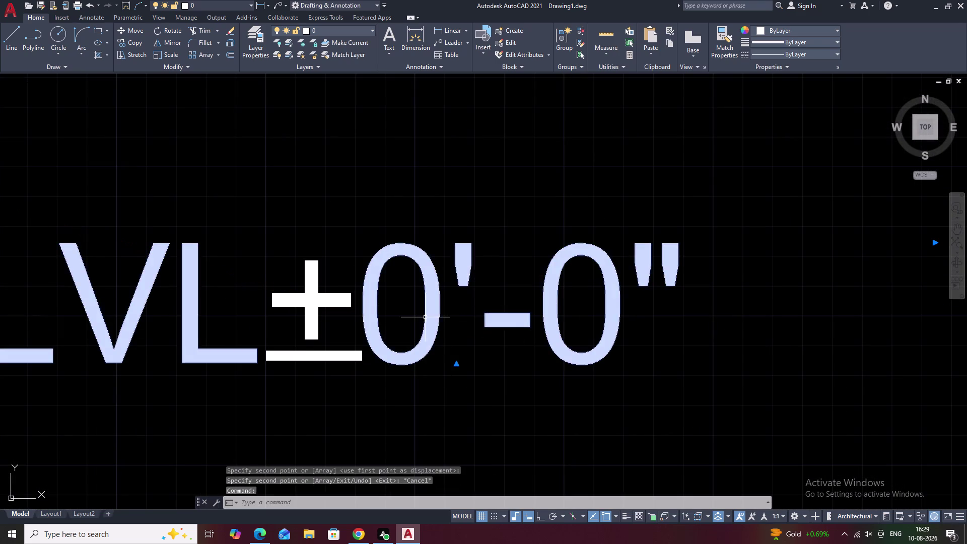
click(358, 311)
right_click(358, 312)
key(space)
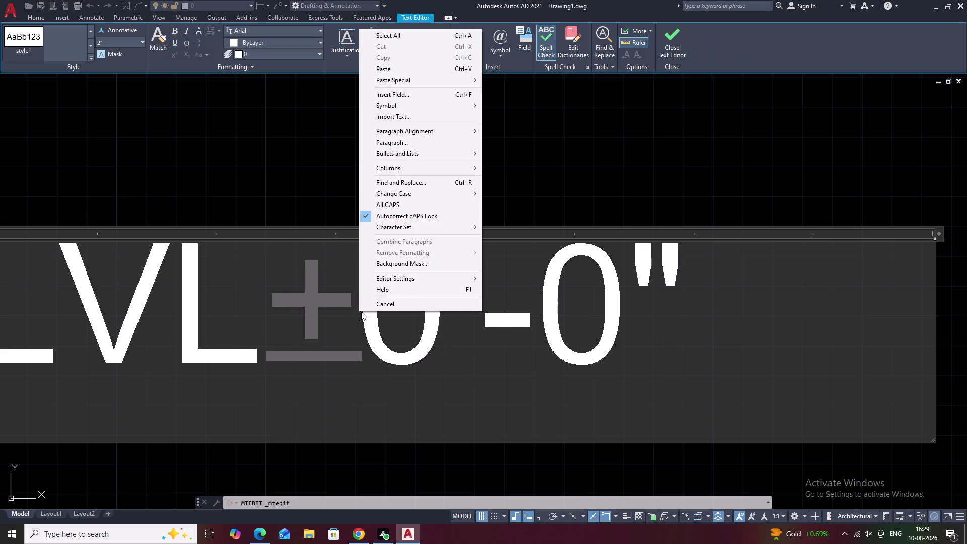
click(353, 339)
key(space)
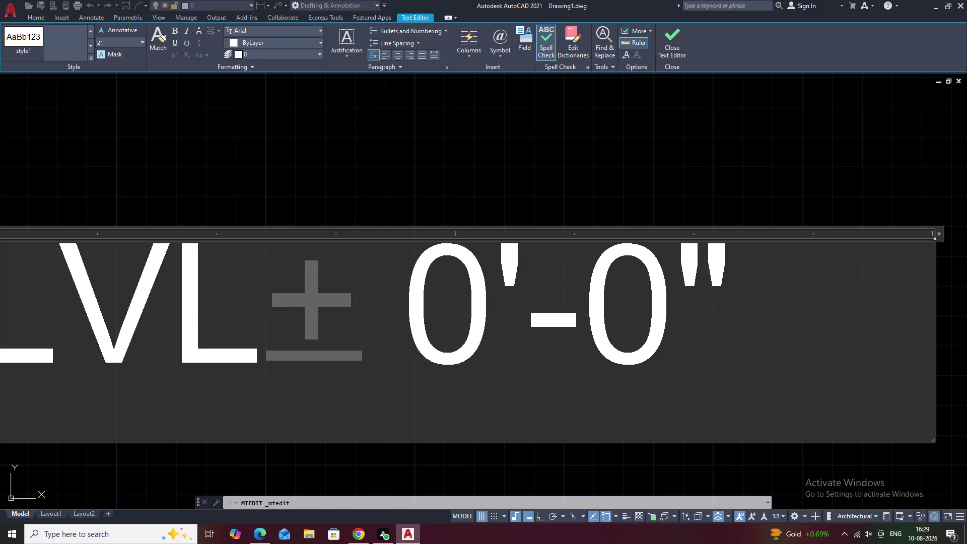
click(261, 343)
key(space)
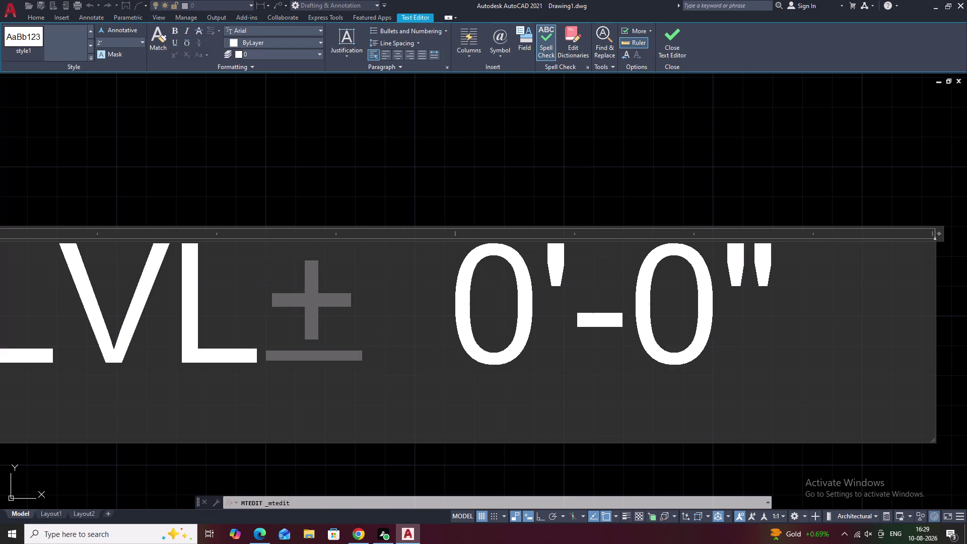
scroll(down, 3)
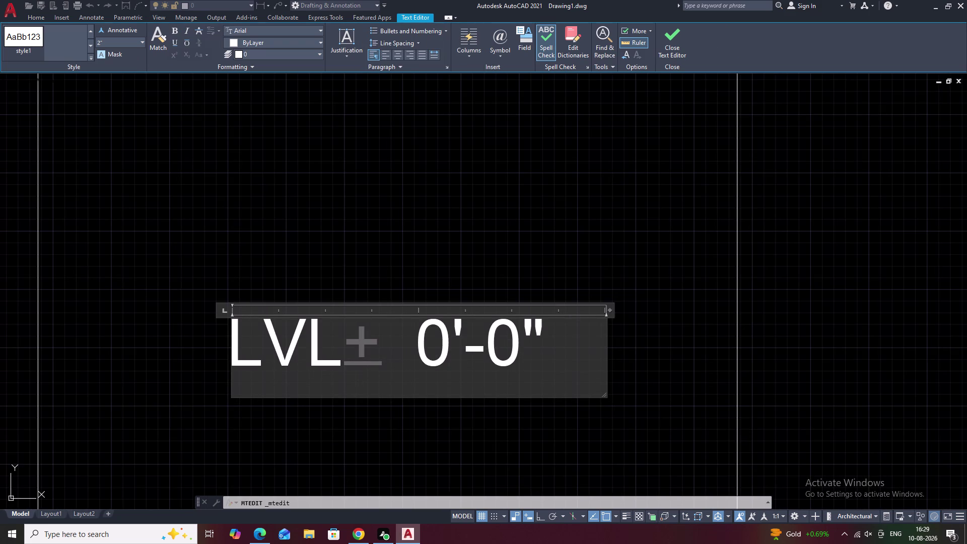
key(BackSpace)
click(420, 260)
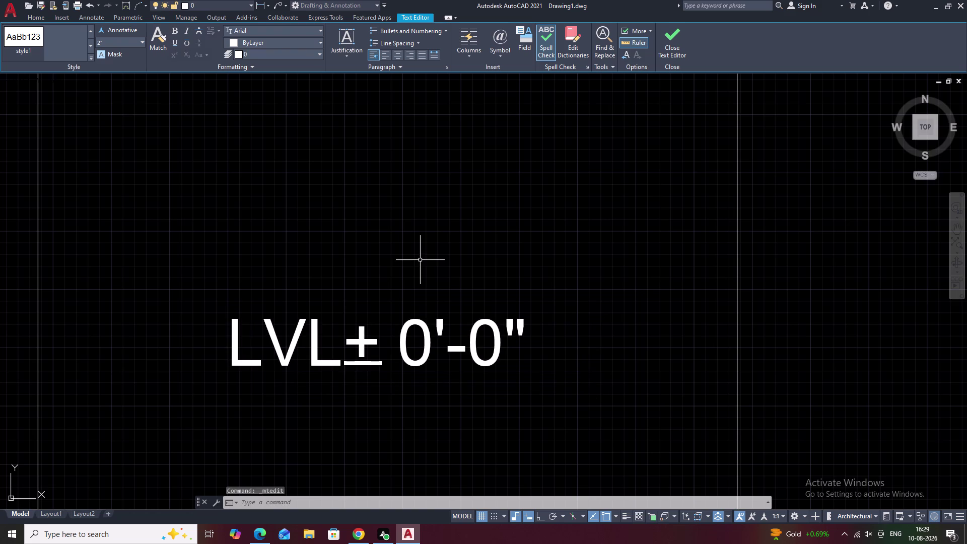
Try moving the ± sign with M, then cancel the move.
click(361, 350)
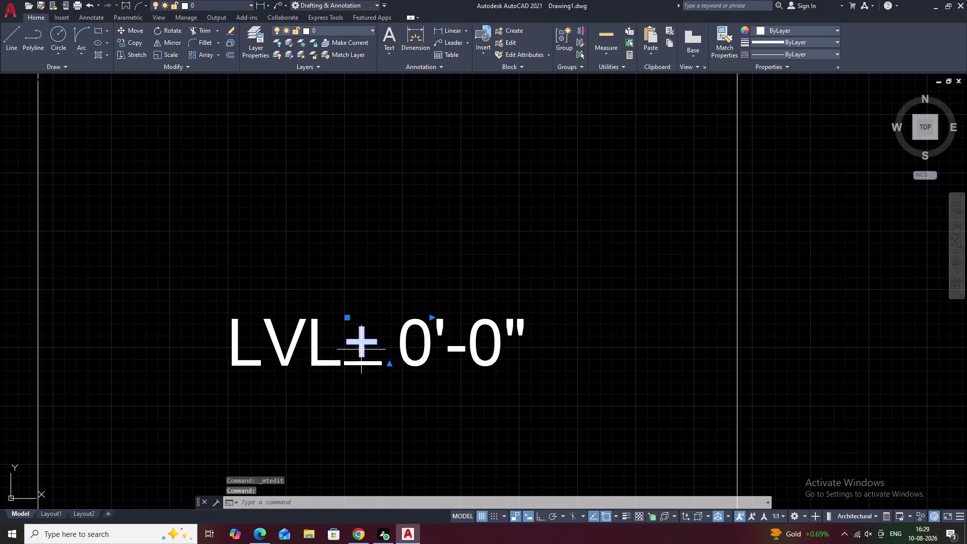
text(M)
key(space)
click(360, 344)
key(Escape)
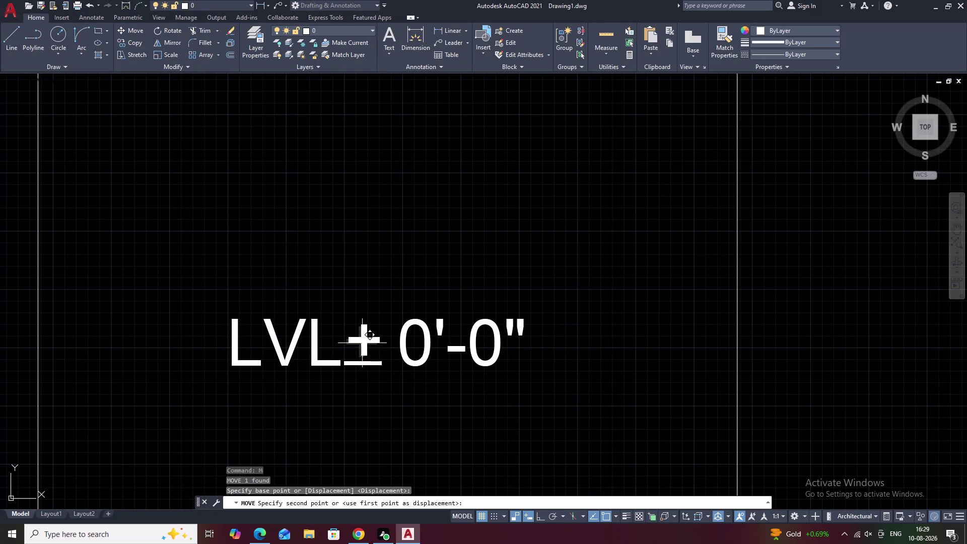
click(362, 365)
click(361, 341)
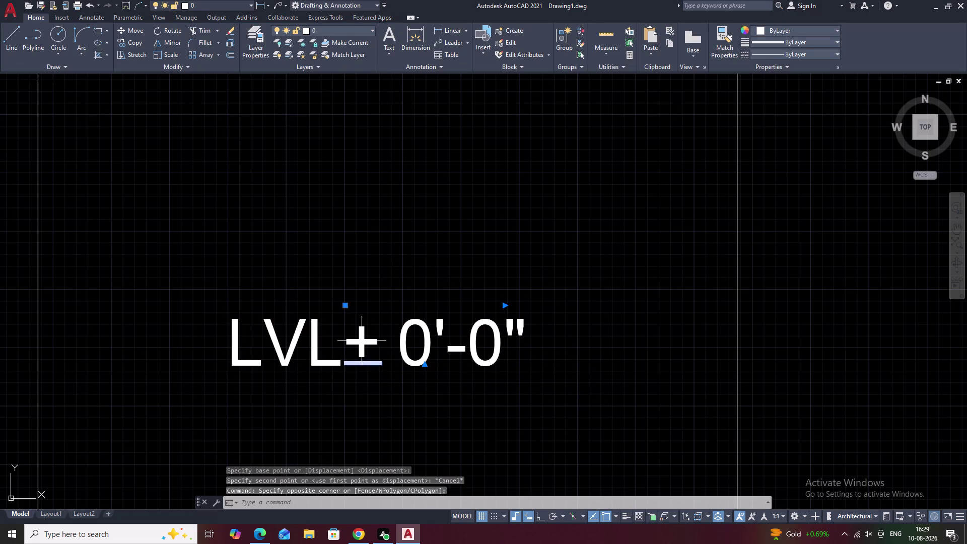
key(Escape)
Move both parts of the ± sign to sit before 0'-0".
drag(382, 330, 377, 330)
drag(373, 331, 363, 367)
scroll(up, 3)
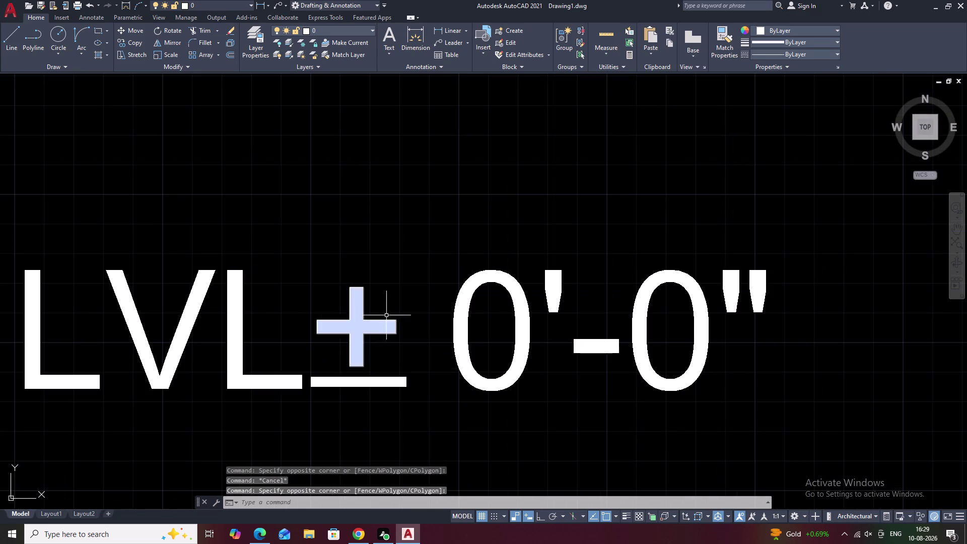
drag(389, 295, 359, 405)
text(M)
key(space)
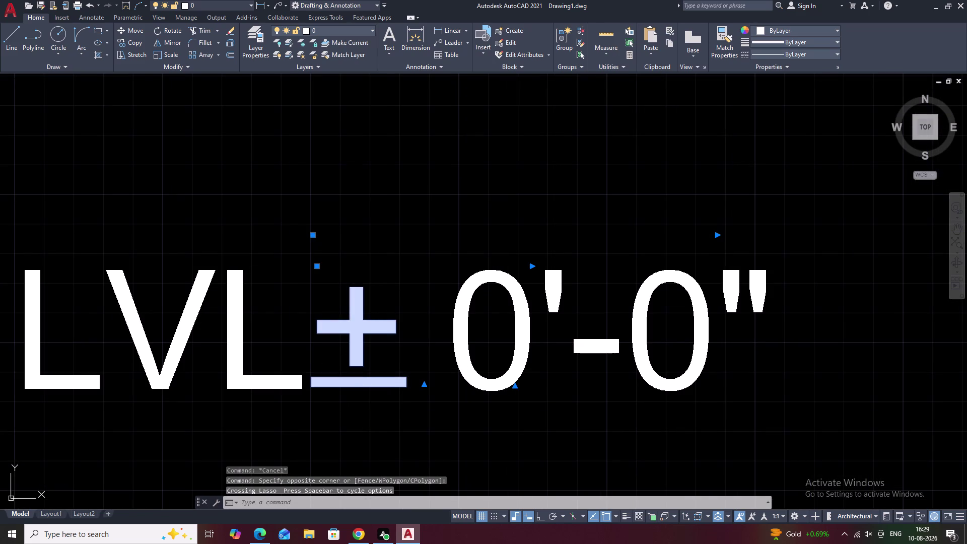
click(350, 331)
click(376, 329)
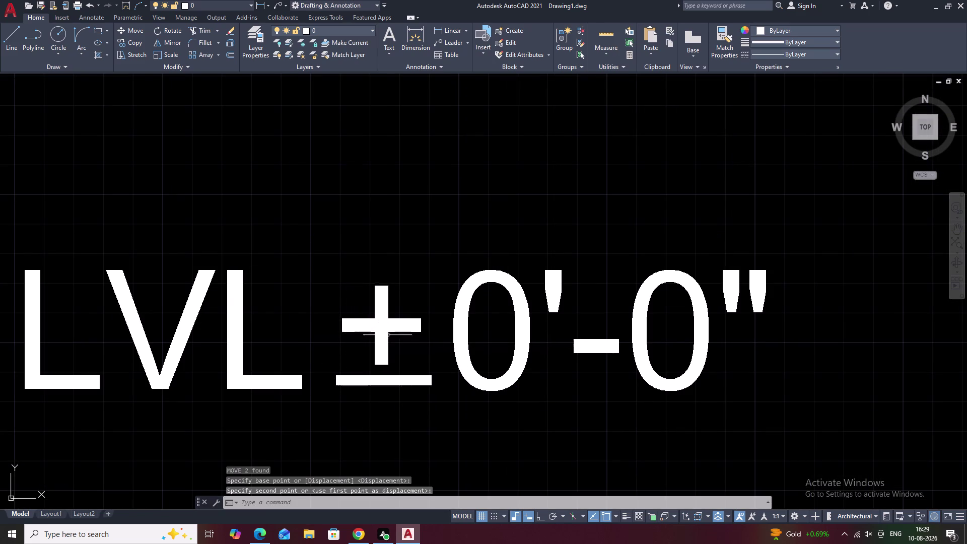
Pan across the section drawing to the spare ± sign and clear the selection.
scroll(down, 3)
scroll(down, 3)
middle_drag(502, 413, 443, 298)
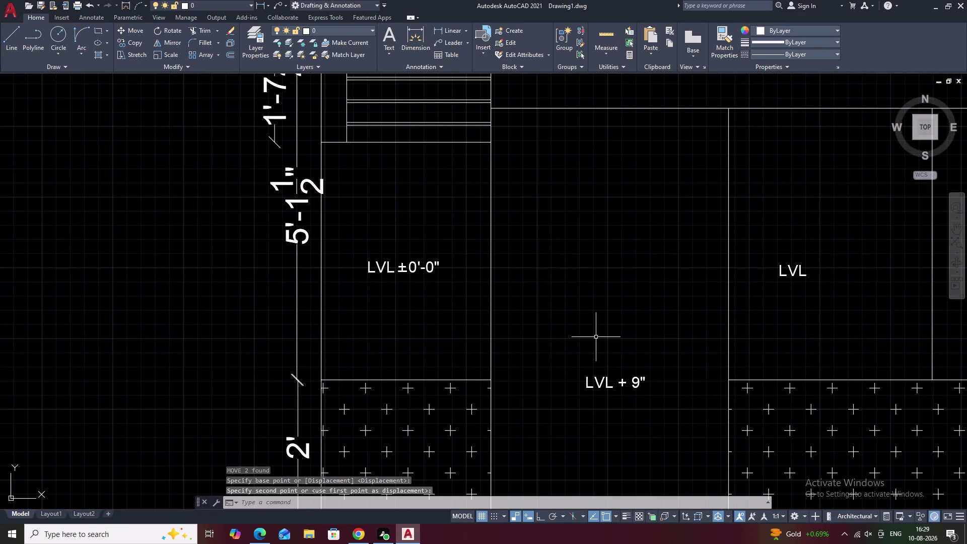
middle_drag(600, 338, 431, 266)
middle_drag(626, 236, 599, 255)
middle_drag(249, 259, 583, 267)
middle_drag(184, 246, 518, 272)
middle_drag(137, 227, 429, 274)
scroll(down, 3)
middle_drag(119, 183, 206, 257)
scroll(up, 3)
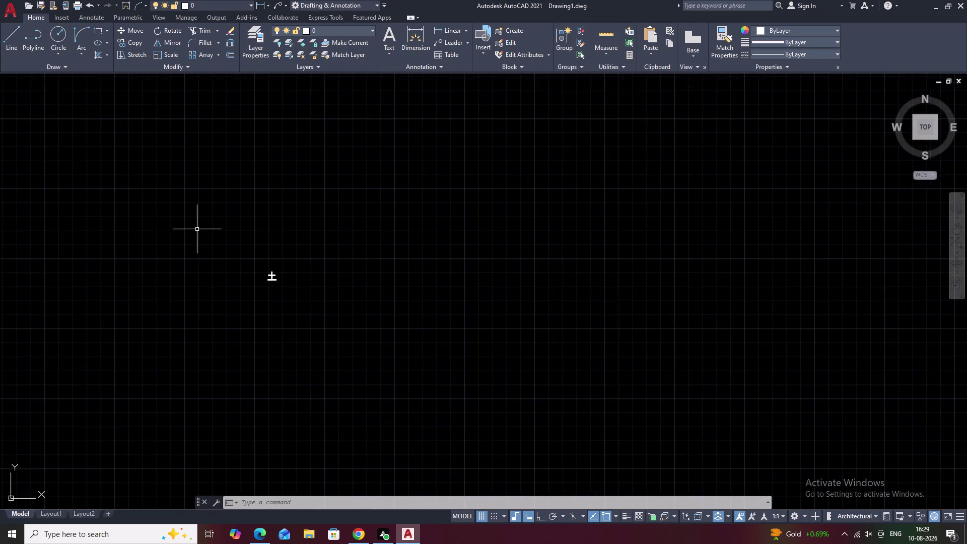
scroll(up, 3)
key(Escape)
Group the two ± sign parts and attempt to join them.
drag(322, 248, 329, 331)
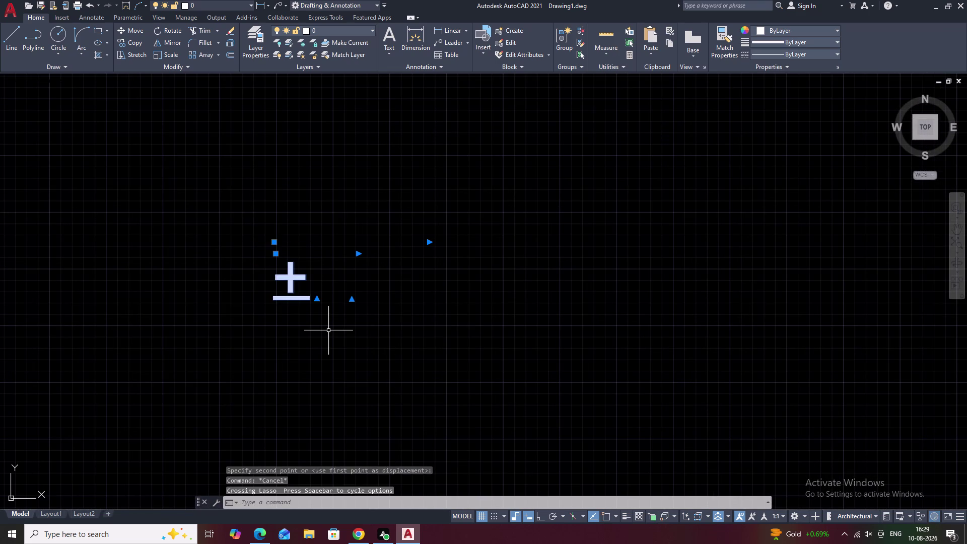
text(G)
key(space)
click(289, 278)
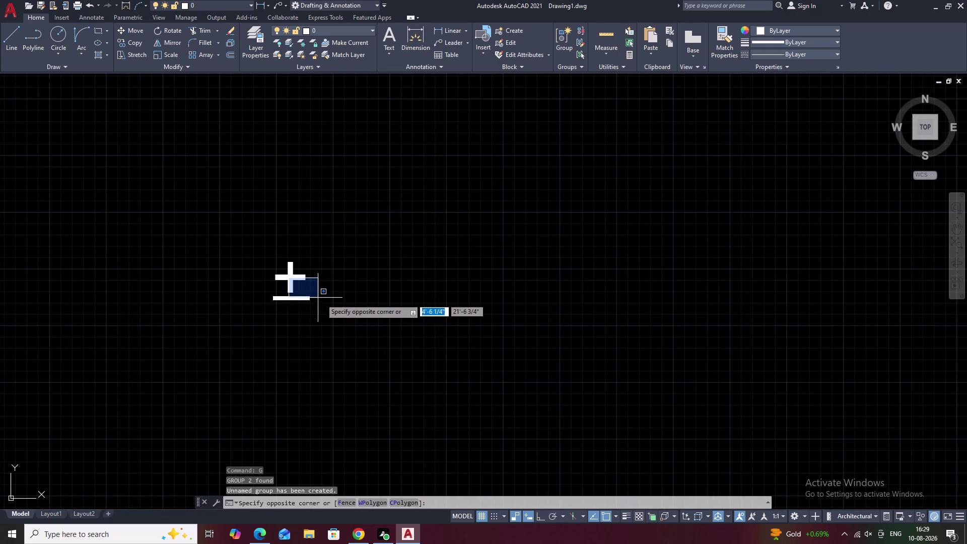
key(Escape)
drag(324, 261, 332, 321)
text(J)
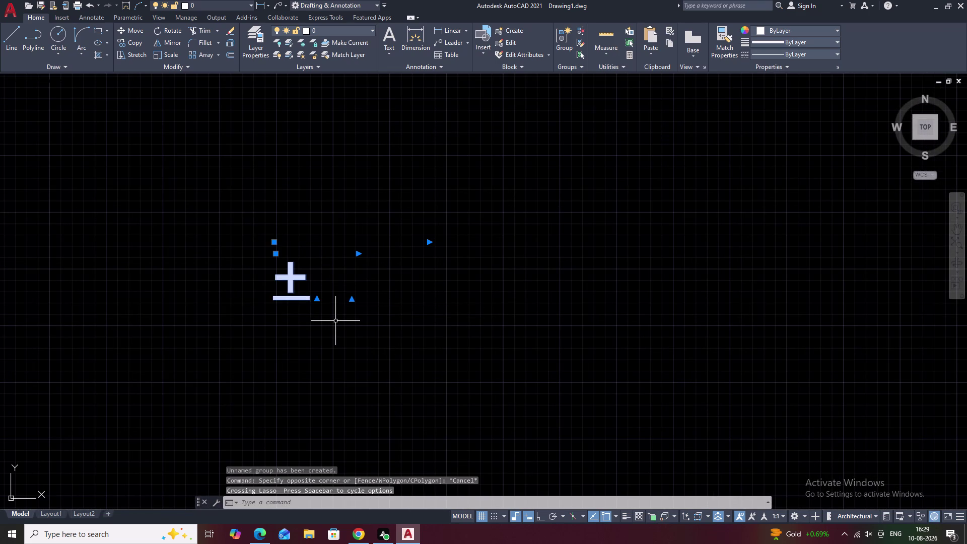
key(space)
Copy the ± sign to sit right after the plain LVL label, then end the command.
drag(346, 244, 280, 327)
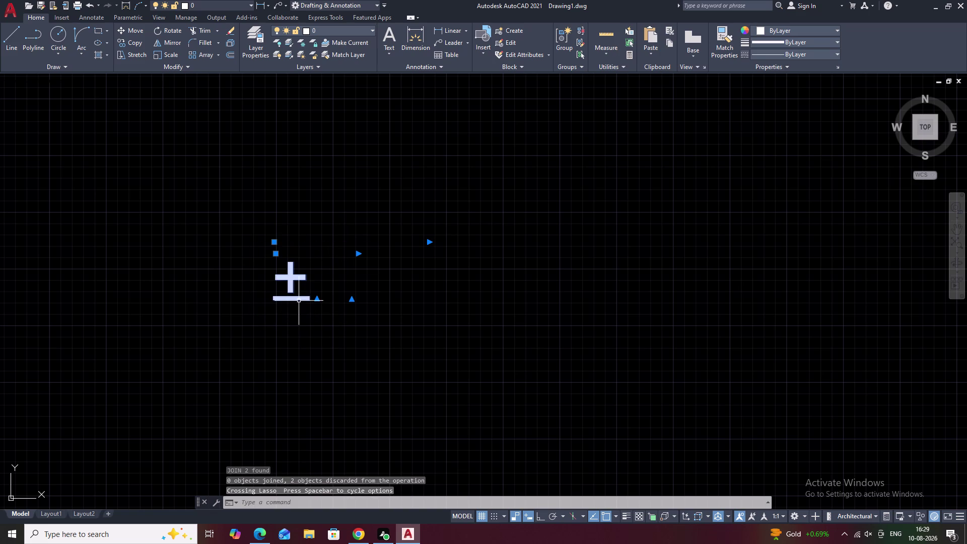
text(CO)
key(space)
click(285, 276)
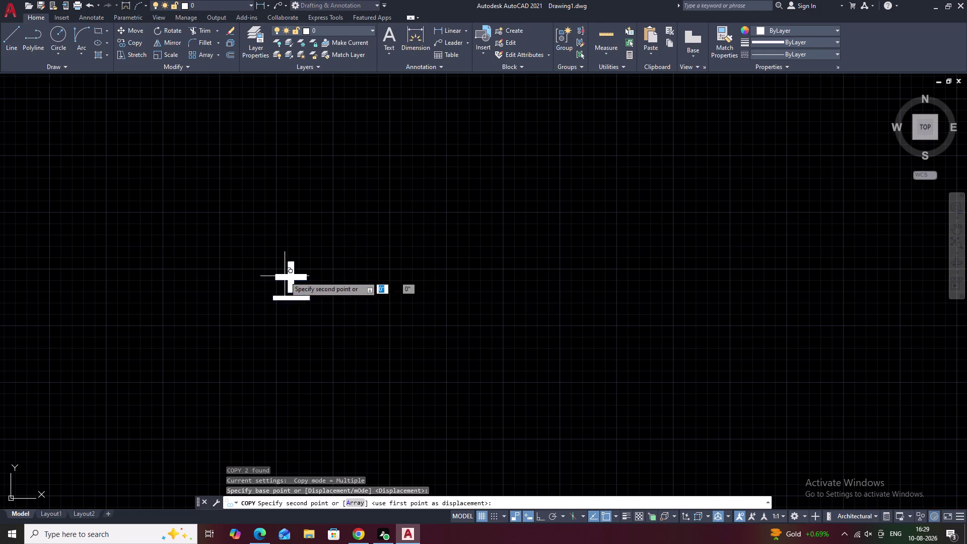
scroll(down, 3)
middle_drag(467, 332, 0, 210)
middle_drag(612, 297, 113, 217)
middle_drag(580, 305, 315, 270)
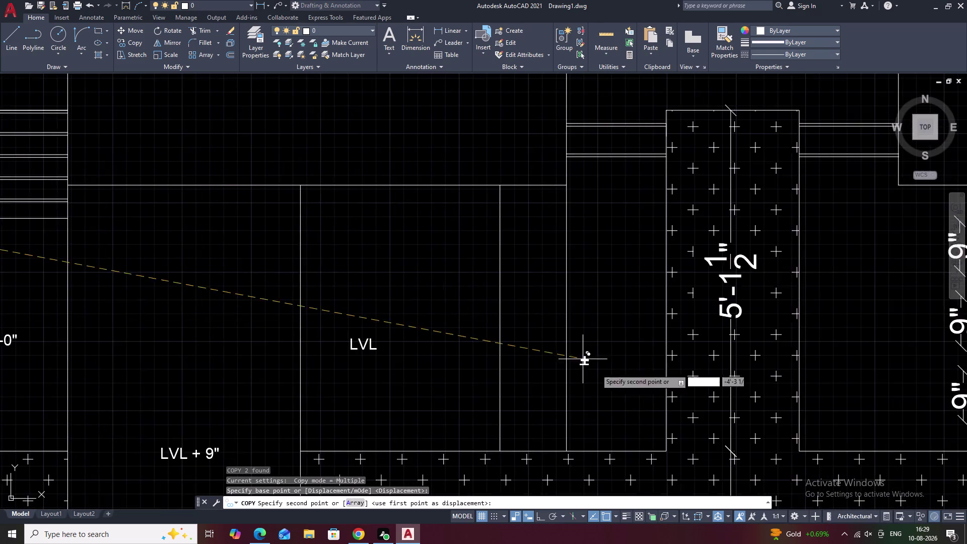
middle_drag(593, 370, 407, 334)
scroll(up, 3)
middle_drag(154, 315, 328, 317)
scroll(up, 3)
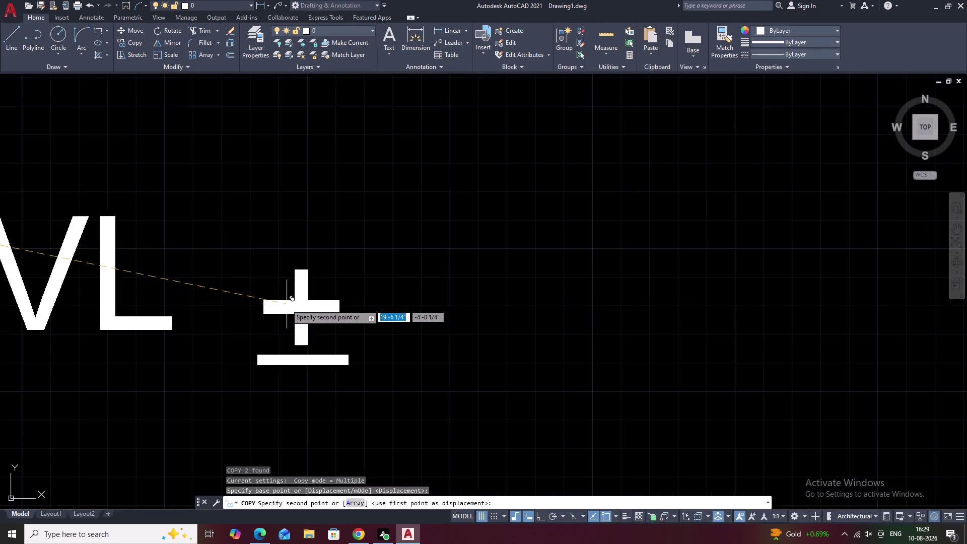
click(255, 261)
key(Escape)
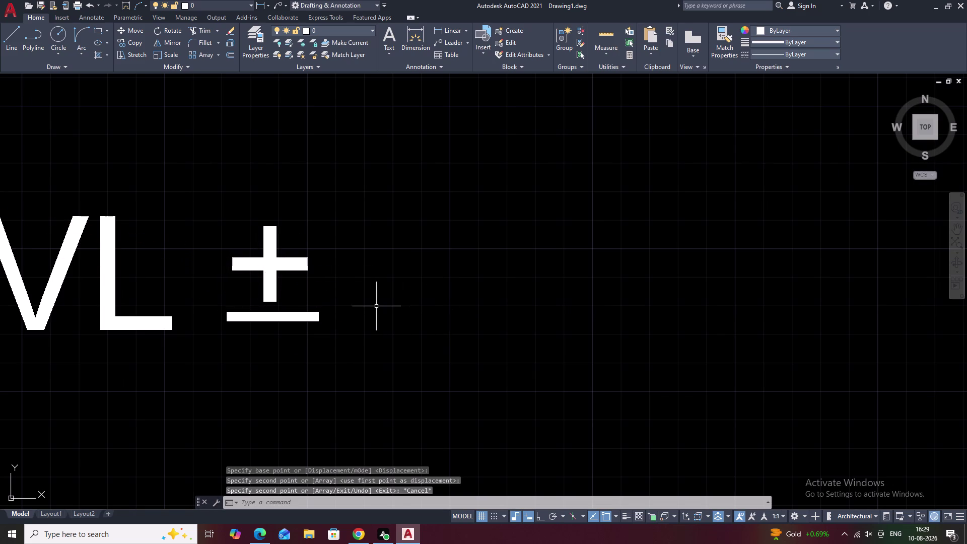
key(0)
key(BackSpace)
key(Escape)
key(Escape)
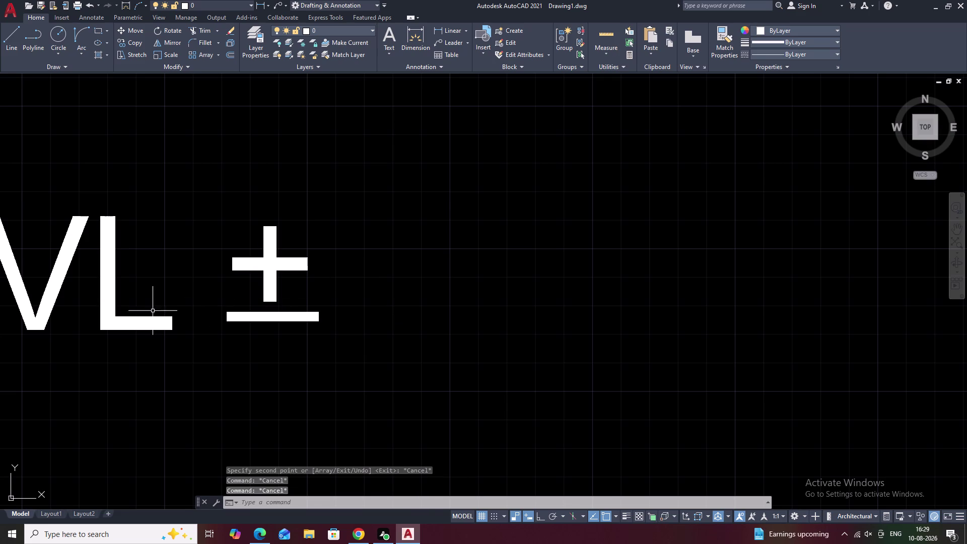
Draw a new MTEXT box with T, type the level value 0'-0", and close the editor.
text(T)
key(space)
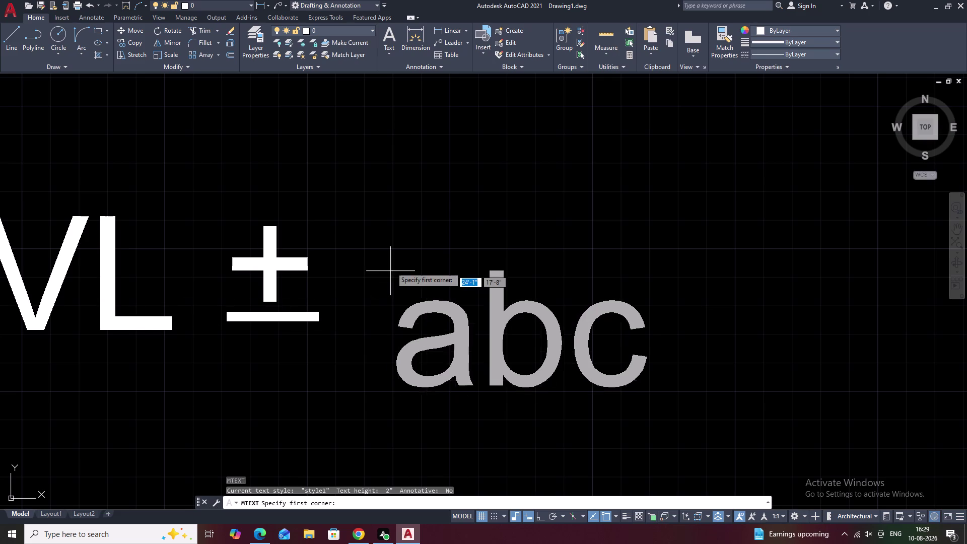
click(374, 220)
click(508, 283)
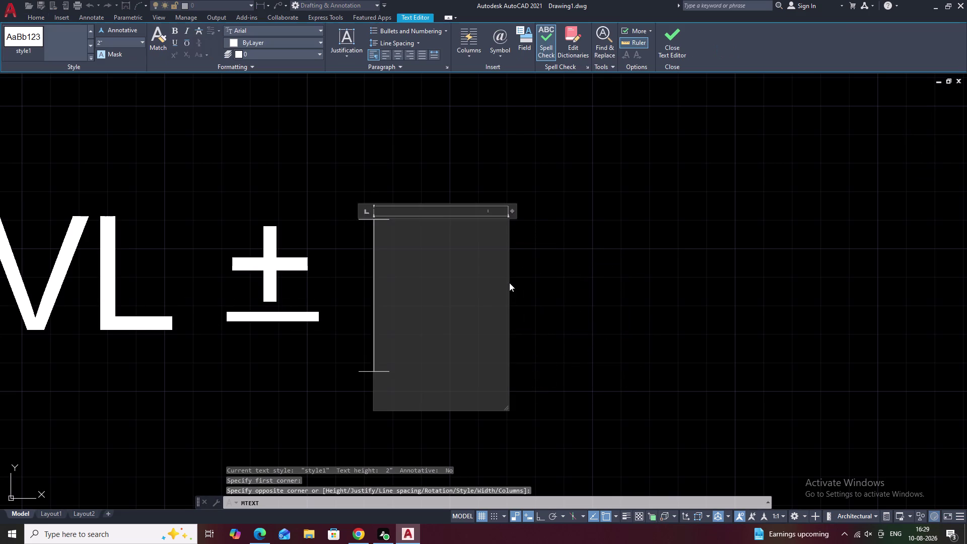
key(0)
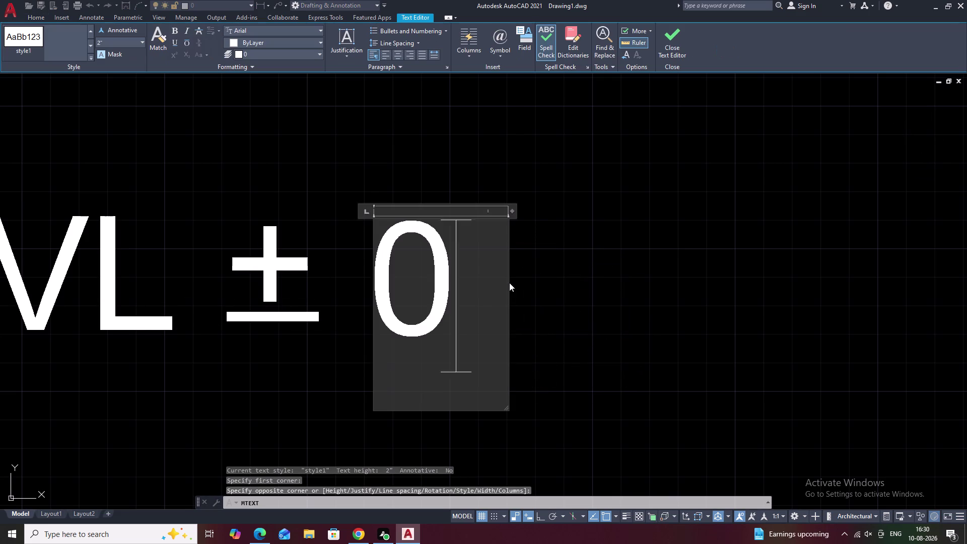
key(shift+quotedbl)
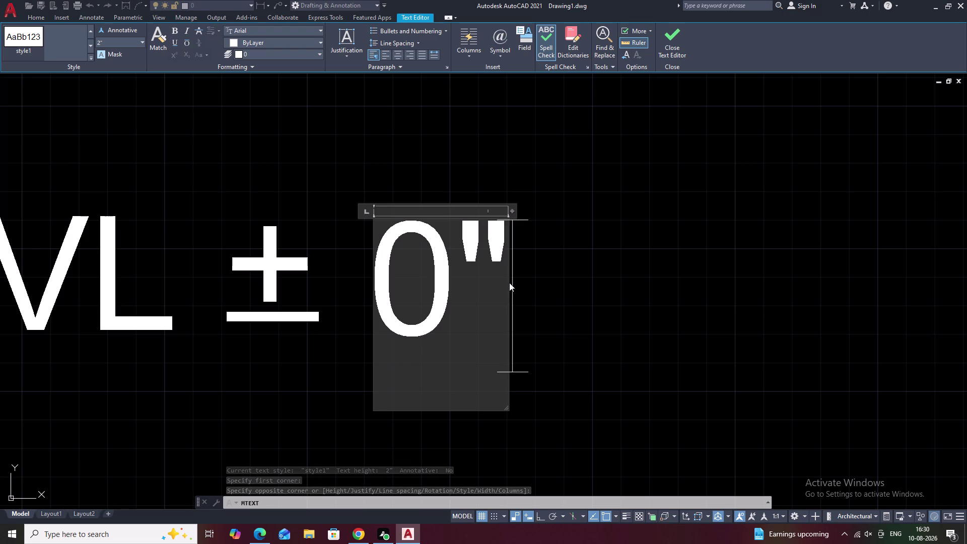
key(BackSpace)
key(apostrophe)
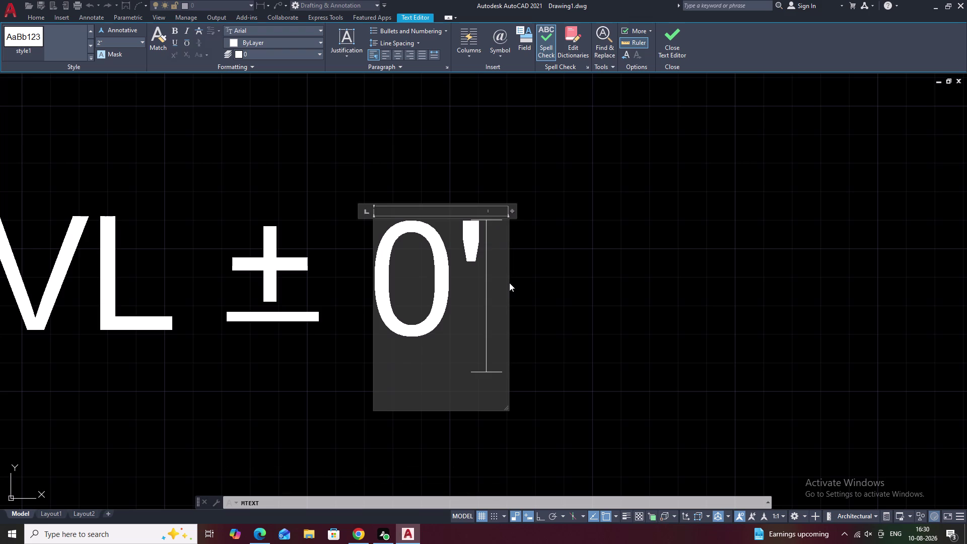
key(equal)
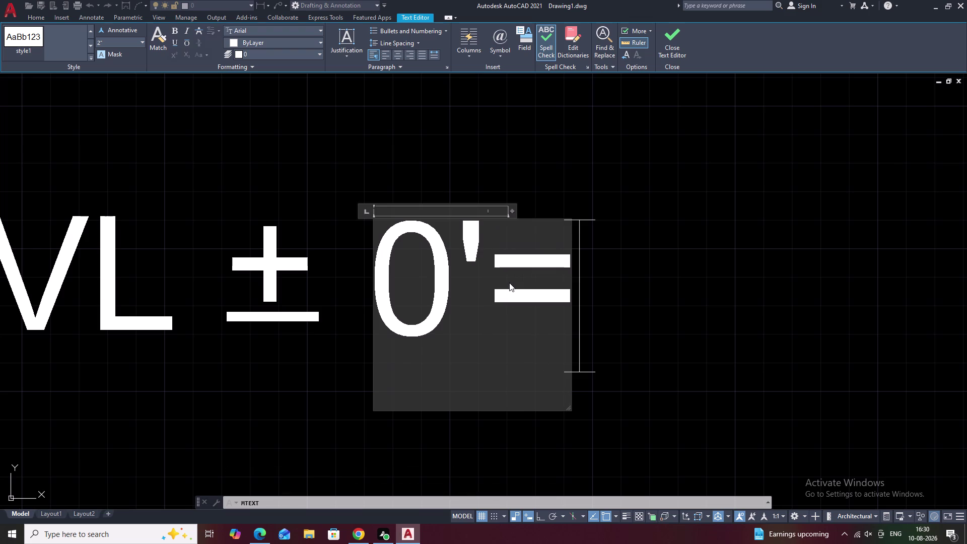
key(BackSpace)
key(minus)
text(0")
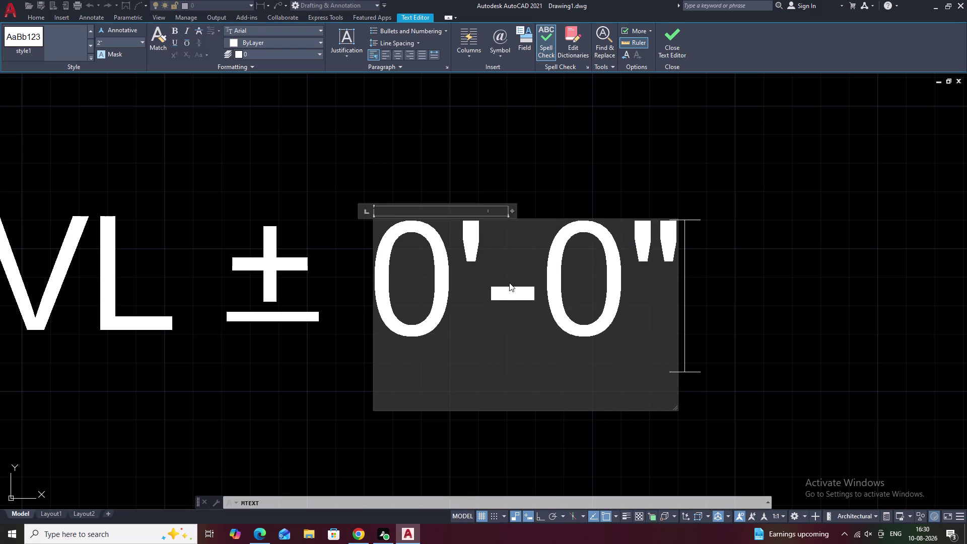
click(714, 282)
Copy the LVL ± 0'-0" label with CO into the first room.
scroll(down, 3)
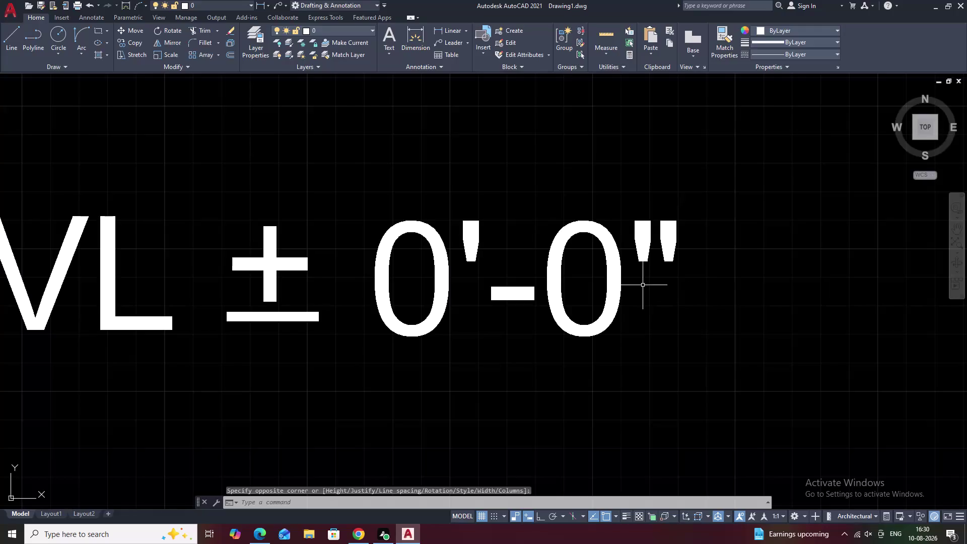
scroll(down, 3)
middle_drag(703, 306, 421, 281)
scroll(down, 3)
middle_drag(457, 329, 393, 281)
middle_drag(443, 366, 353, 299)
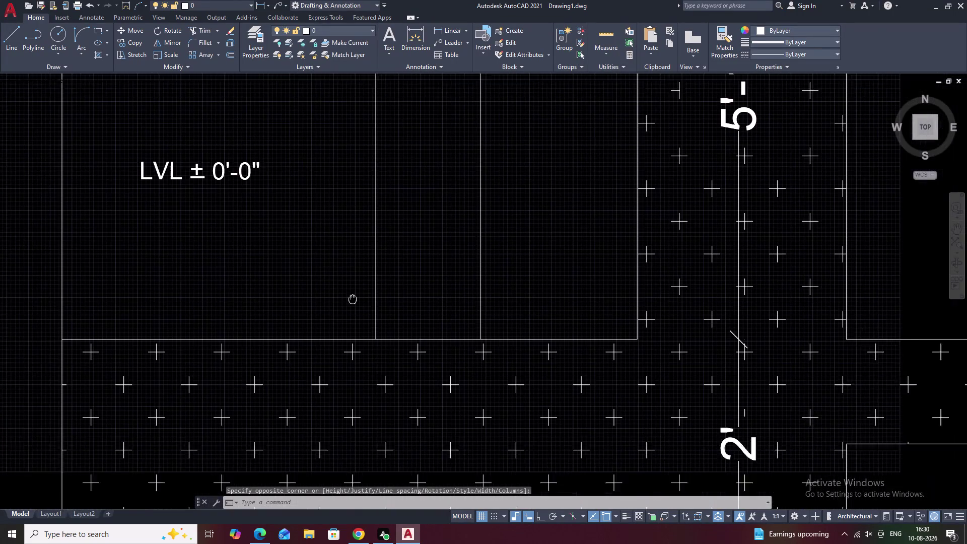
middle_drag(509, 308, 417, 310)
middle_drag(418, 254, 422, 291)
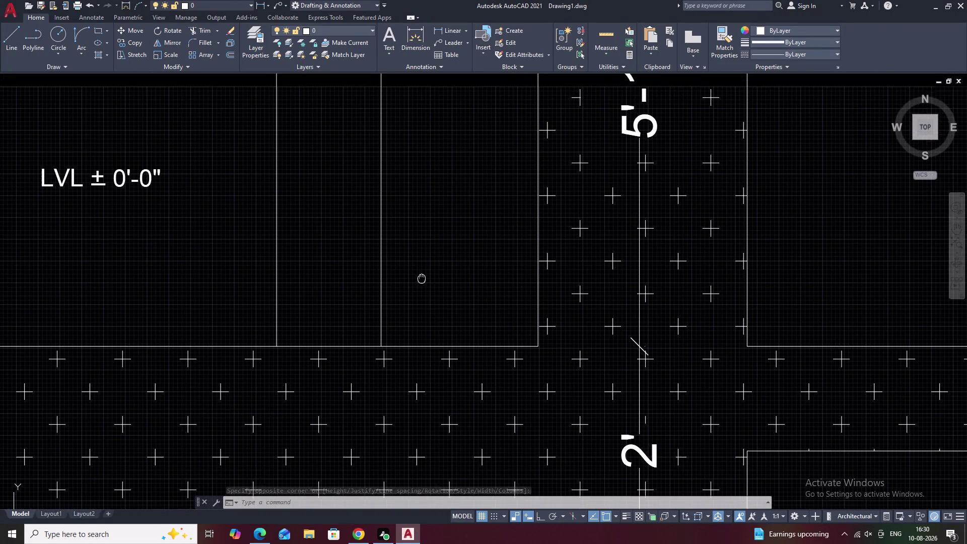
middle_drag(422, 291, 422, 332)
middle_click(478, 297)
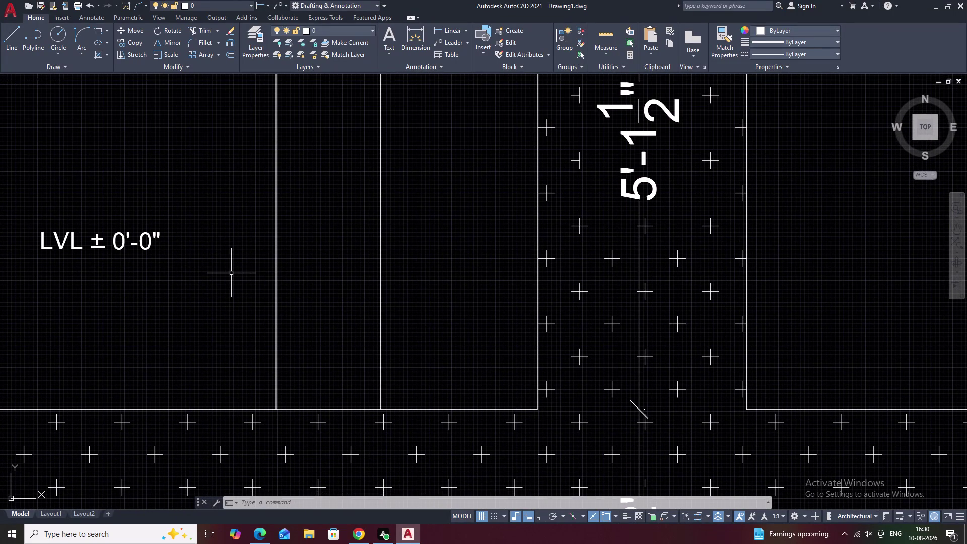
middle_drag(190, 264, 333, 282)
drag(324, 233, 319, 231)
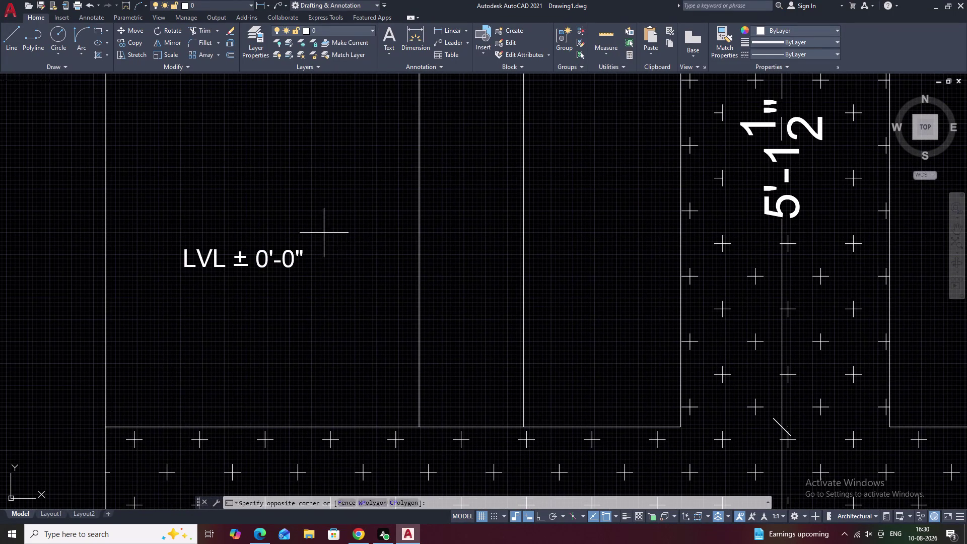
drag(320, 231, 278, 311)
text(CO)
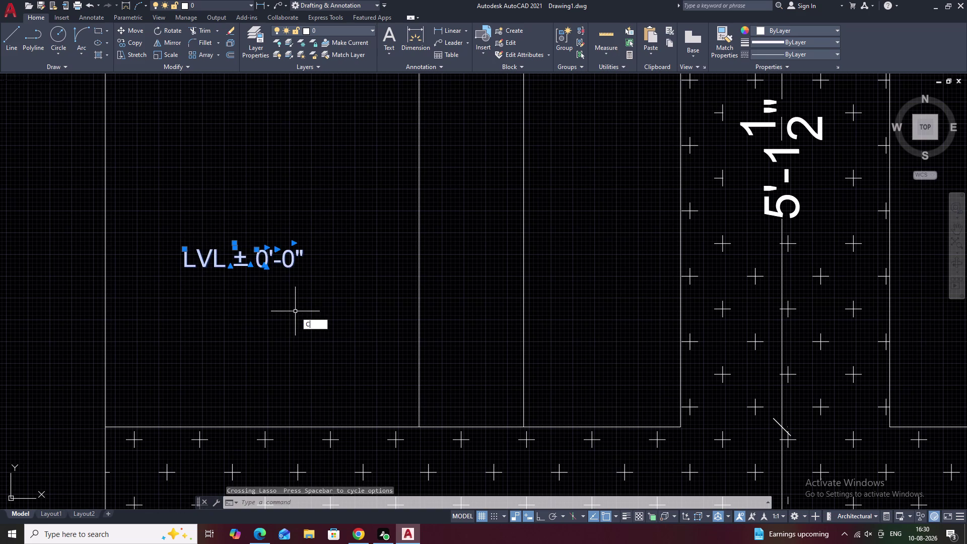
key(space)
click(240, 258)
scroll(down, 3)
middle_drag(477, 255, 446, 263)
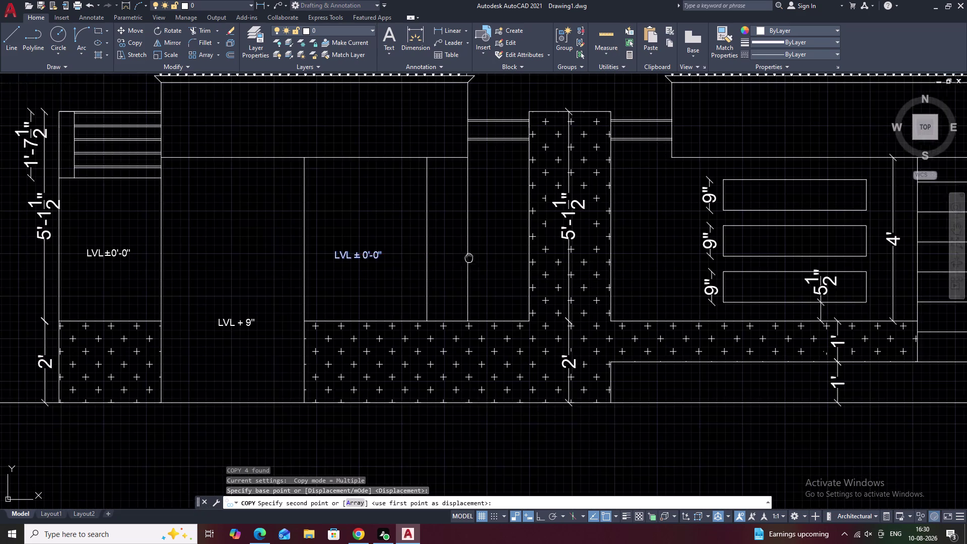
middle_drag(447, 263, 374, 276)
scroll(up, 3)
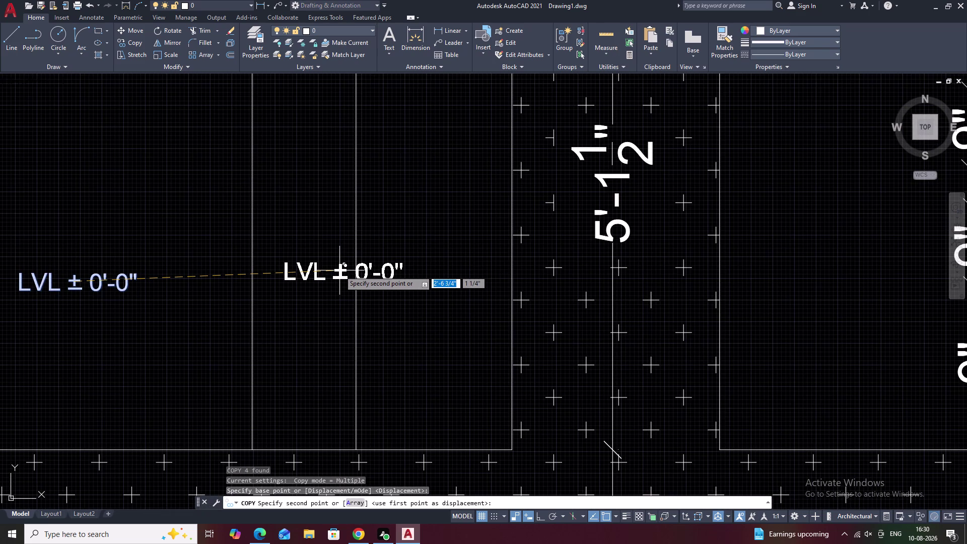
scroll(up, 3)
click(306, 263)
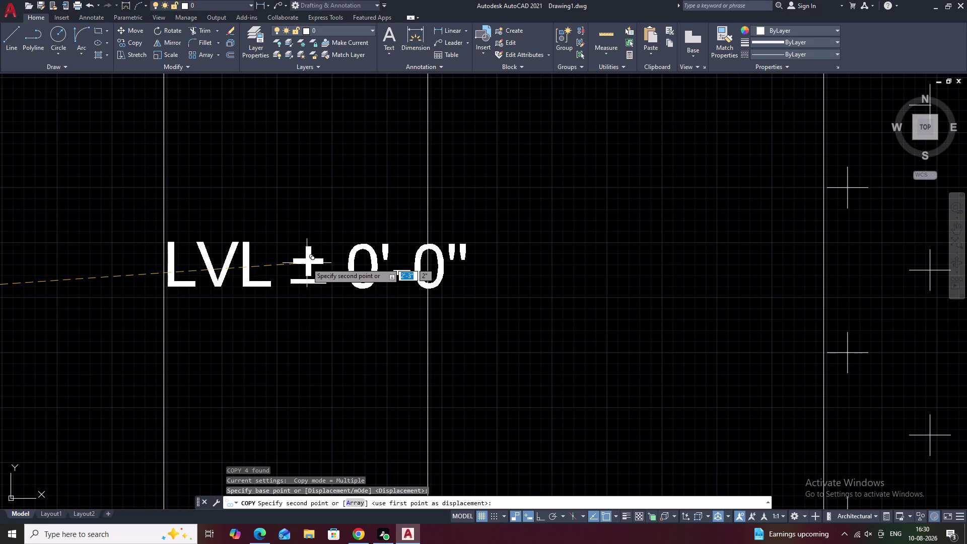
Place another label copy in a second room and end copying.
scroll(down, 3)
scroll(down, 3)
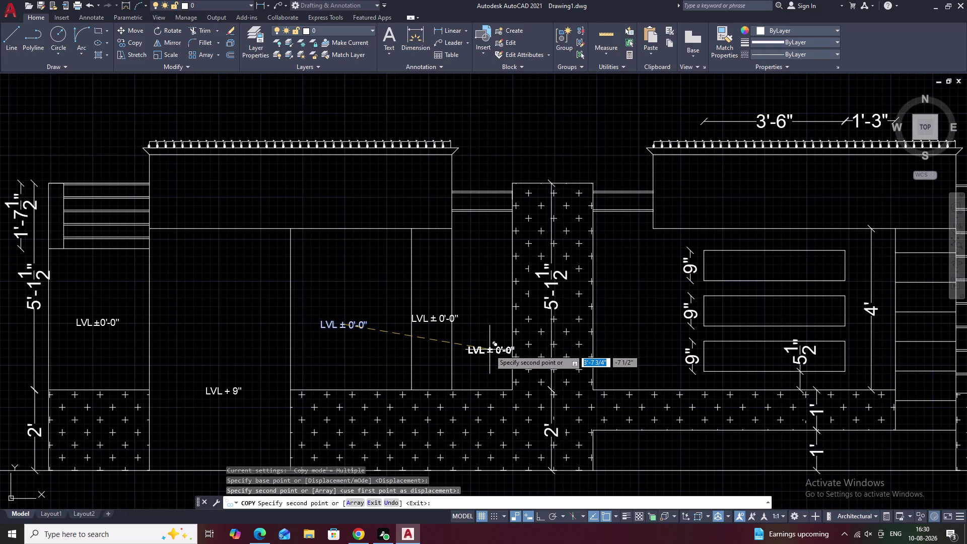
middle_drag(490, 350, 207, 311)
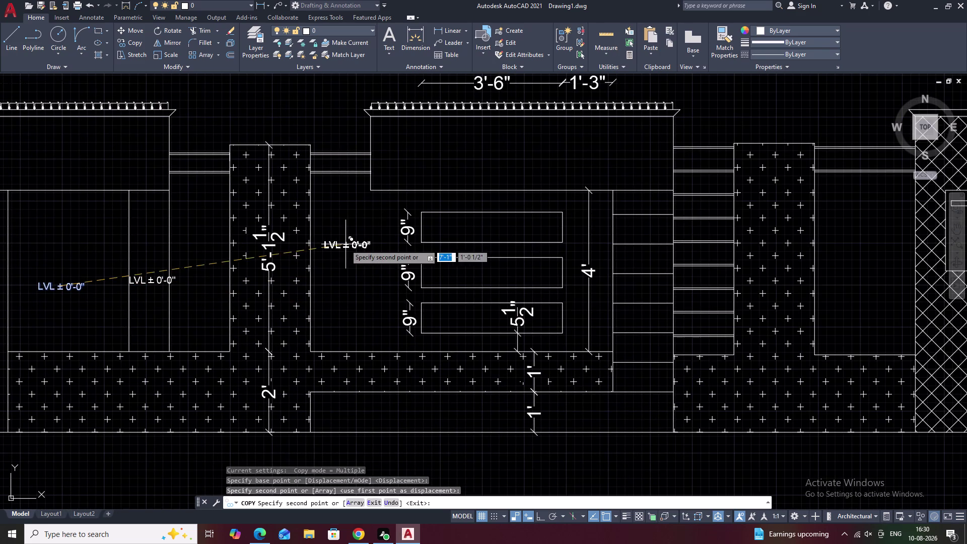
click(345, 253)
middle_drag(394, 350, 310, 296)
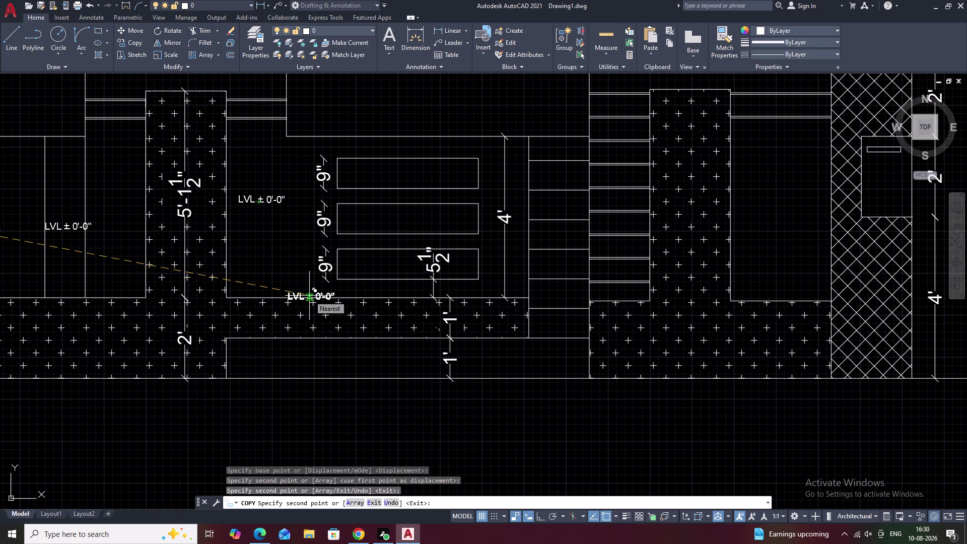
key(Escape)
middle_drag(142, 261, 316, 287)
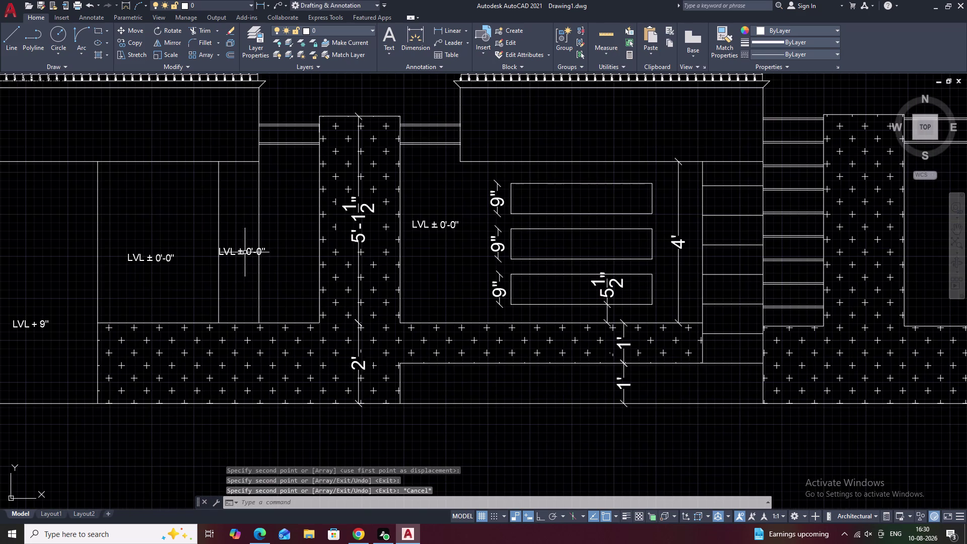
scroll(up, 3)
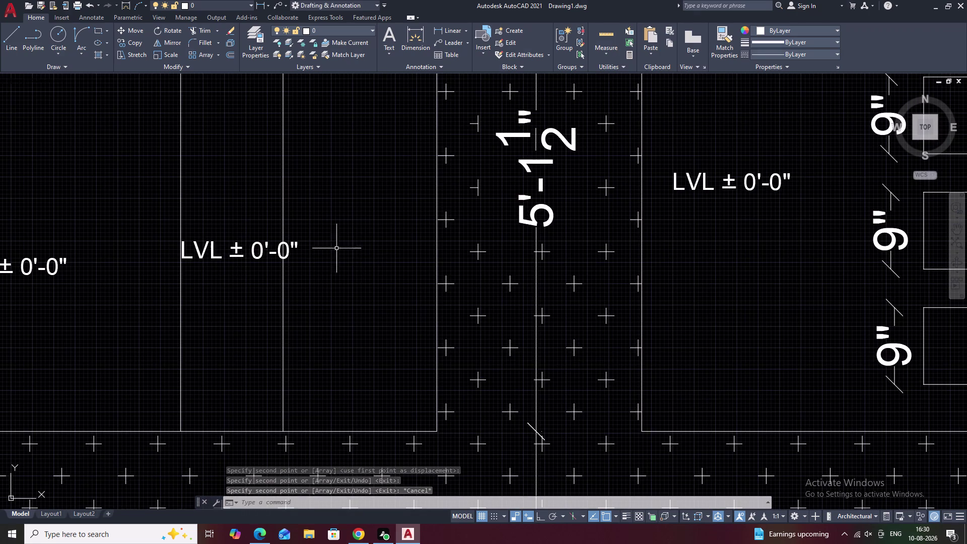
Select the LVL ± and 0'-0" label pieces and try joining them with J.
scroll(up, 3)
drag(293, 218, 282, 218)
drag(278, 217, 23, 312)
key(Escape)
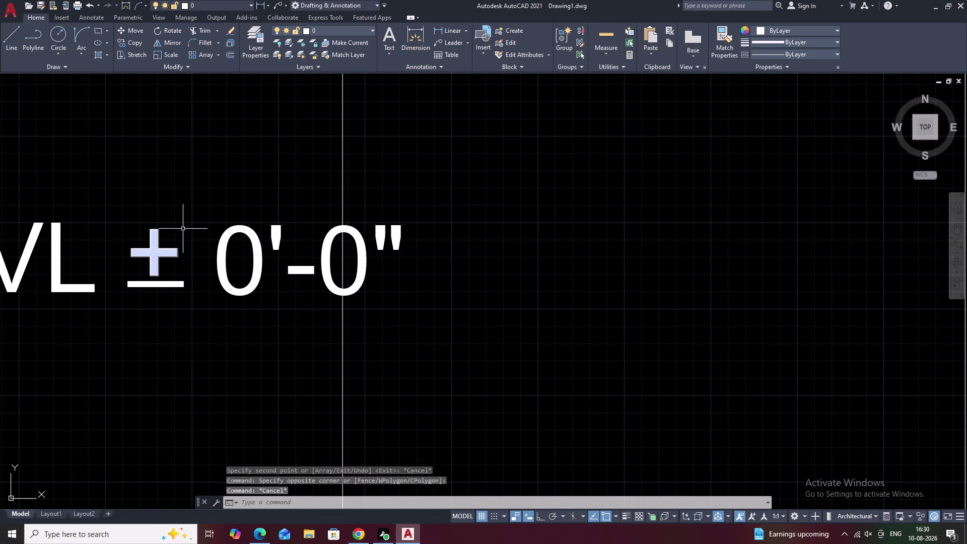
drag(238, 183, 263, 329)
text(J)
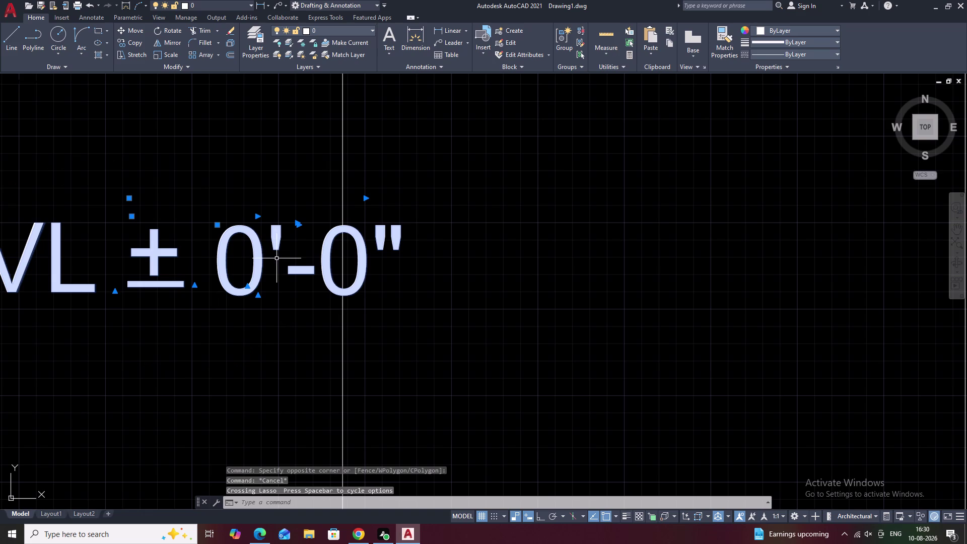
key(space)
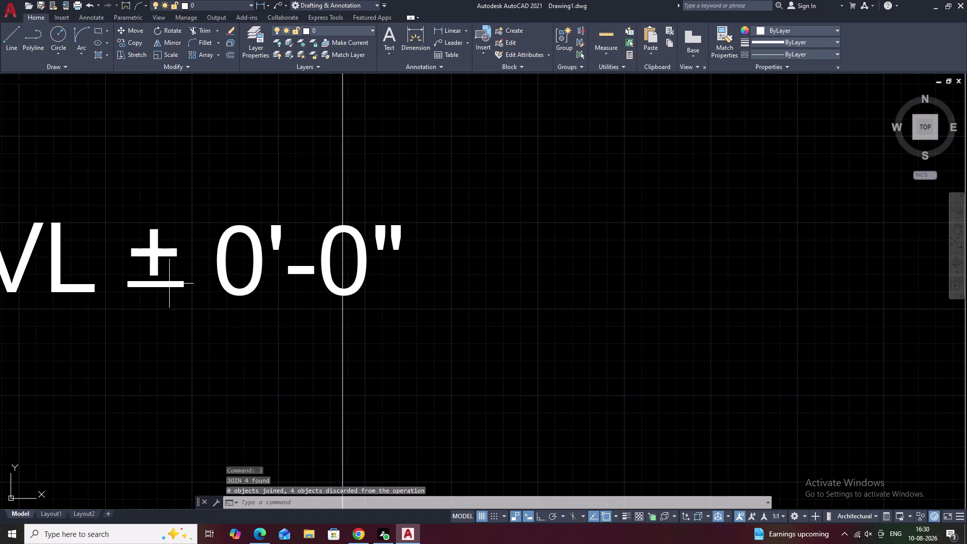
click(169, 285)
key(Escape)
double_click(223, 280)
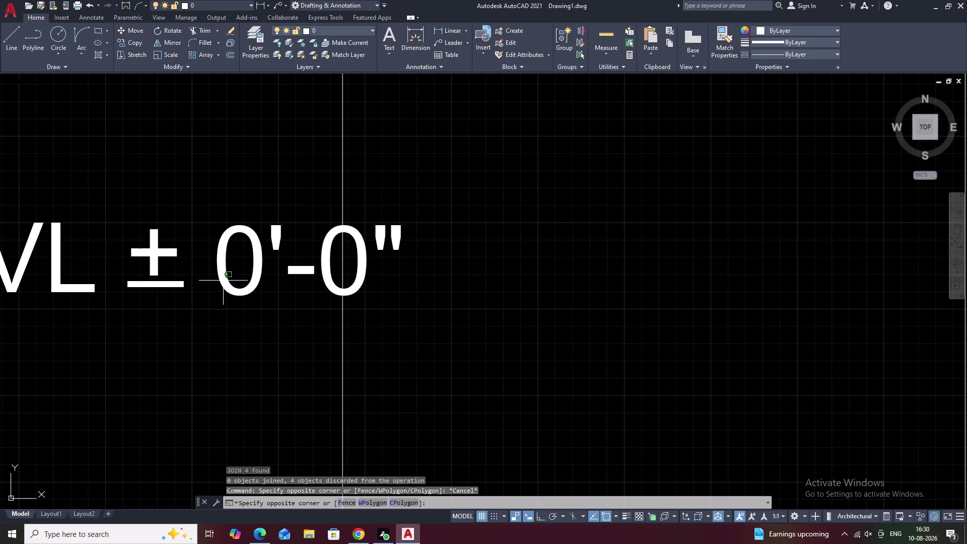
key(Escape)
Reselect the level label pieces and retry the Join command.
drag(263, 170, 172, 371)
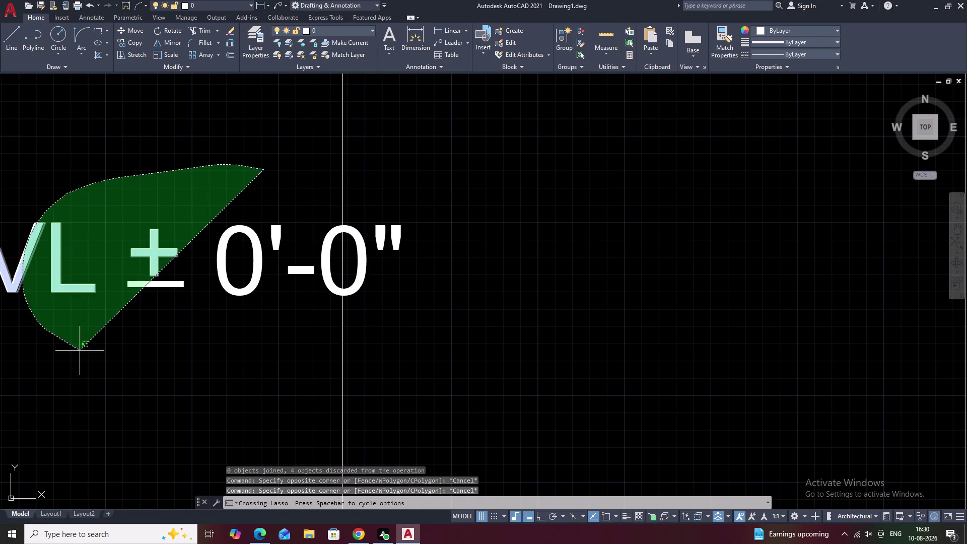
drag(172, 370, 193, 371)
scroll(down, 3)
middle_drag(76, 317, 133, 317)
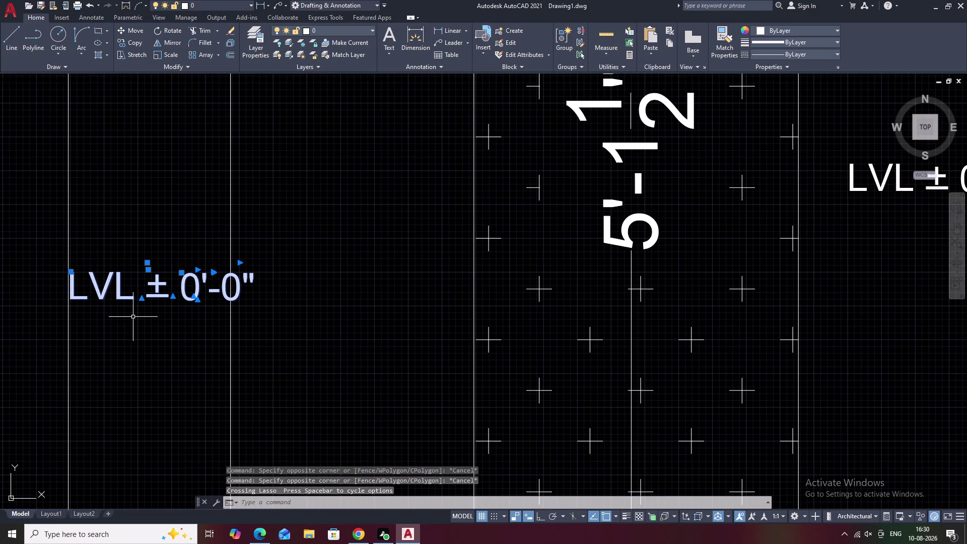
text(J)
key(space)
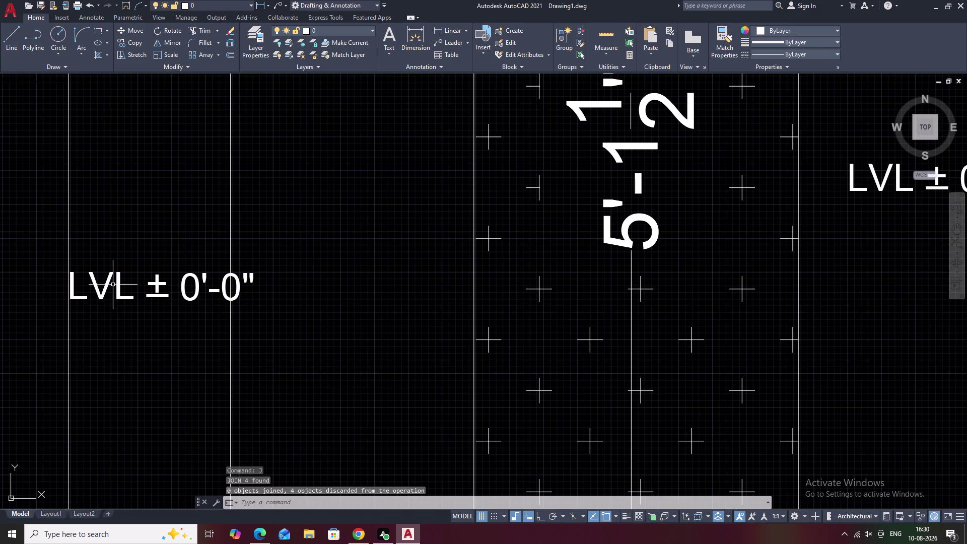
Edit the 0'-0" text, pushing the value onto a new line.
triple_click(103, 293)
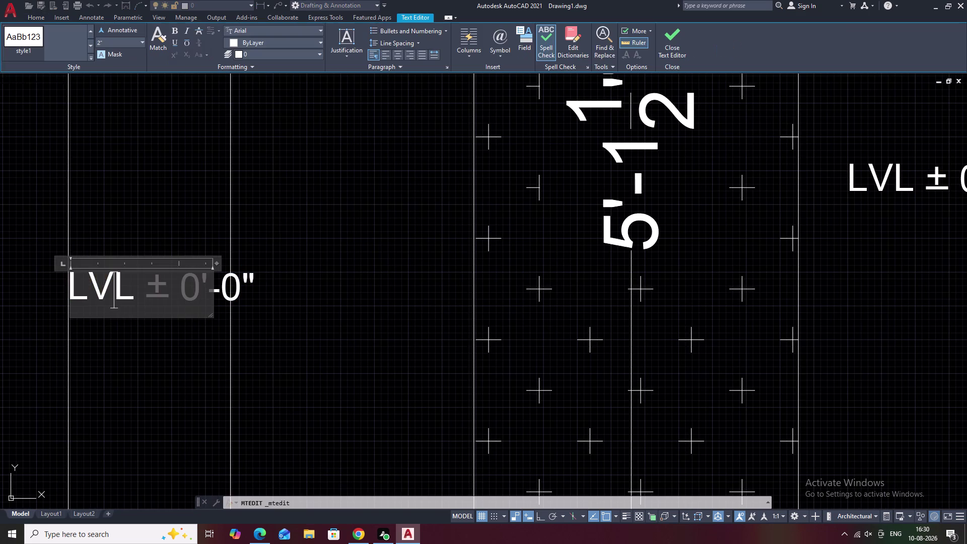
key(Escape)
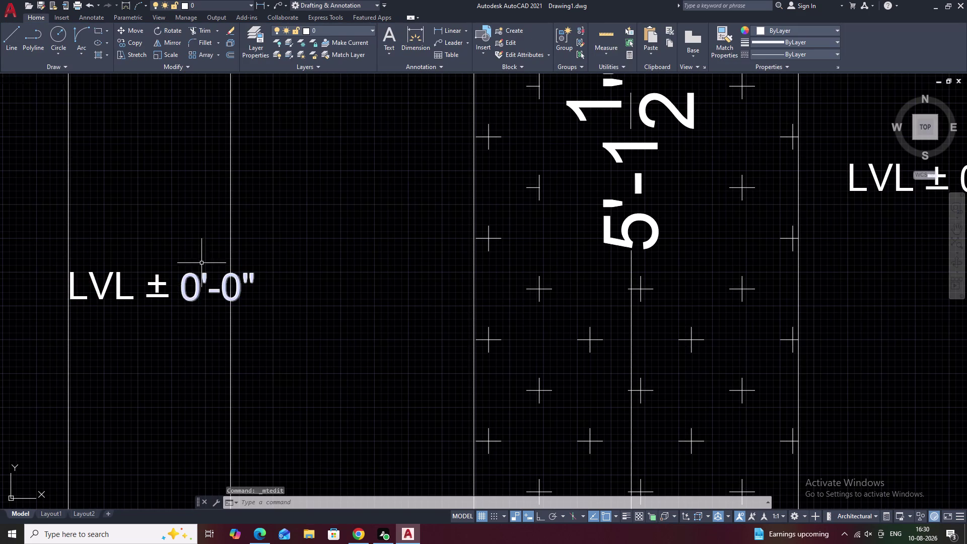
click(179, 291)
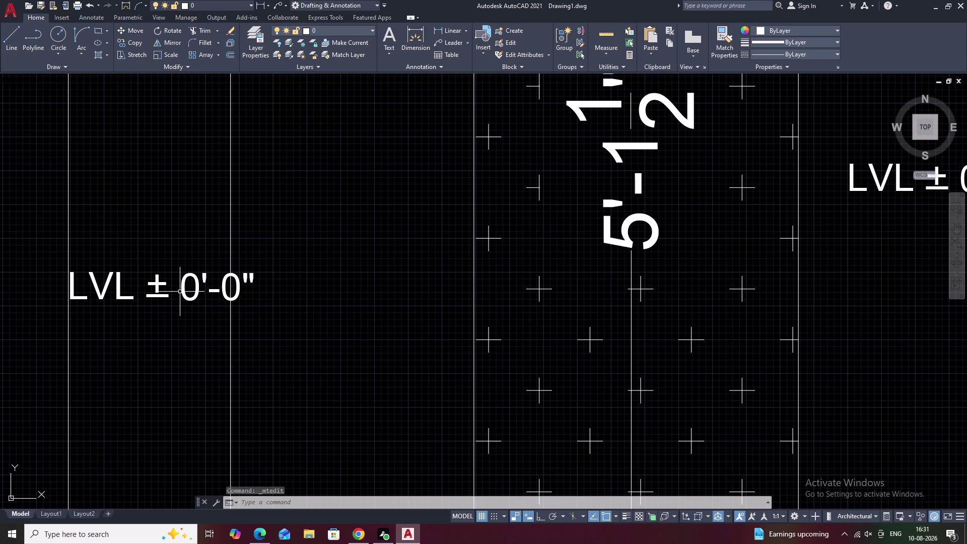
double_click(182, 288)
double_click(183, 287)
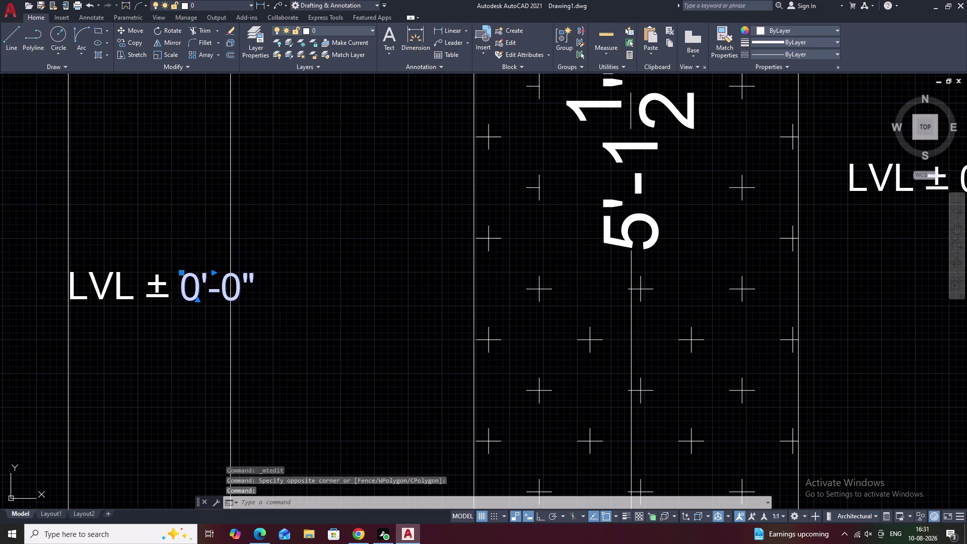
key(Return)
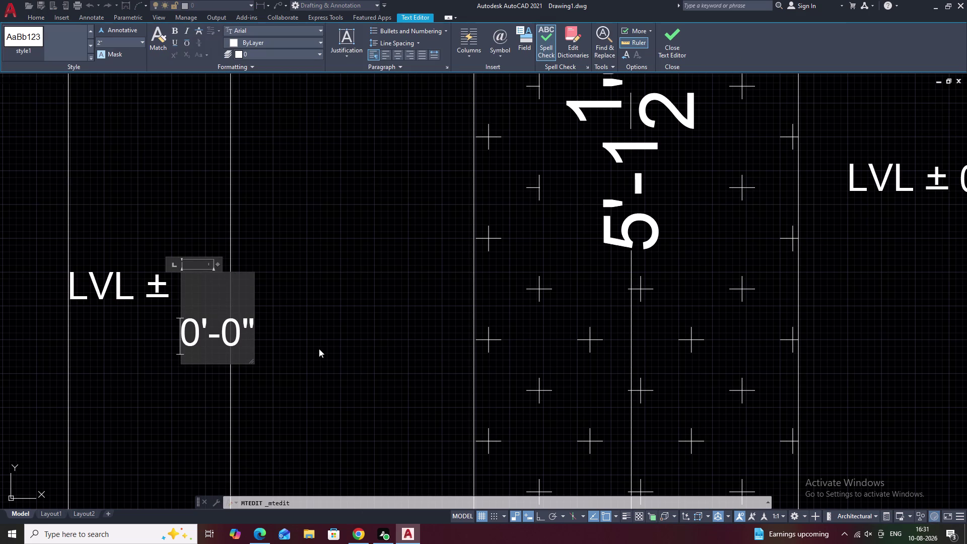
click(300, 343)
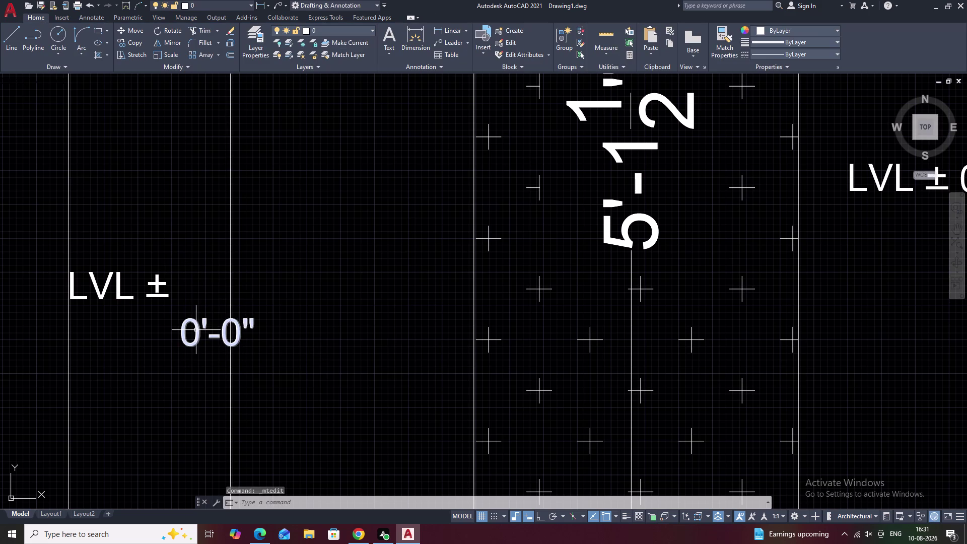
Move the 0'-0" value text beneath the LVL ± text.
click(197, 330)
text(M)
key(space)
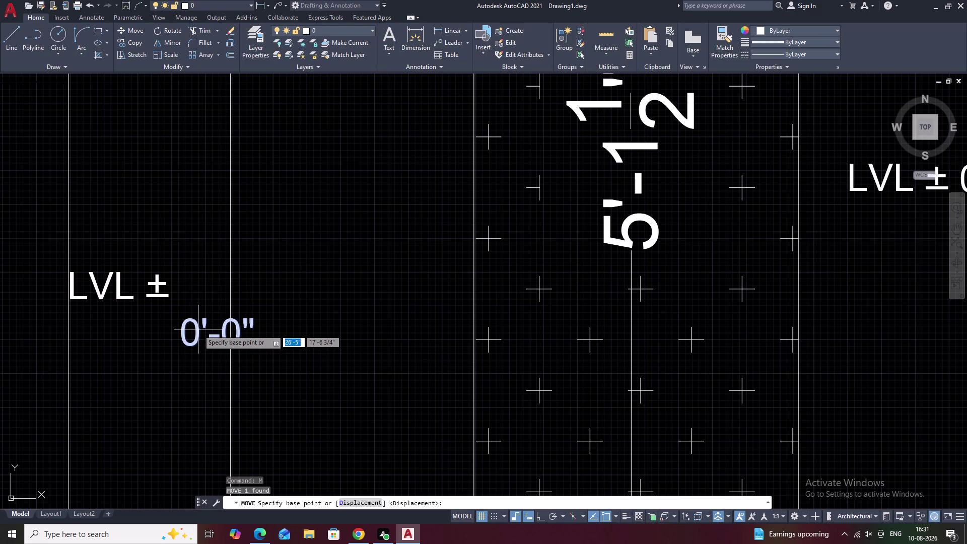
click(198, 329)
click(109, 332)
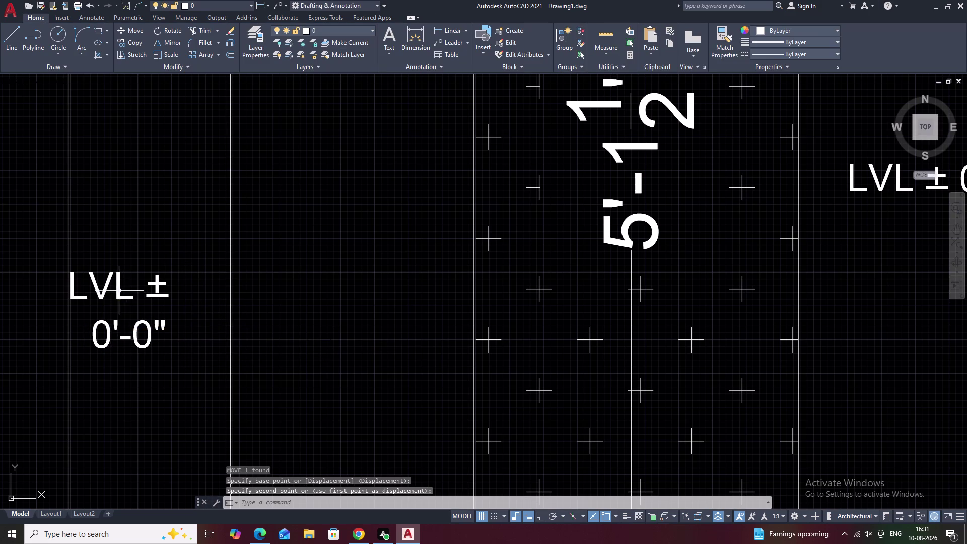
Select the LVL ± text and start a move, then cancel it.
drag(196, 272, 90, 313)
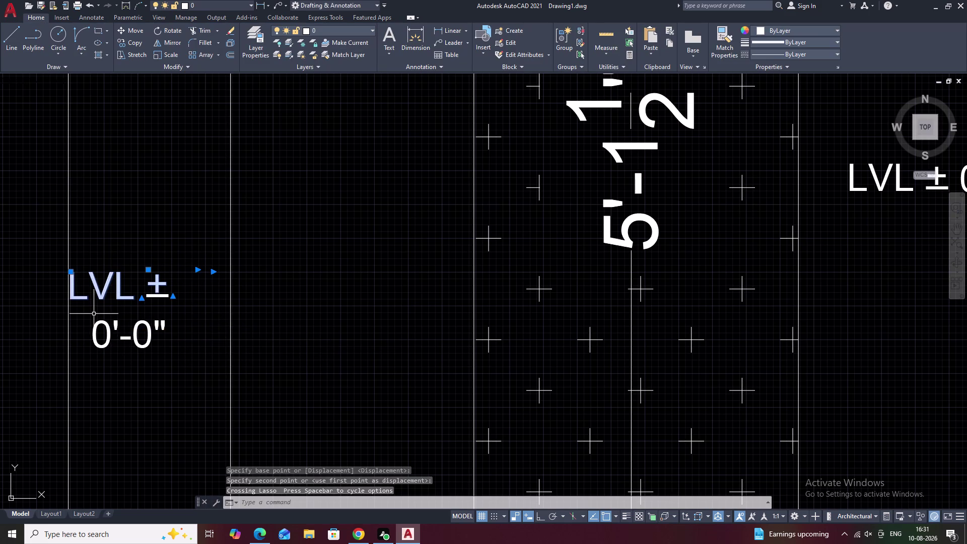
text(M)
key(space)
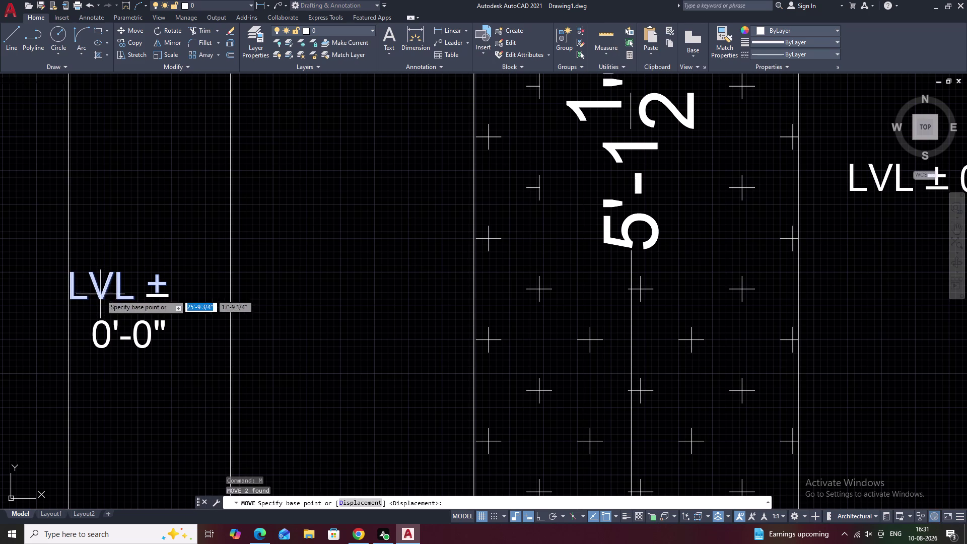
click(100, 294)
key(Escape)
drag(190, 267, 183, 264)
drag(171, 260, 81, 278)
key(Escape)
Retry moving the LVL ± line, then cancel and undo the last two changes.
drag(191, 266, 125, 310)
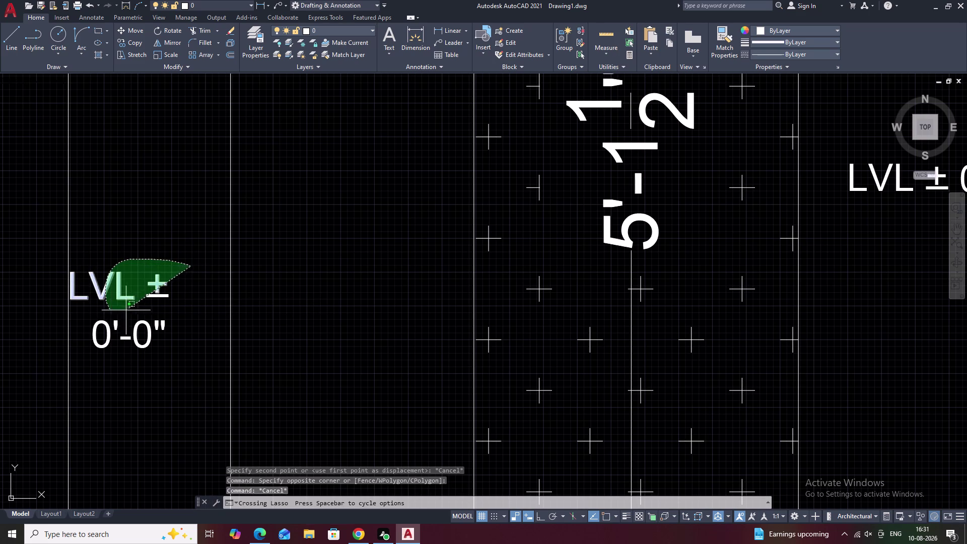
drag(125, 310, 178, 293)
text(M)
key(space)
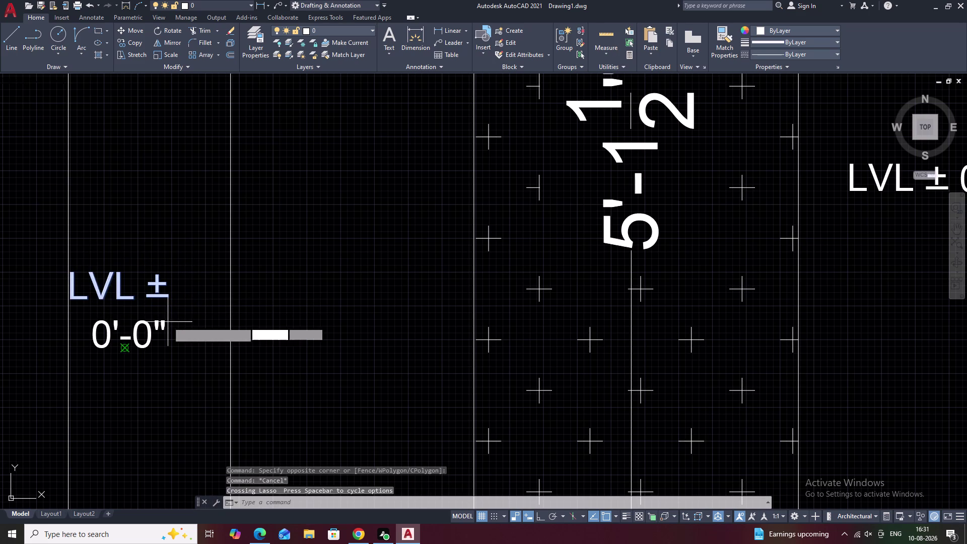
click(101, 298)
right_click(101, 298)
click(129, 297)
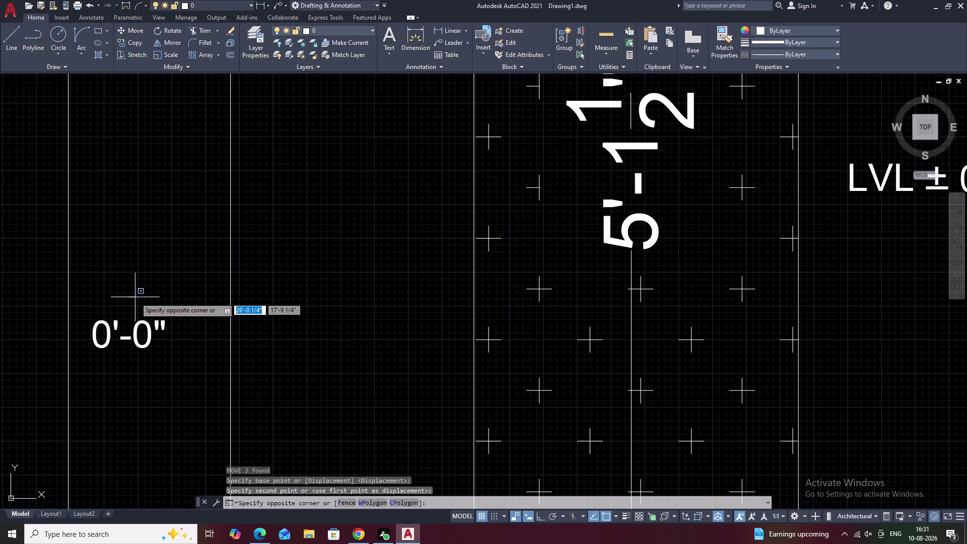
click(128, 292)
key(Escape)
key(Escape)
scroll(down, 3)
key(Escape)
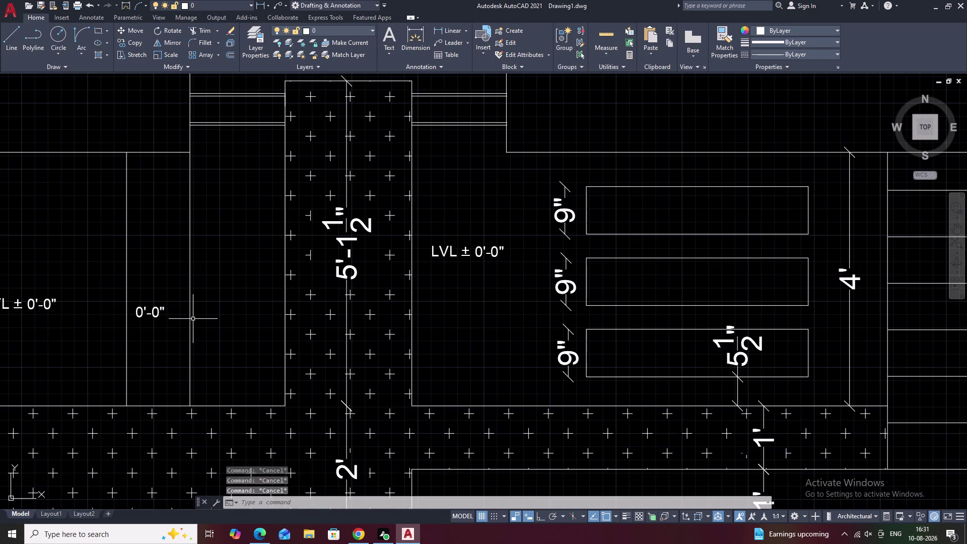
key(ctrl+z)
key(ctrl+z)
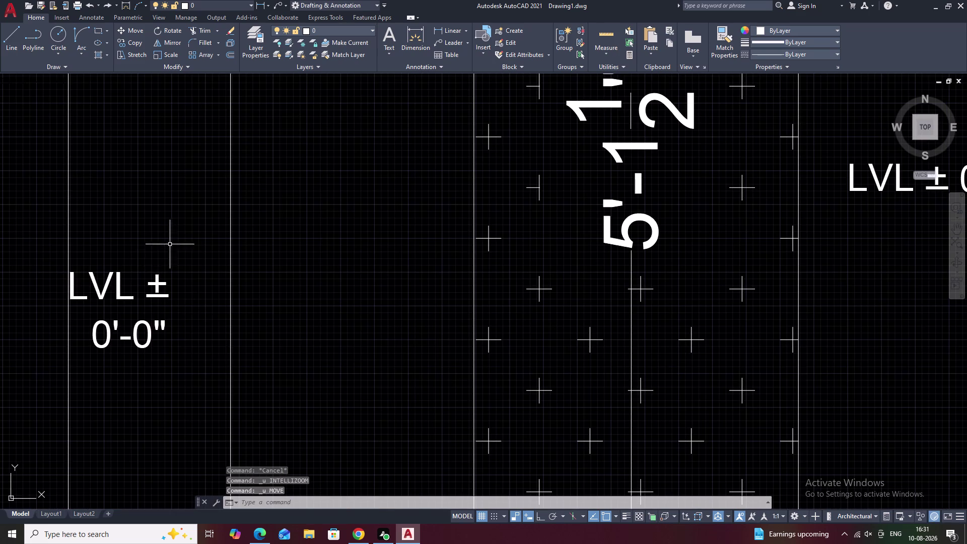
Move the LVL ± line so it sits above 0'-0", then view the whole elevation.
scroll(up, 3)
middle_drag(139, 272, 291, 219)
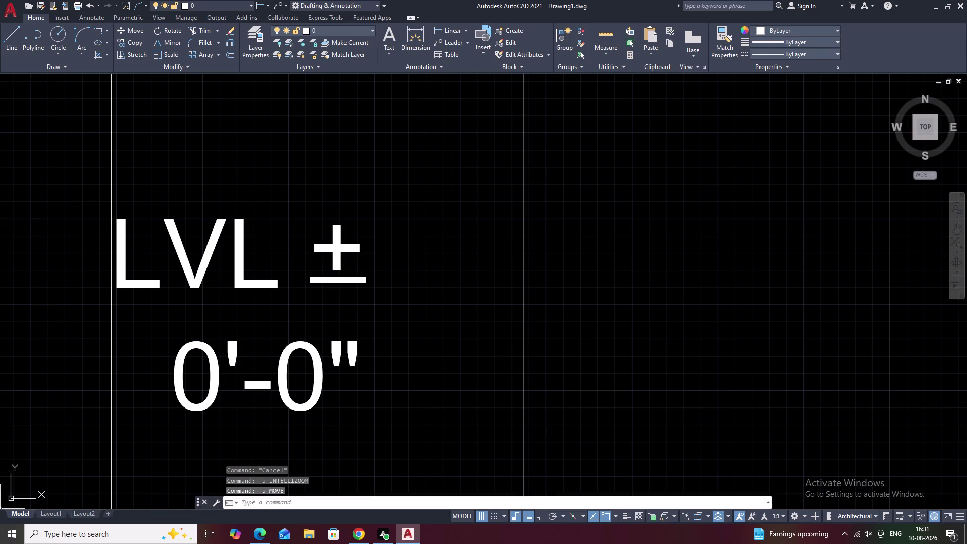
drag(459, 155, 322, 311)
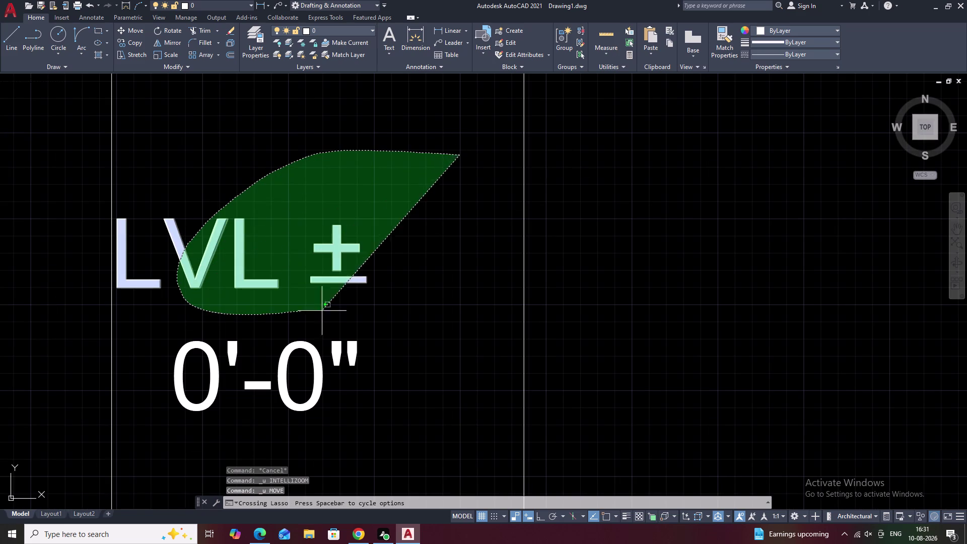
drag(322, 310, 410, 295)
text(M)
key(space)
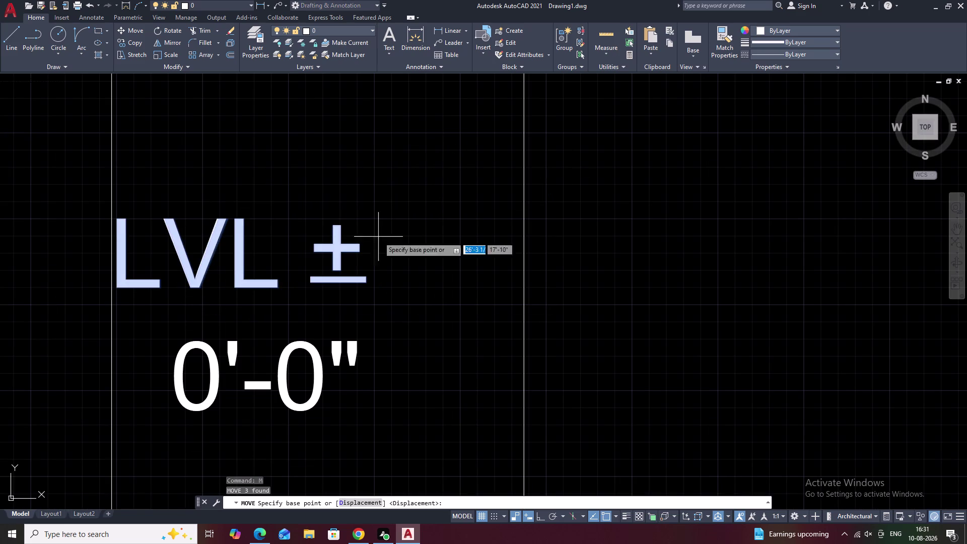
click(195, 284)
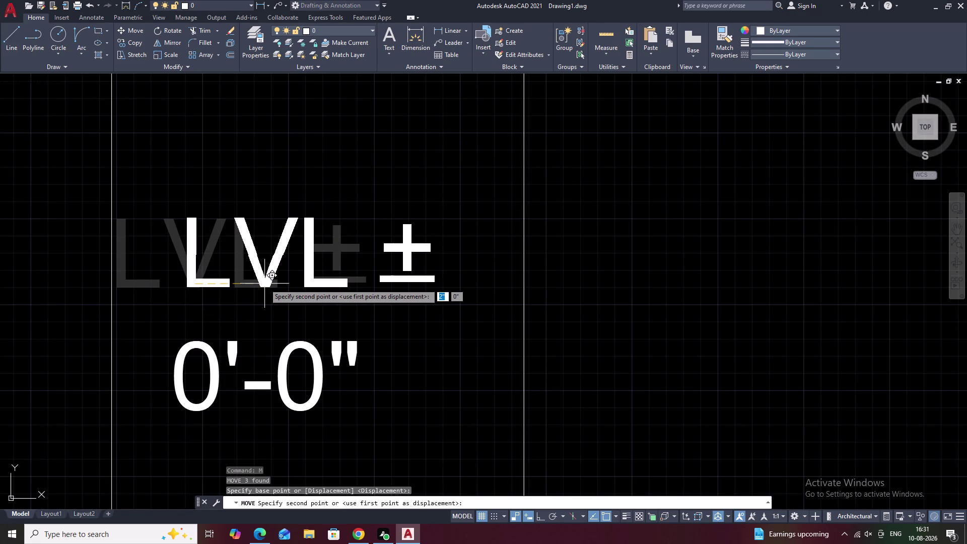
click(261, 284)
scroll(down, 3)
middle_drag(507, 331, 395, 324)
middle_click(451, 323)
scroll(down, 3)
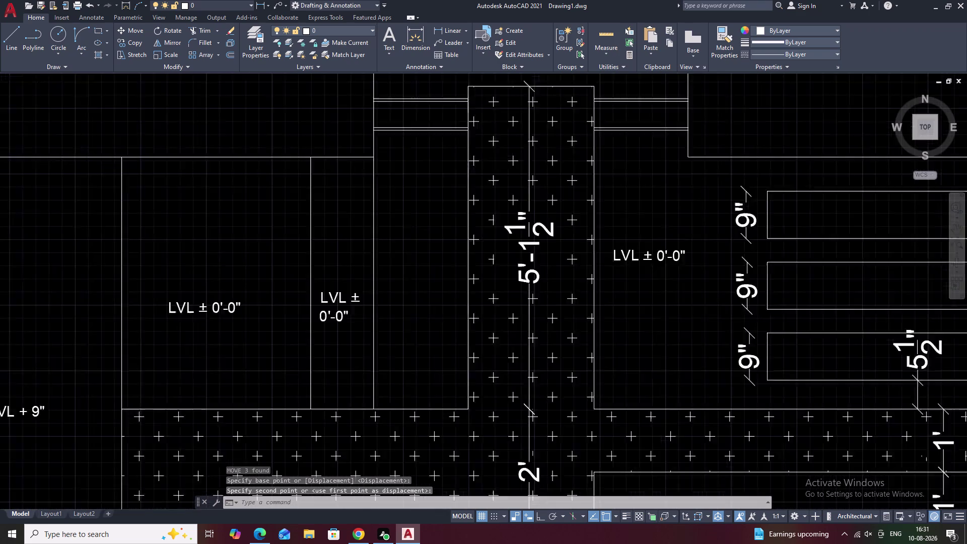
middle_drag(570, 334, 470, 325)
middle_drag(461, 355, 450, 303)
scroll(up, 3)
scroll(down, 3)
middle_drag(225, 352, 584, 340)
scroll(down, 3)
middle_drag(254, 311, 426, 328)
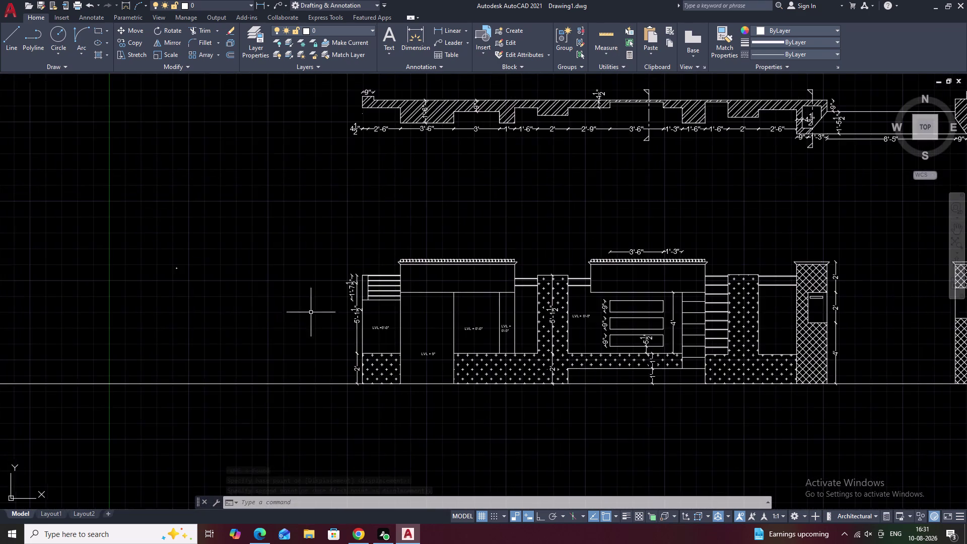
Copy the spare ± symbol beside the elevation to the clipboard.
scroll(up, 3)
middle_drag(127, 202, 204, 253)
drag(219, 231, 238, 283)
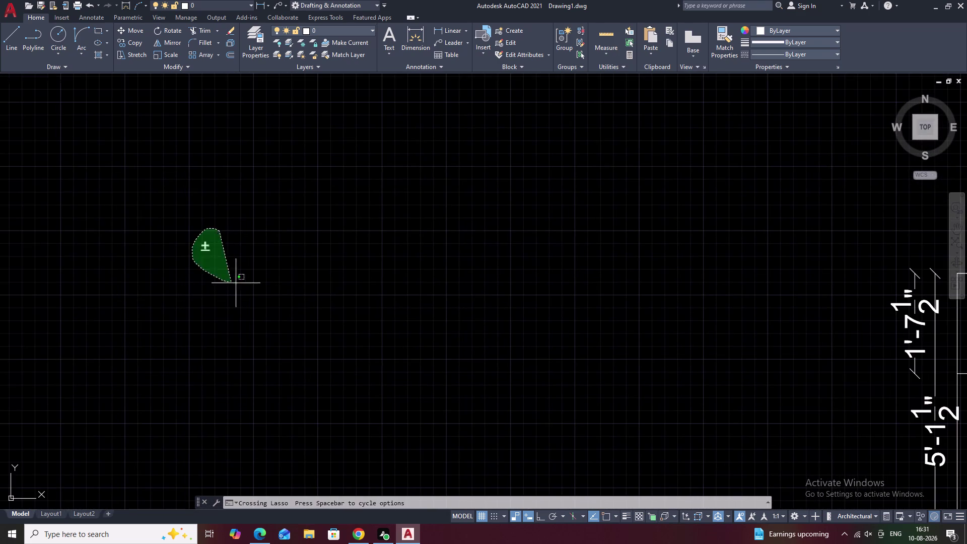
drag(239, 284, 251, 279)
key(ctrl+c)
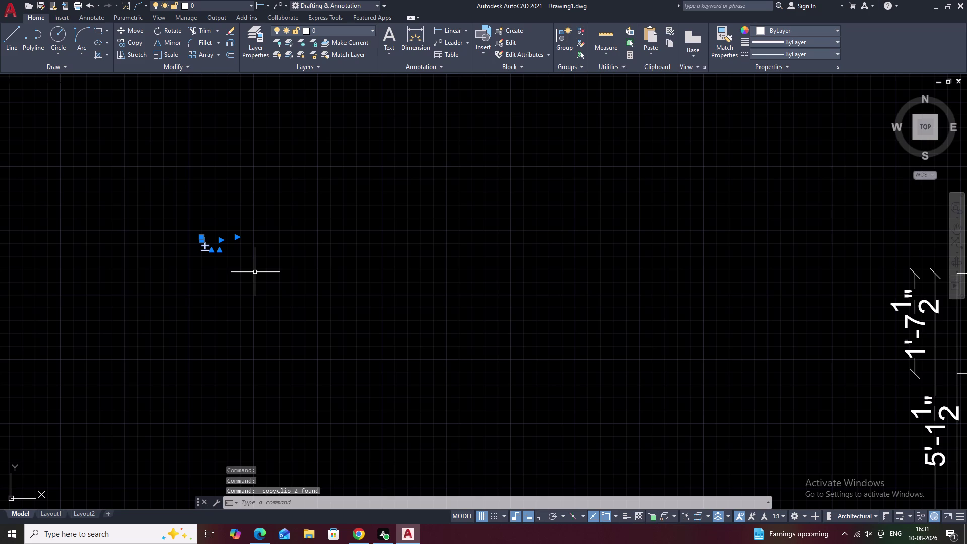
scroll(down, 3)
middle_drag(397, 305, 258, 294)
middle_drag(443, 330, 441, 327)
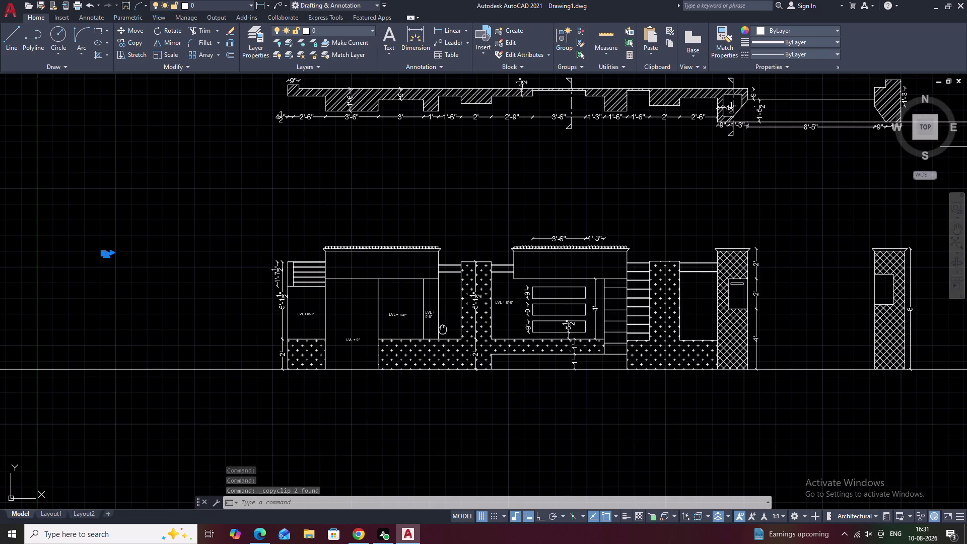
middle_drag(441, 327, 356, 277)
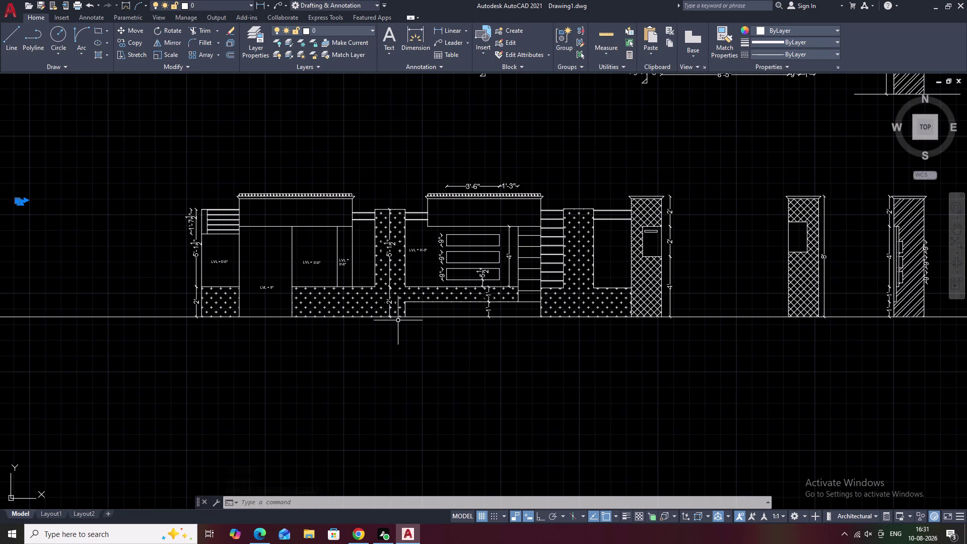
scroll(up, 3)
scroll(up, 3)
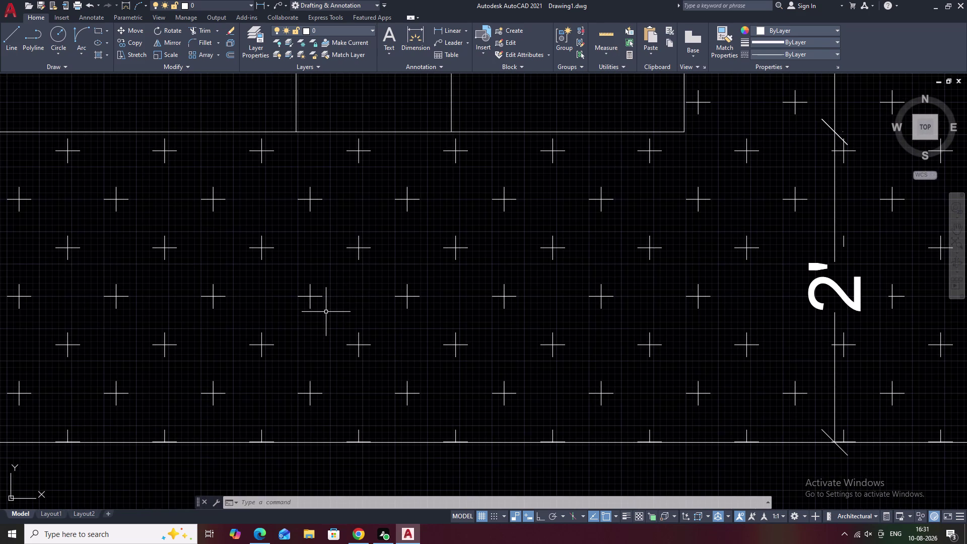
text(T)
key(space)
Write an MText label 'LVL 4.5"' in the plinth, with a gap before 4.5".
click(258, 283)
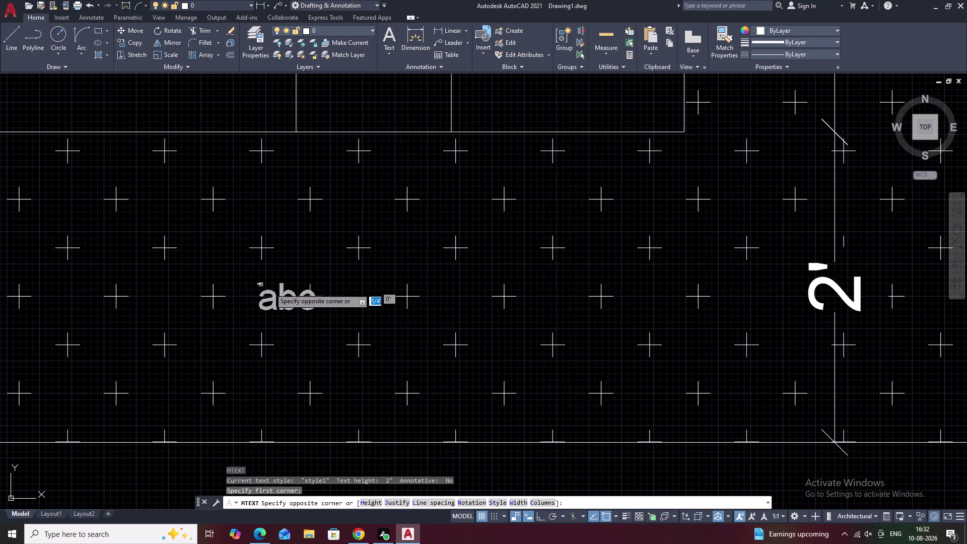
click(431, 307)
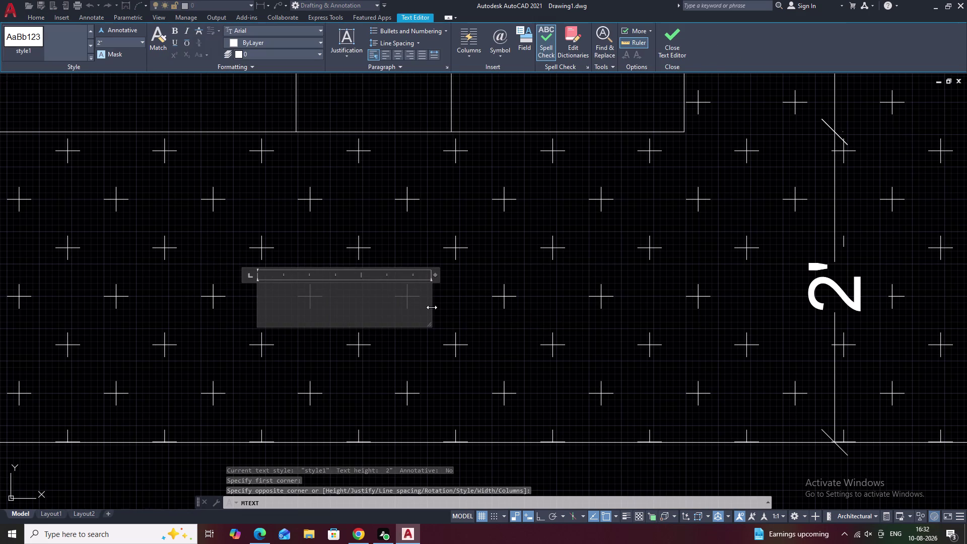
text(LVL)
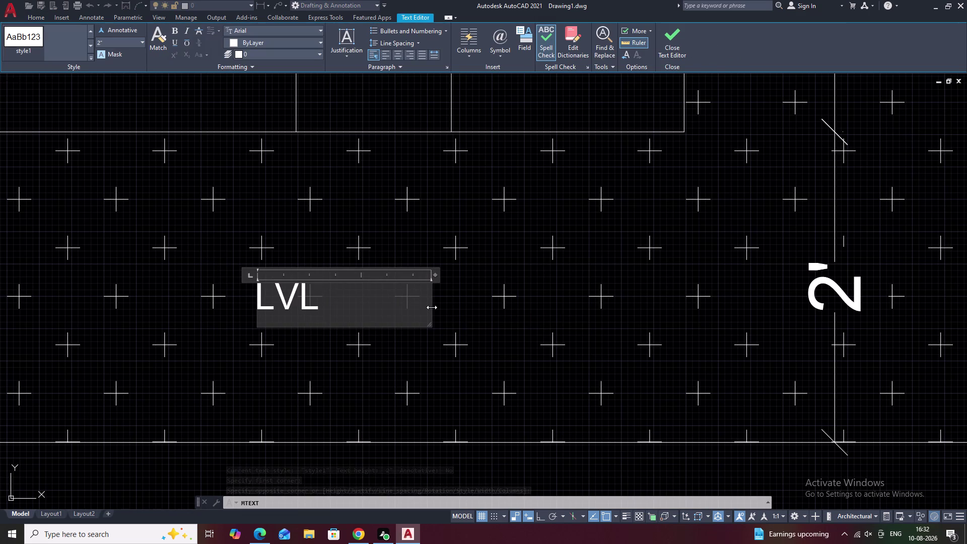
key(space)
key(ctrl+v)
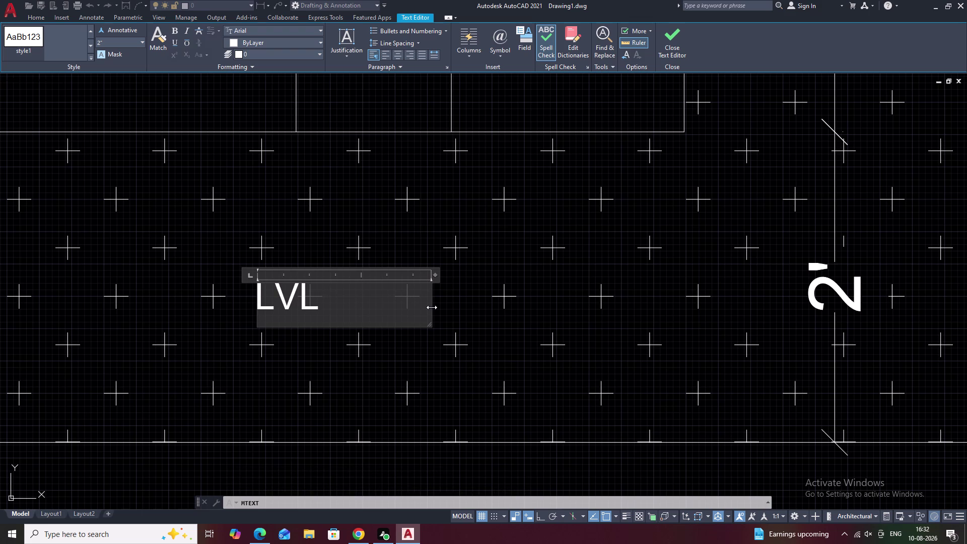
key(ctrl+v)
key(ctrl+v)
key(ctrl+v)
key(space)
key(space)
text(4.5)
key(ctrl+apostrophe)
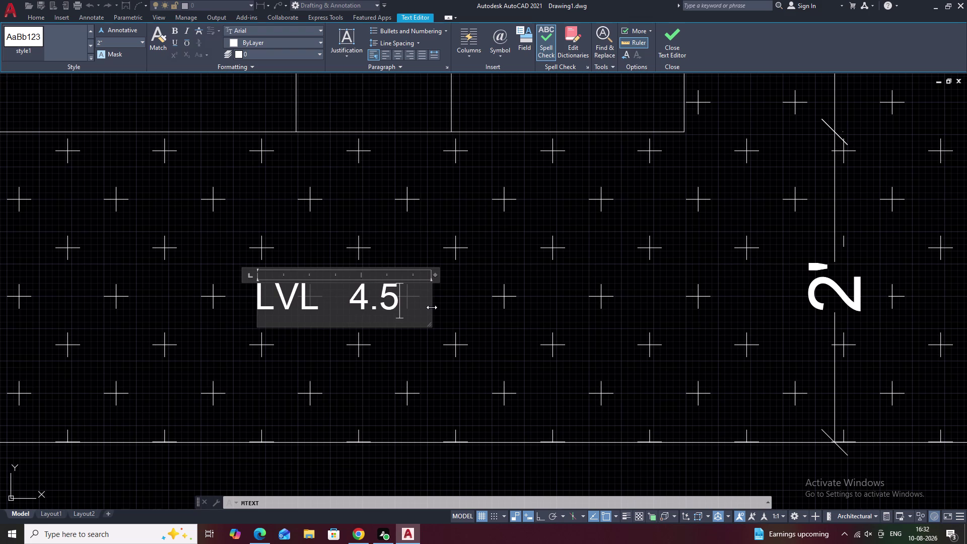
key(ctrl+apostrophe)
key(shift+quotedbl)
click(454, 278)
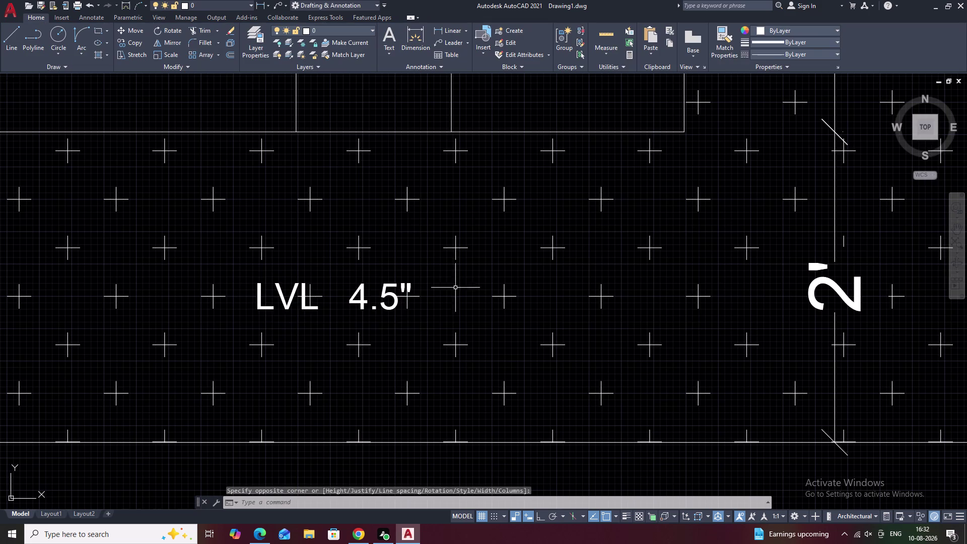
scroll(down, 3)
middle_drag(117, 270, 396, 325)
middle_drag(194, 295, 404, 321)
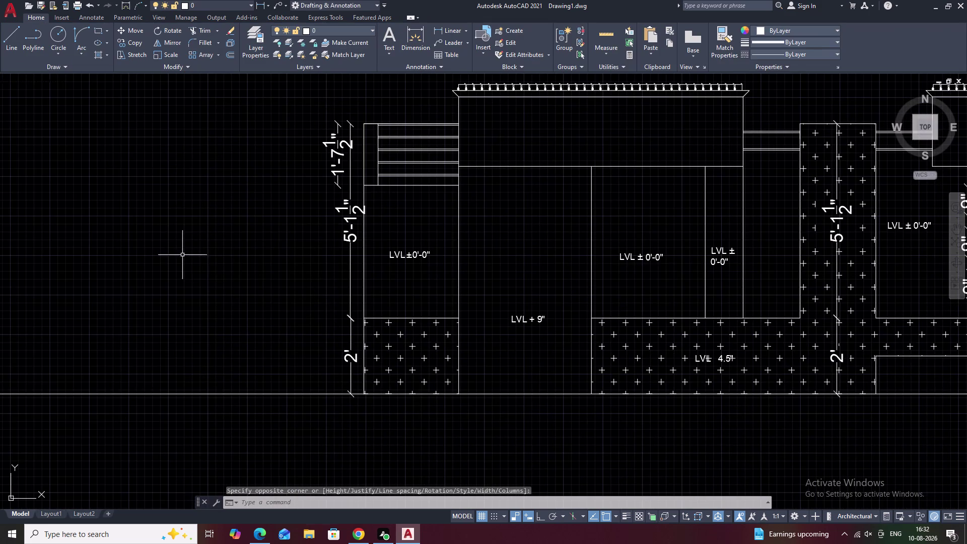
scroll(down, 3)
middle_drag(170, 248, 253, 284)
Select the spare ± symbol and start copying it with CO from a base point.
scroll(up, 3)
drag(194, 200, 196, 273)
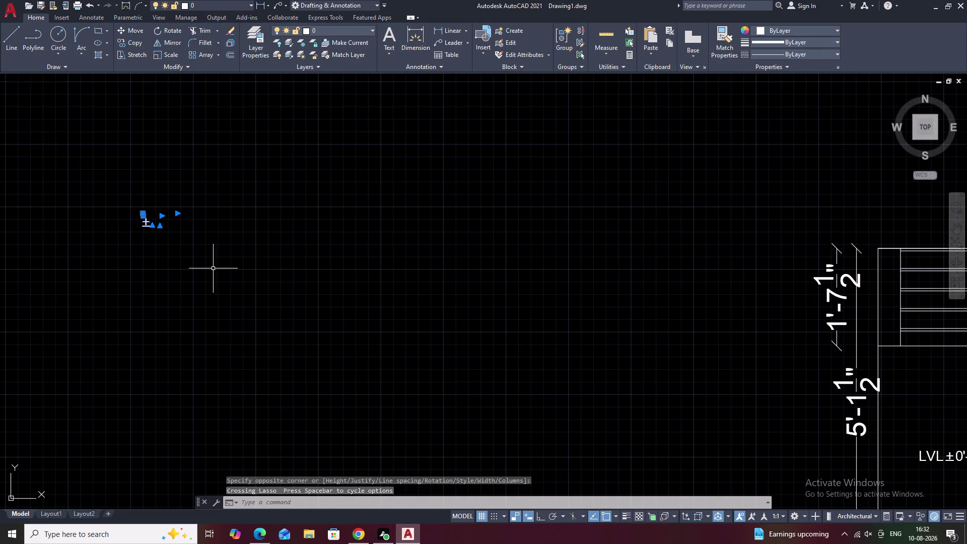
text(CO)
key(space)
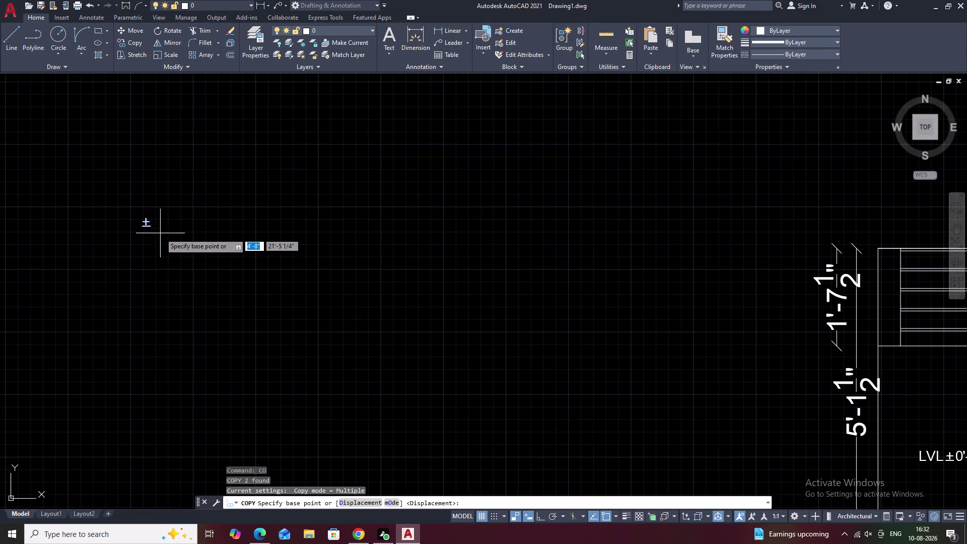
double_click(143, 222)
right_click(142, 221)
scroll(down, 3)
key(Escape)
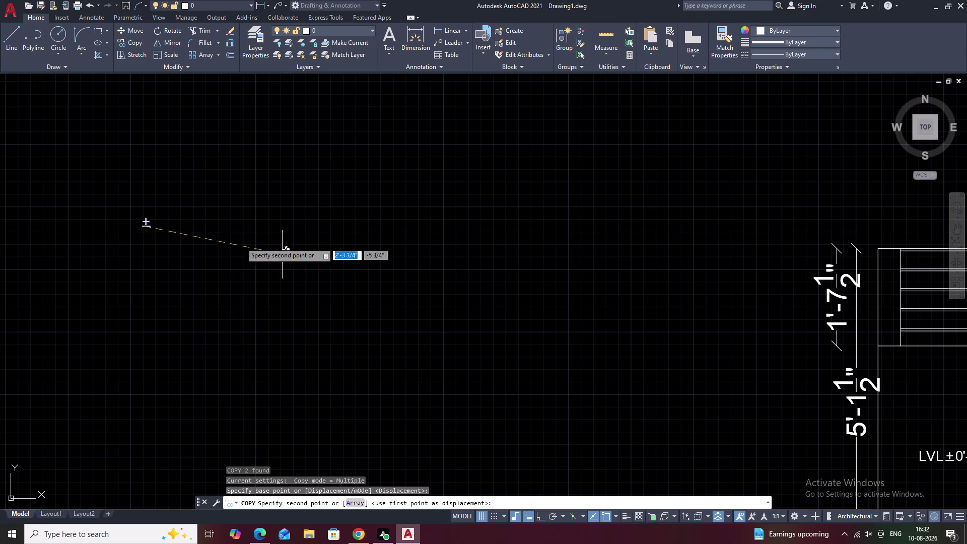
Drop the ± copy into the gap of the LVL 4.5" plinth label.
scroll(down, 3)
middle_drag(490, 336, 320, 284)
scroll(up, 3)
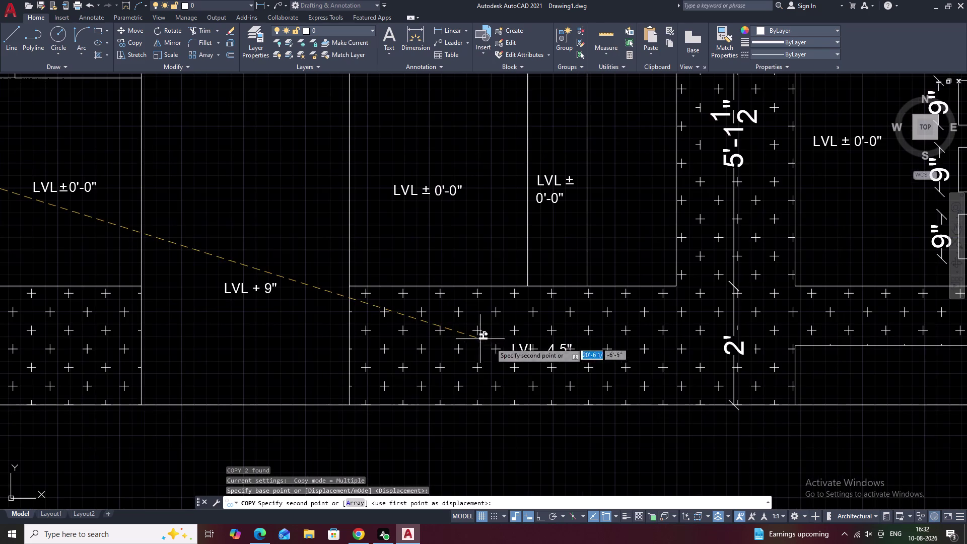
middle_drag(562, 365, 444, 361)
scroll(up, 3)
scroll(up, 3)
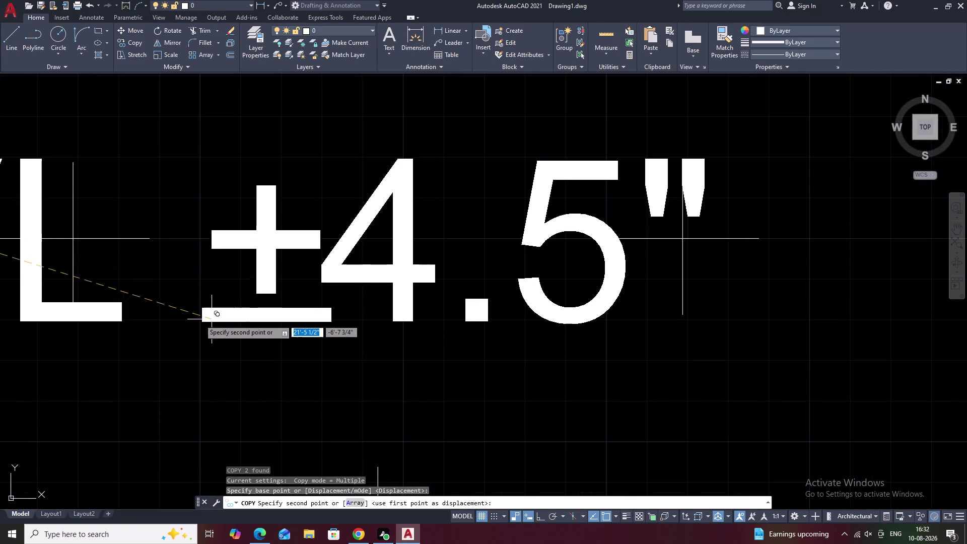
click(168, 317)
scroll(down, 3)
key(Escape)
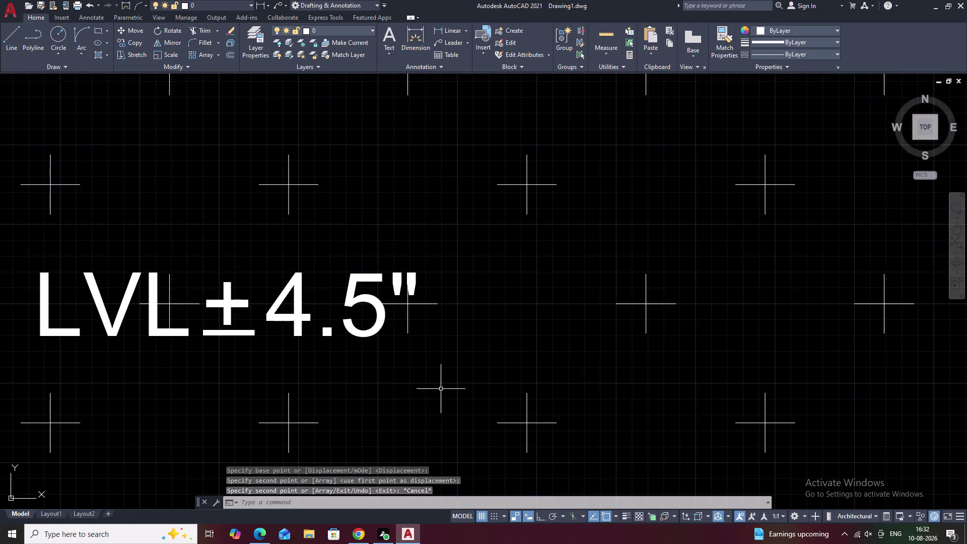
scroll(down, 3)
scroll(down, 3)
middle_drag(553, 384, 343, 373)
middle_drag(507, 347, 330, 371)
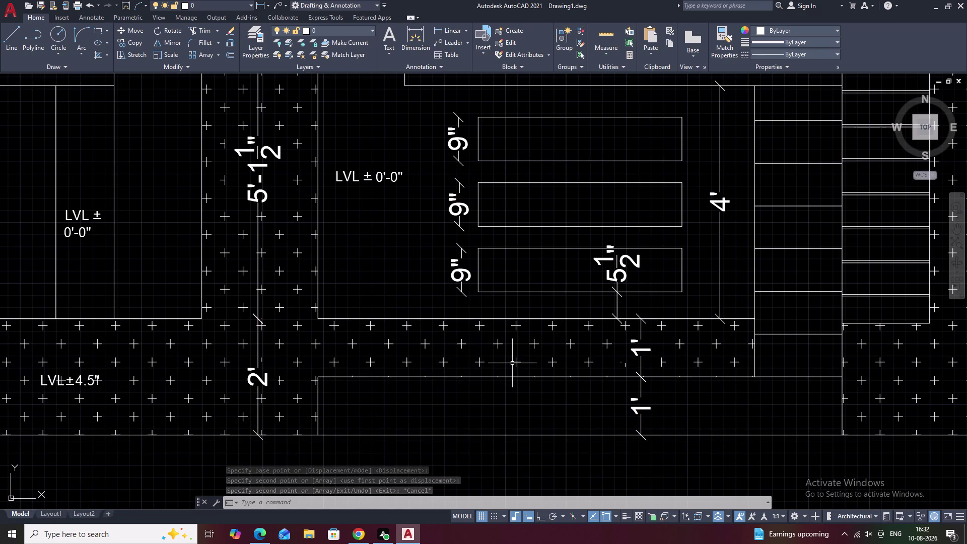
scroll(up, 3)
middle_drag(114, 395, 126, 393)
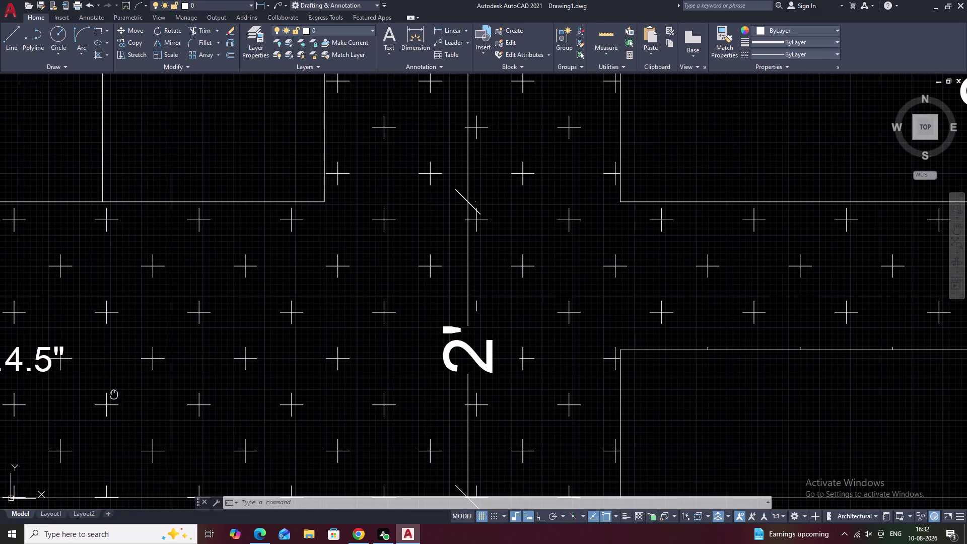
middle_drag(125, 393, 389, 377)
drag(329, 320, 224, 372)
click(359, 375)
right_click(359, 374)
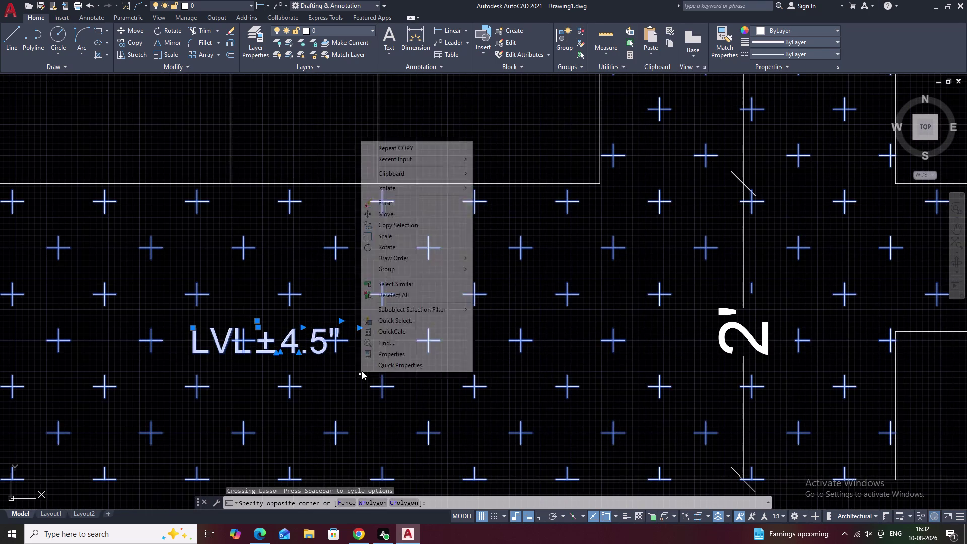
key(Escape)
key(Escape)
key(Escape)
key(Escape)
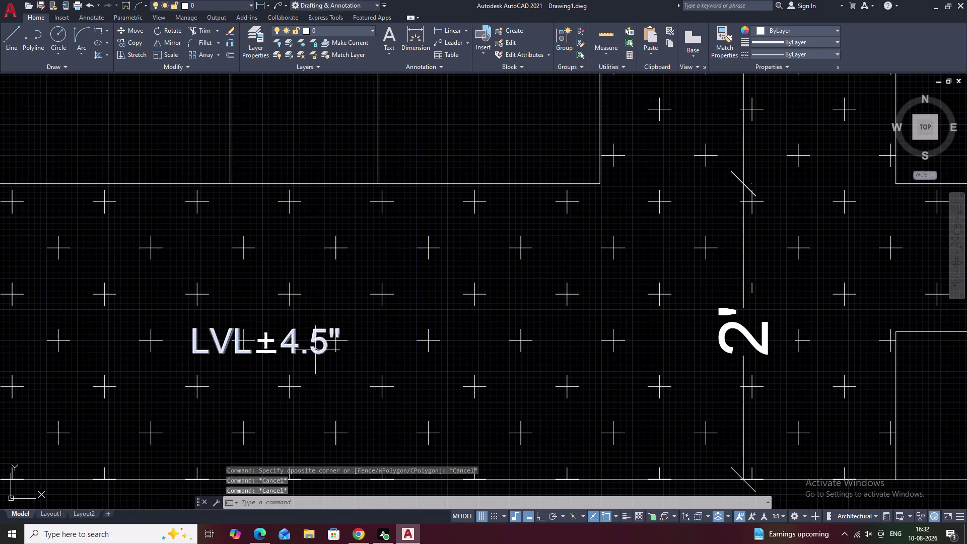
double_click(315, 339)
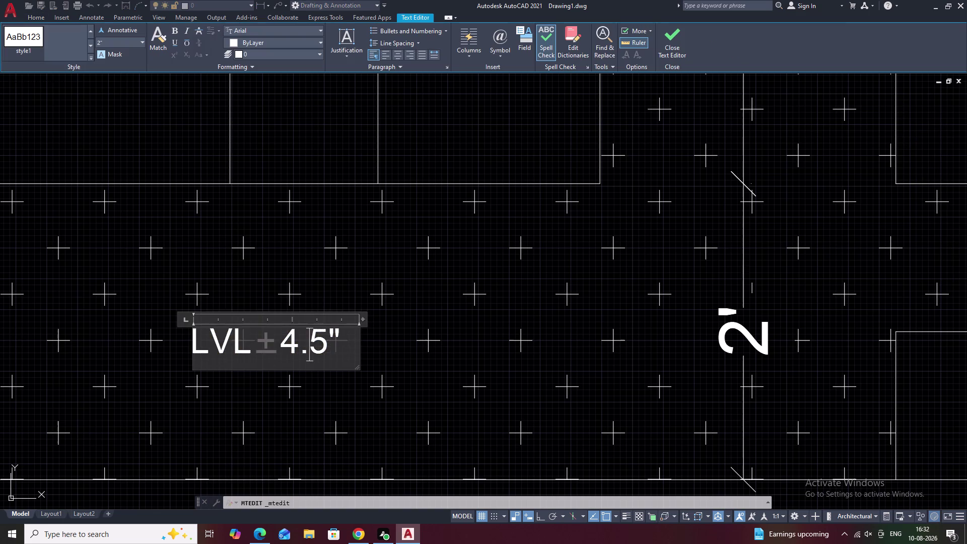
key(Escape)
click(265, 341)
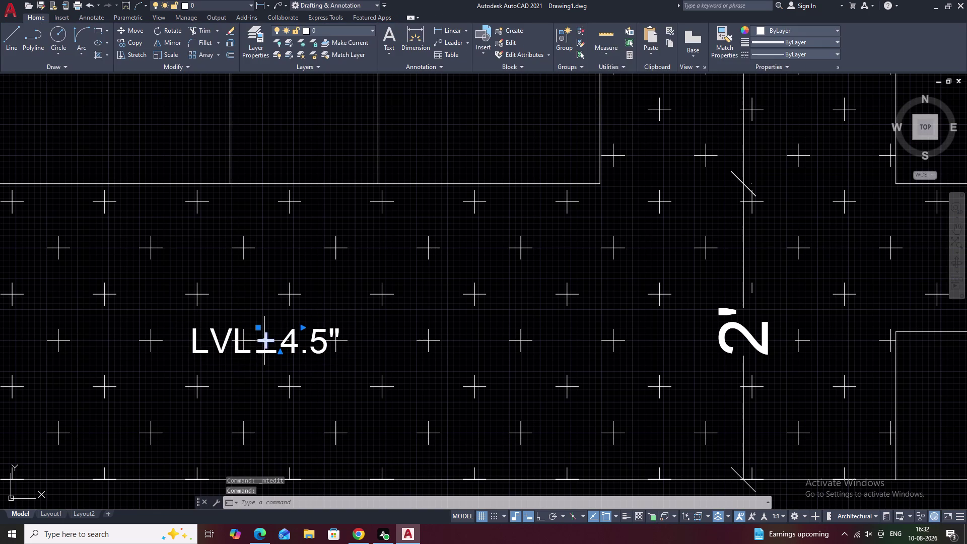
click(263, 352)
key(Escape)
scroll(down, 3)
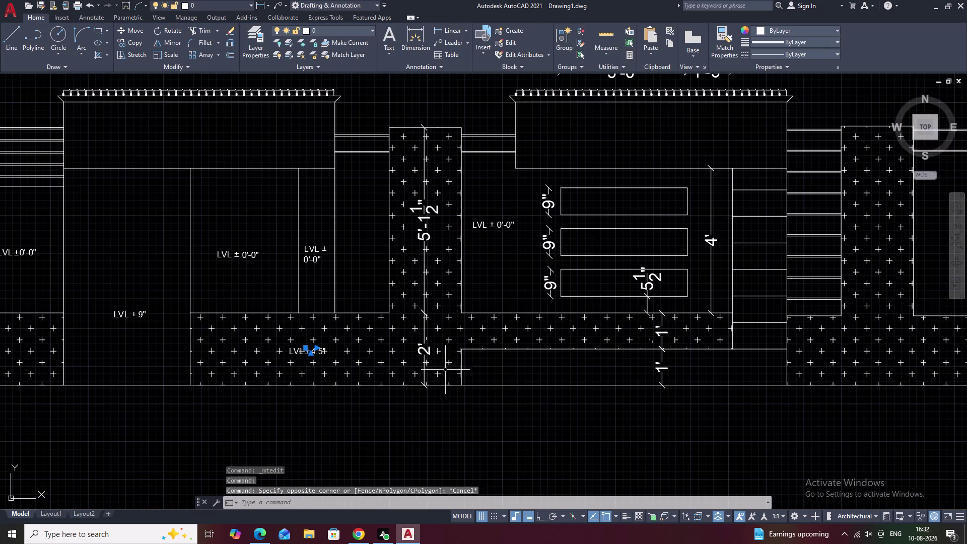
key(Escape)
middle_drag(537, 371, 439, 351)
middle_drag(570, 379, 496, 372)
scroll(up, 3)
scroll(up, 3)
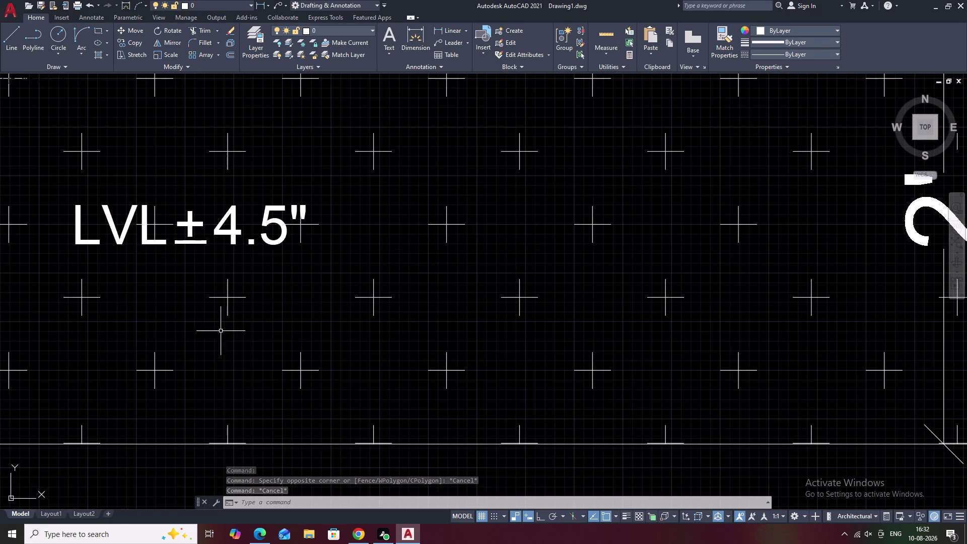
scroll(up, 3)
middle_drag(218, 244, 387, 289)
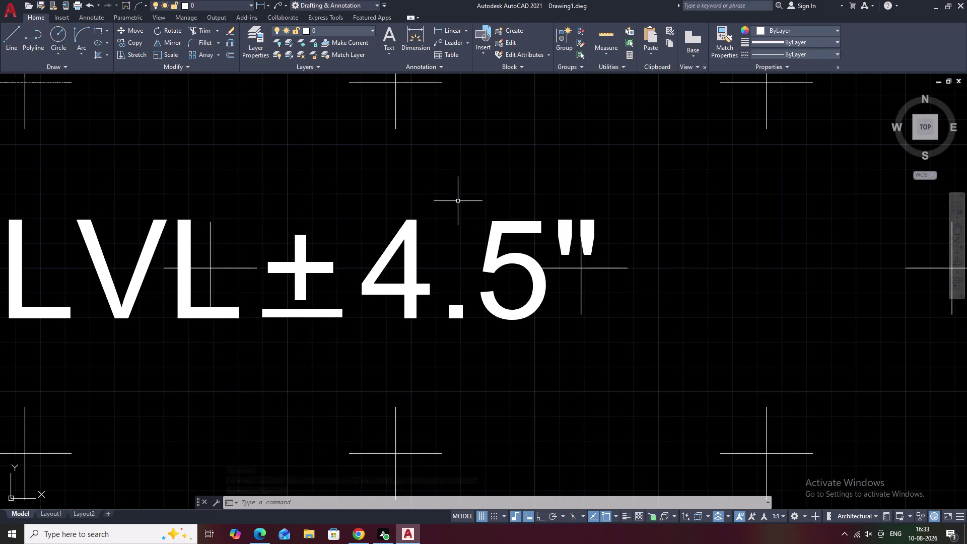
Copy the LVL ±4.5" label farther right along the hatched plinth band with CO.
drag(482, 194, 433, 334)
drag(326, 197, 290, 290)
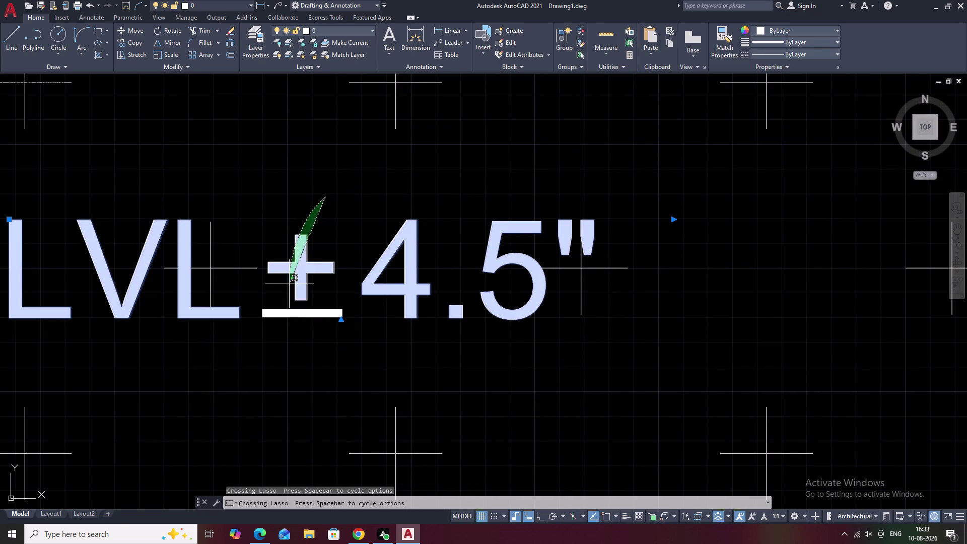
drag(290, 290, 322, 316)
text(C)
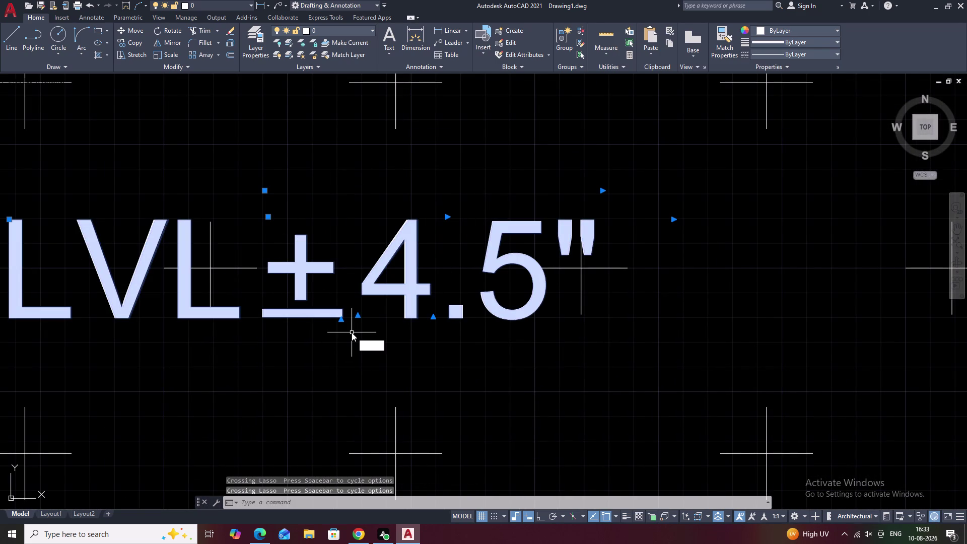
text(O)
key(space)
click(298, 266)
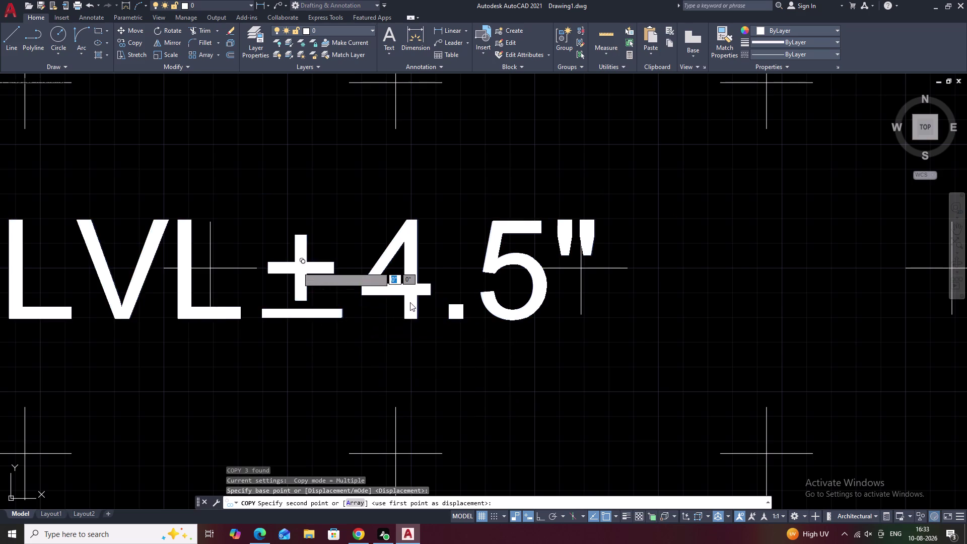
scroll(down, 3)
middle_drag(660, 306, 155, 297)
middle_drag(676, 289, 187, 284)
scroll(down, 3)
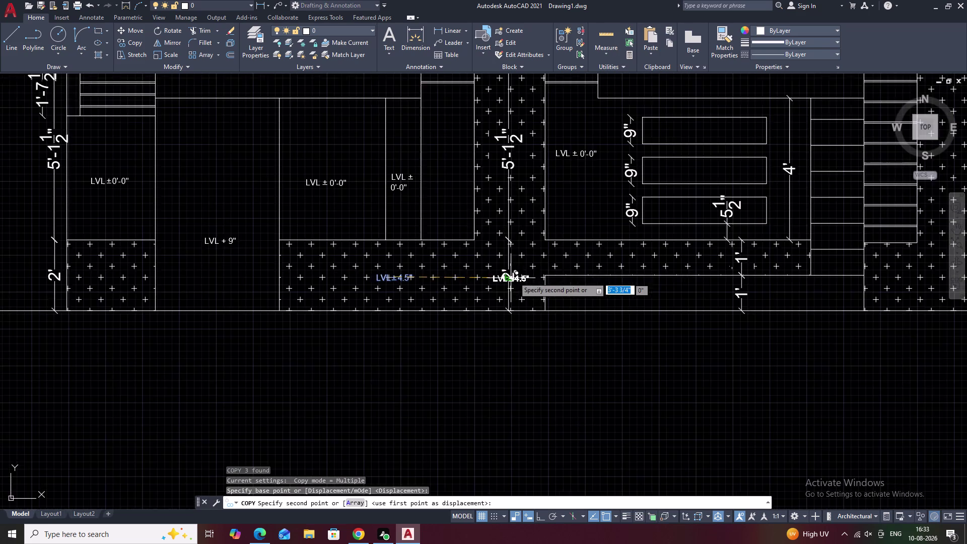
middle_drag(552, 271, 370, 278)
scroll(up, 3)
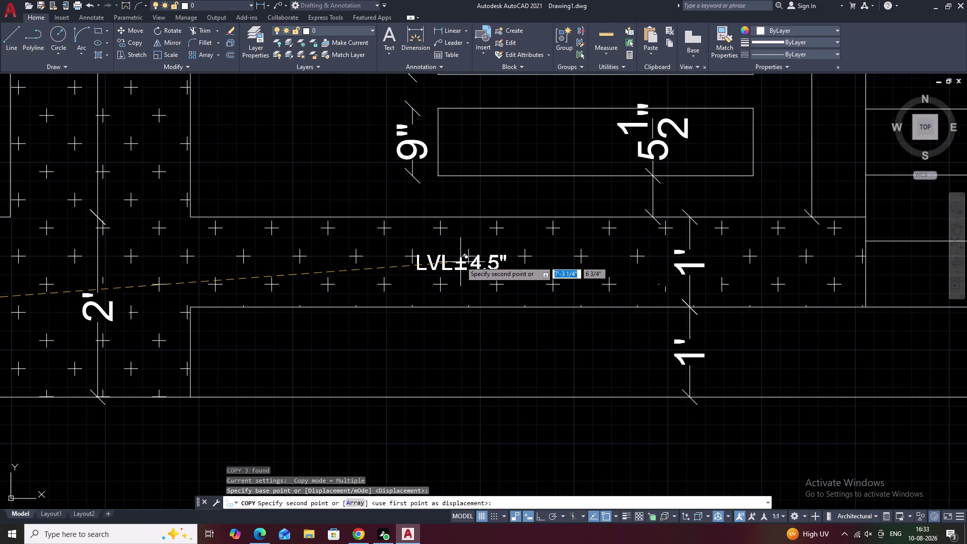
click(461, 259)
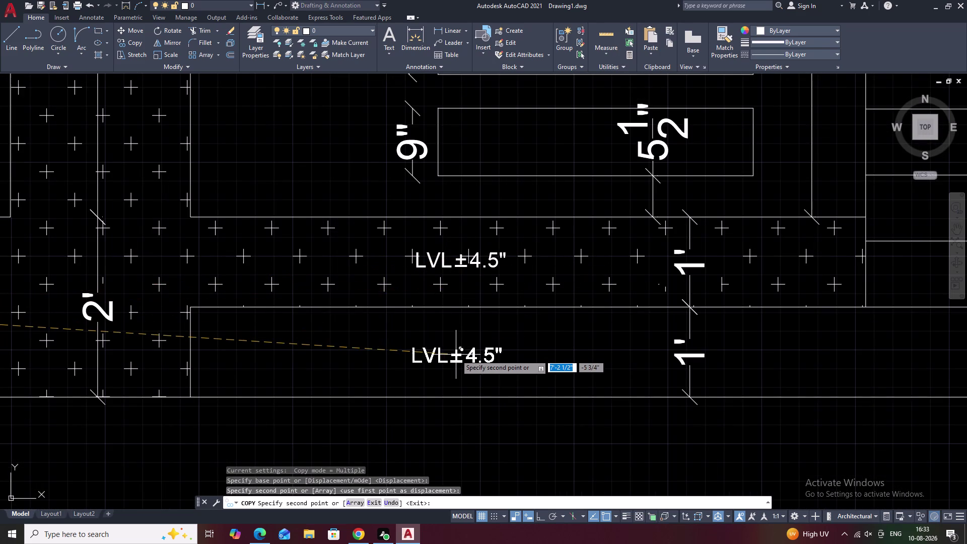
key(Escape)
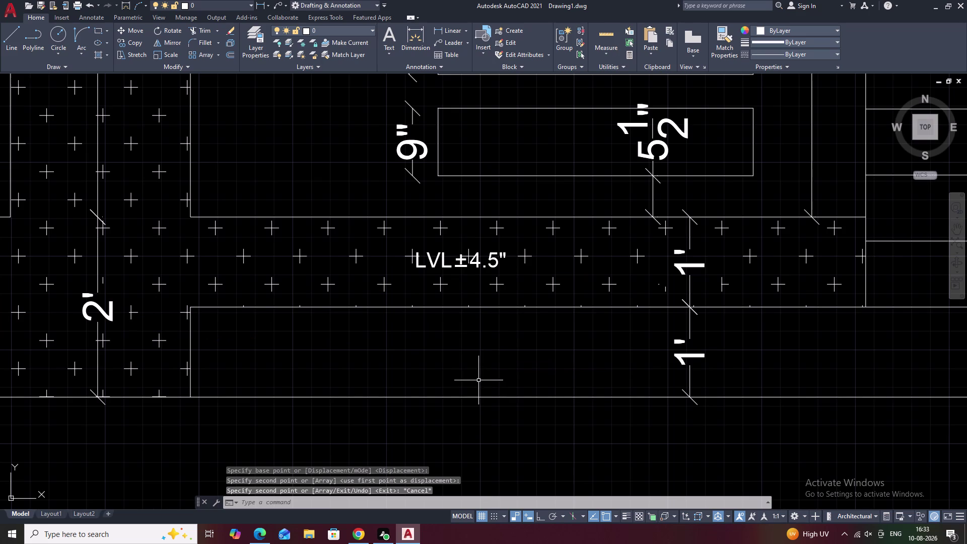
middle_drag(152, 266, 387, 321)
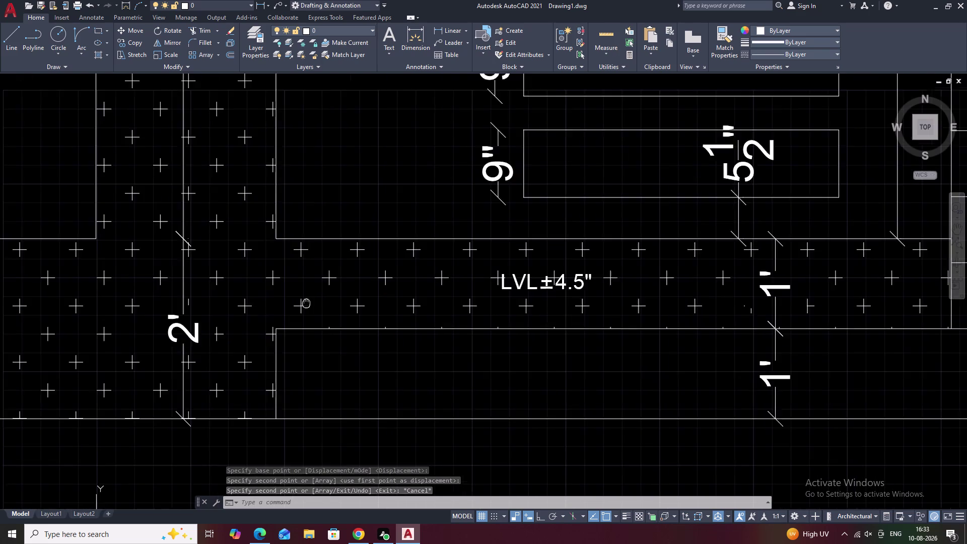
middle_drag(387, 322, 556, 358)
scroll(down, 3)
Copy an LVL ± 0'-0" label into the strip below the right plinth.
drag(188, 175, 102, 201)
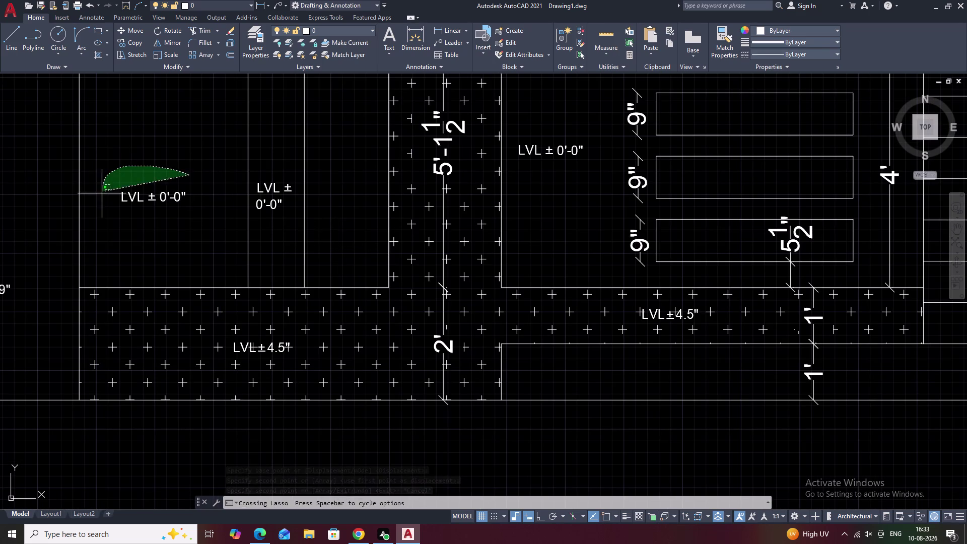
drag(102, 201, 184, 228)
text(CO)
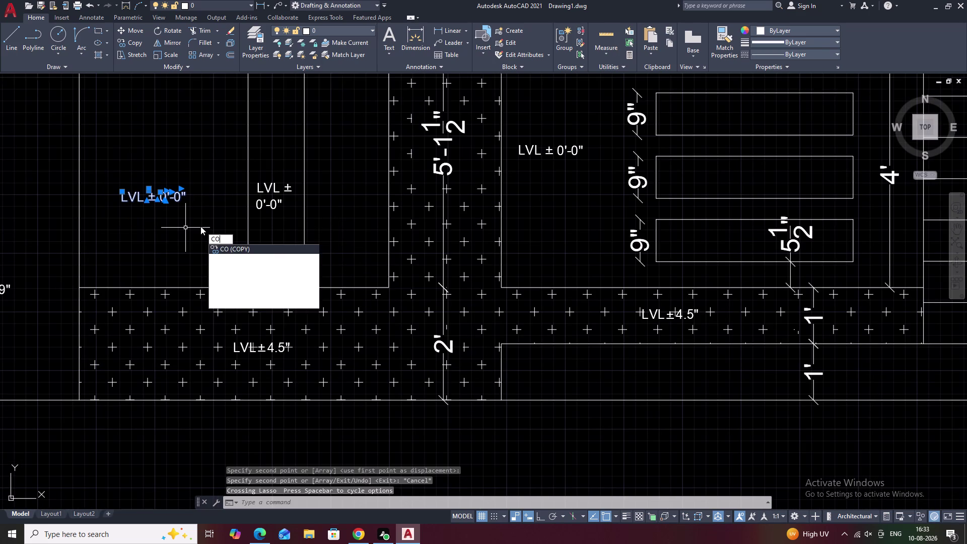
key(space)
drag(160, 194, 166, 197)
scroll(down, 3)
middle_drag(631, 366, 582, 364)
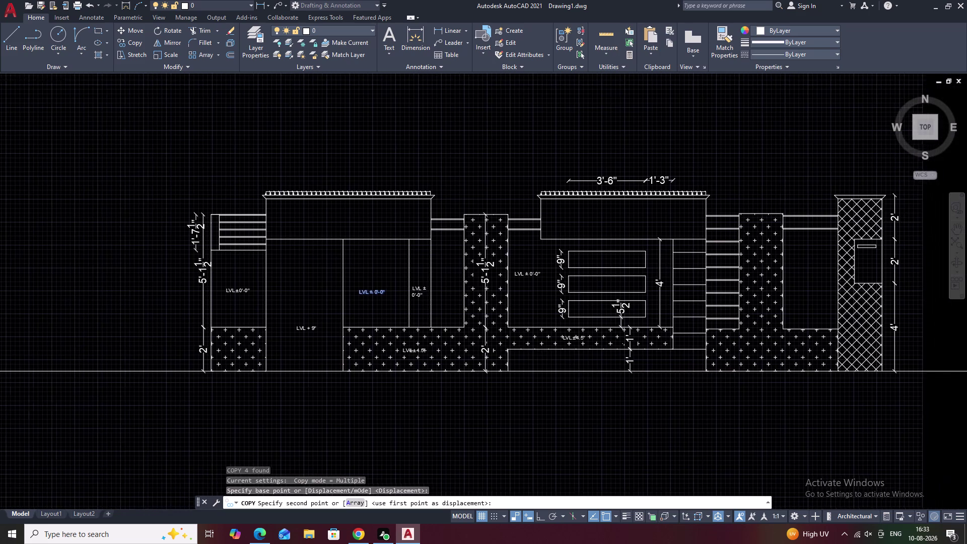
scroll(up, 3)
scroll(down, 3)
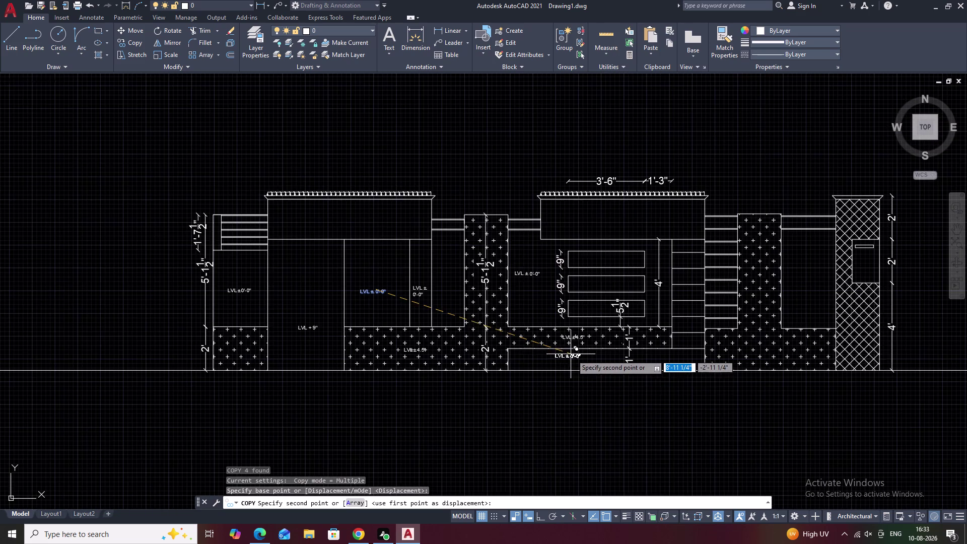
scroll(up, 3)
click(572, 348)
scroll(down, 3)
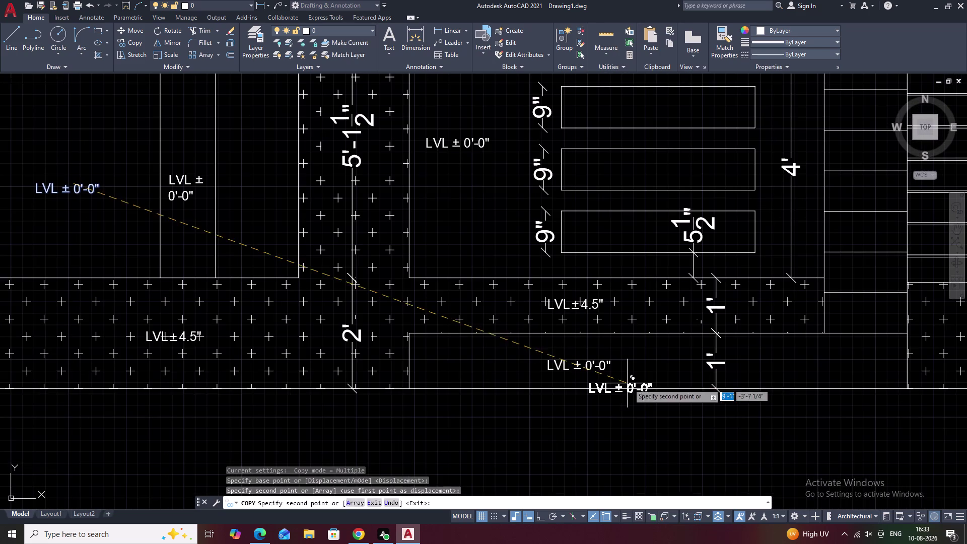
key(Escape)
middle_drag(710, 410, 502, 424)
middle_drag(736, 383, 648, 429)
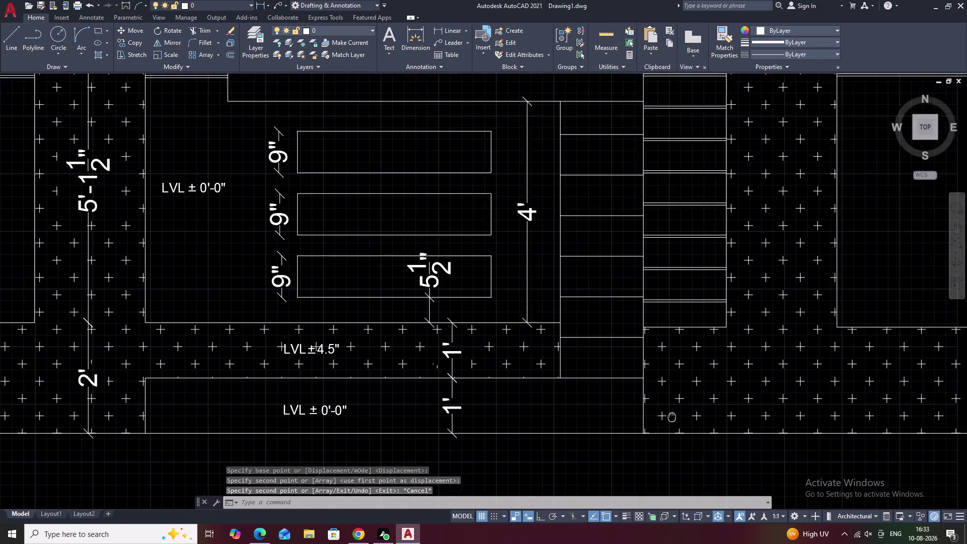
middle_drag(648, 429, 635, 435)
middle_drag(760, 353, 683, 434)
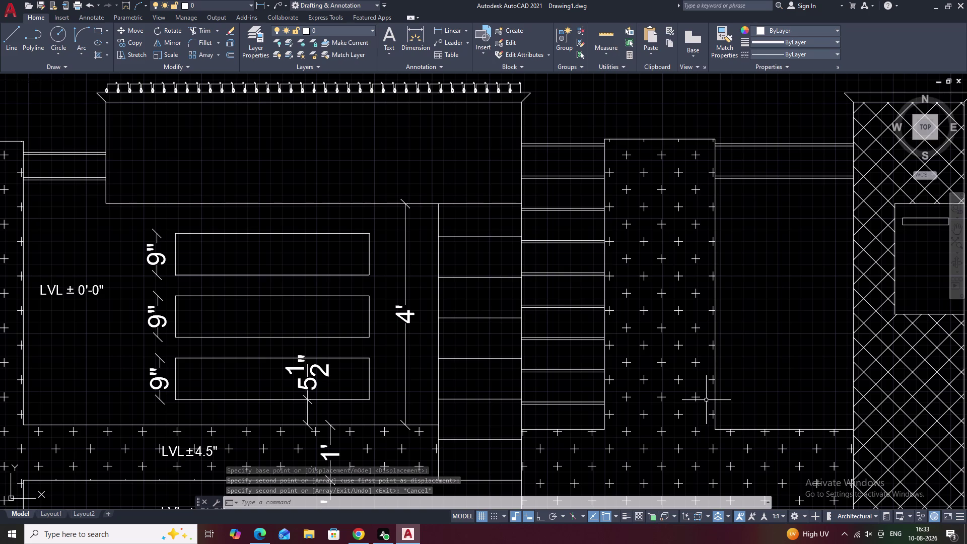
middle_drag(784, 387, 731, 407)
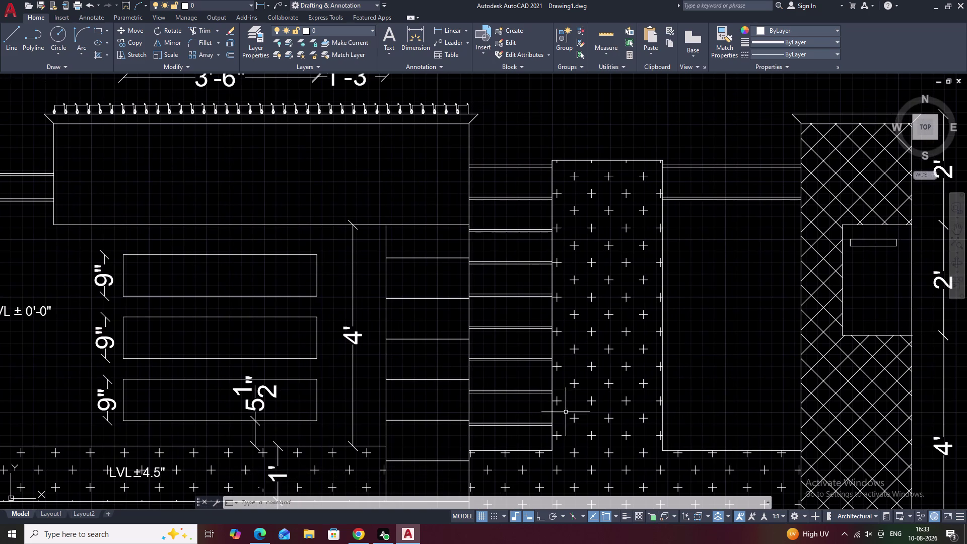
middle_drag(311, 410, 487, 98)
scroll(up, 3)
Copy that LVL ± 0'-0" label into the panel beside the crosshatched pillar.
drag(384, 191, 377, 232)
text(C)
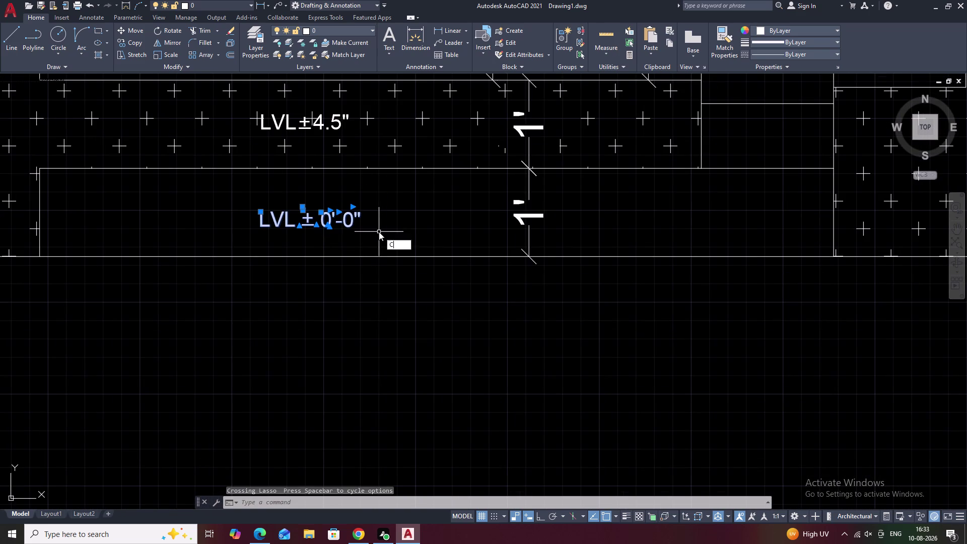
text(O)
key(space)
click(304, 224)
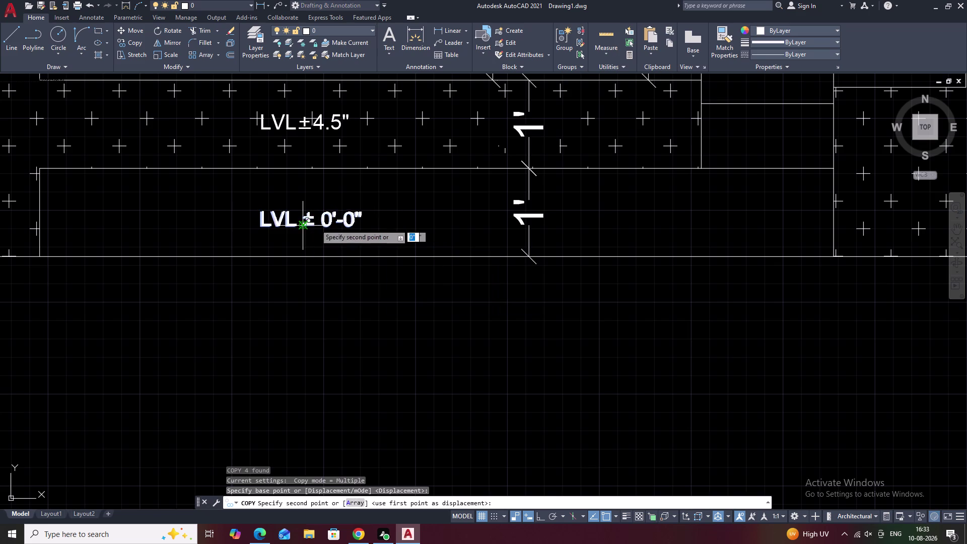
scroll(down, 3)
middle_drag(600, 211, 505, 291)
scroll(up, 3)
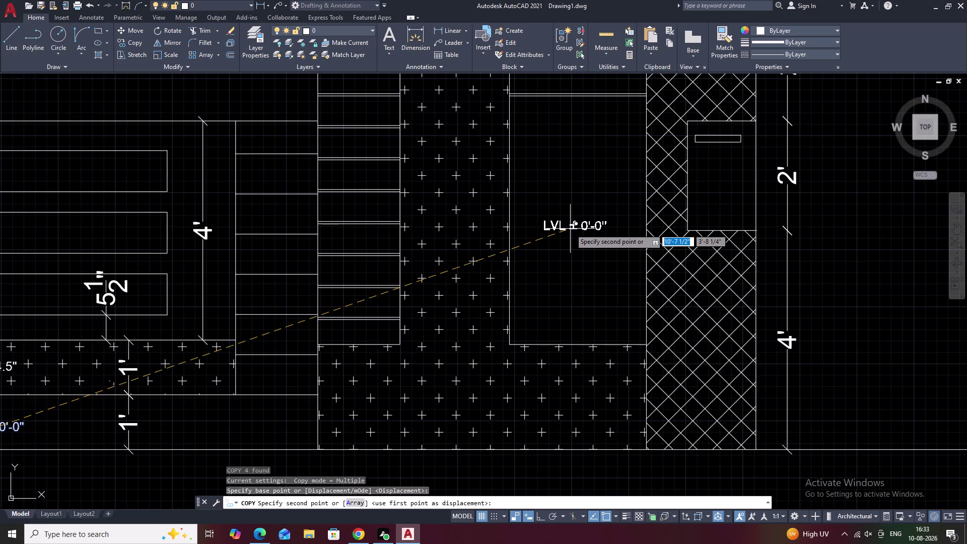
click(574, 232)
scroll(down, 3)
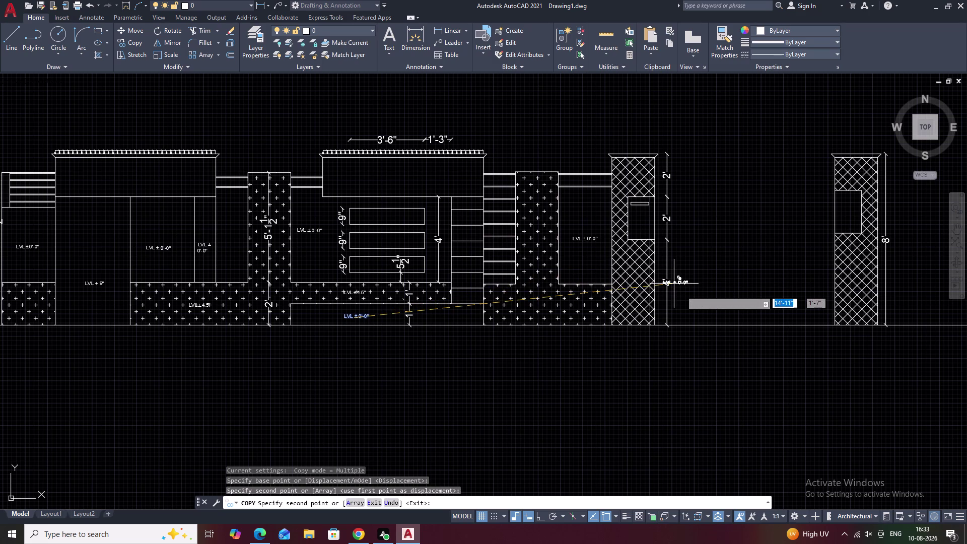
key(Escape)
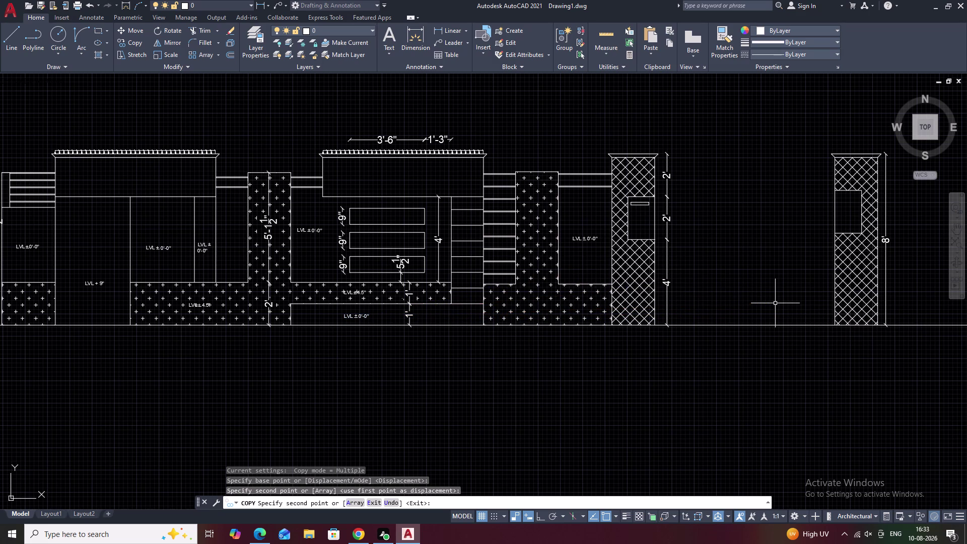
middle_drag(767, 319, 652, 272)
scroll(up, 3)
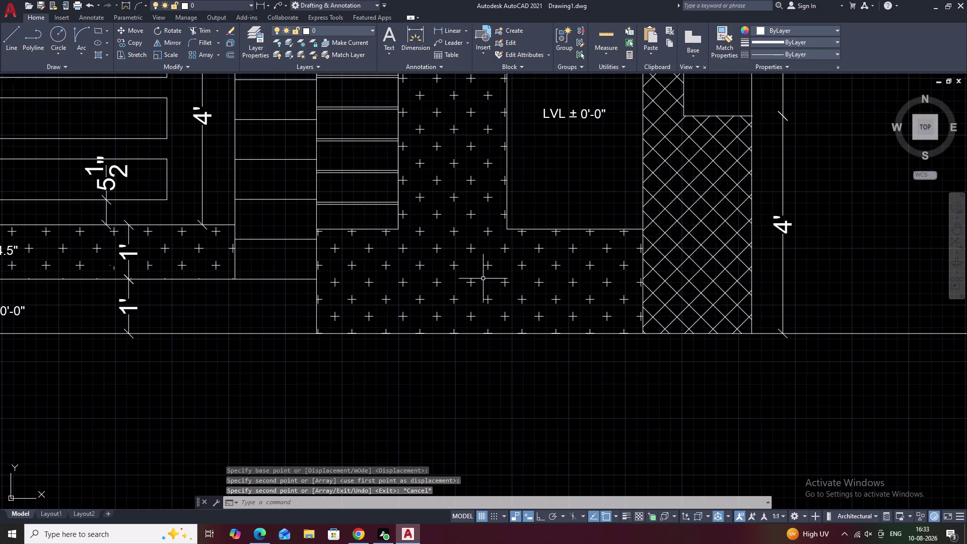
text(T)
key(space)
Place multiline text reading LVL 4.5" in the hatched base block beside the crosshatched pillar.
click(443, 280)
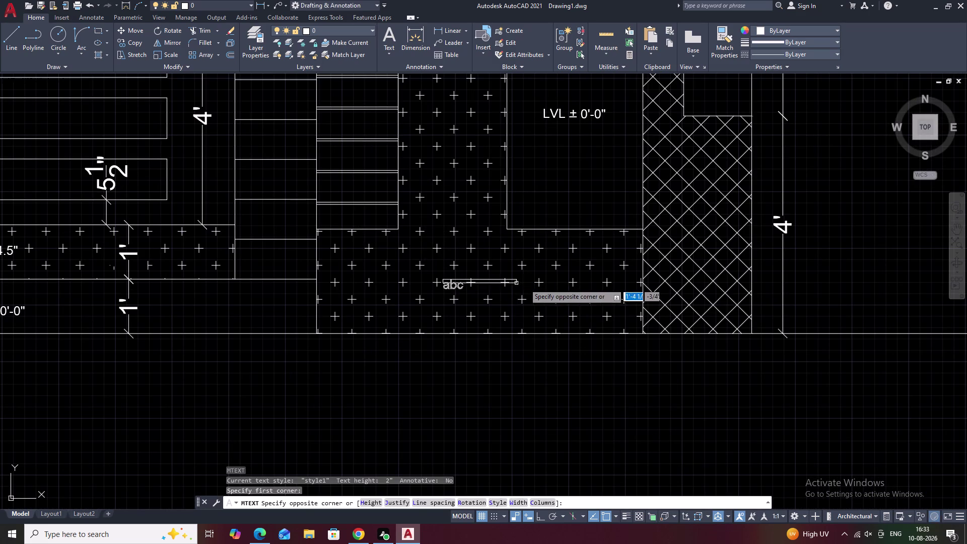
click(530, 294)
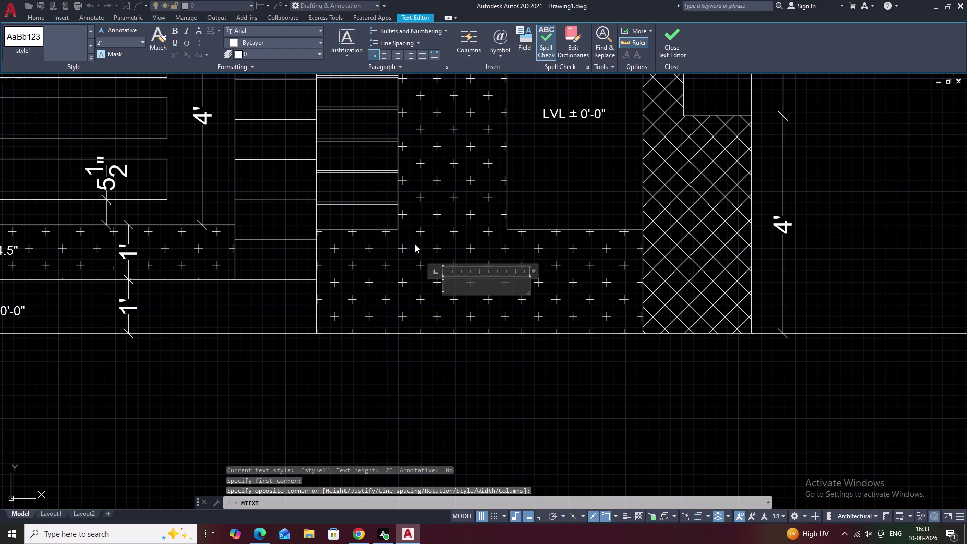
text(LVL)
key(space)
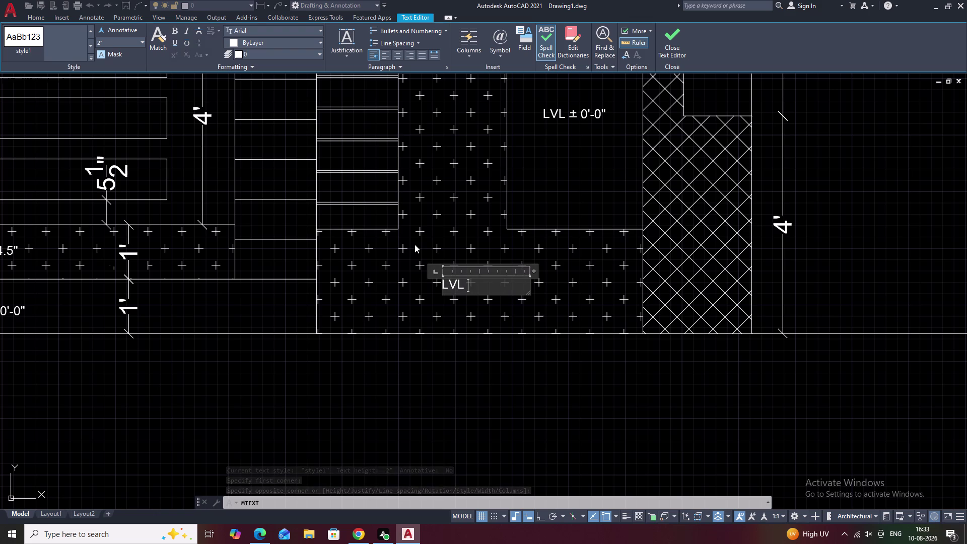
key(space)
key(space)
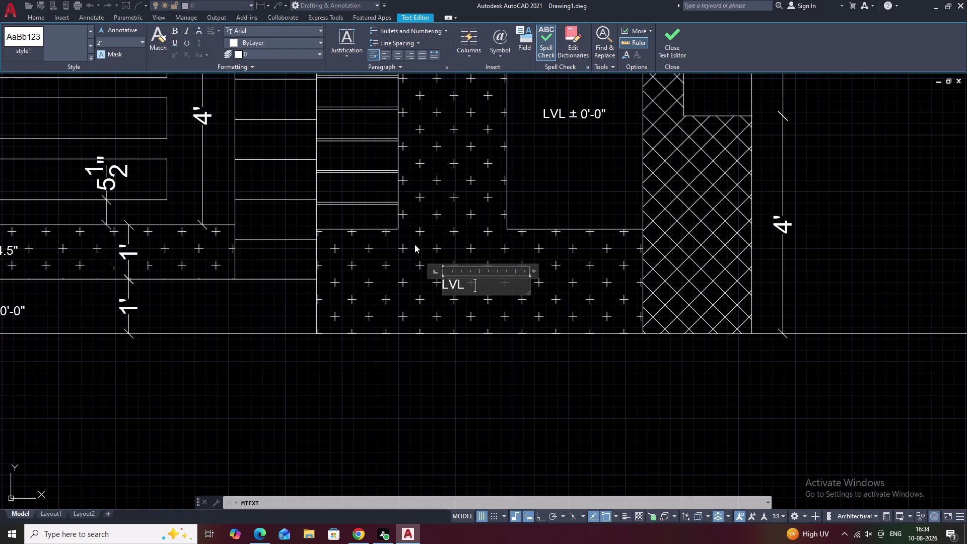
text(4.5)
key(shift+l)
key(BackSpace)
key(shift+l)
key(BackSpace)
key(shift+quotedbl)
click(474, 285)
key(space)
click(508, 372)
scroll(down, 3)
middle_drag(280, 327, 524, 324)
middle_drag(227, 298, 469, 314)
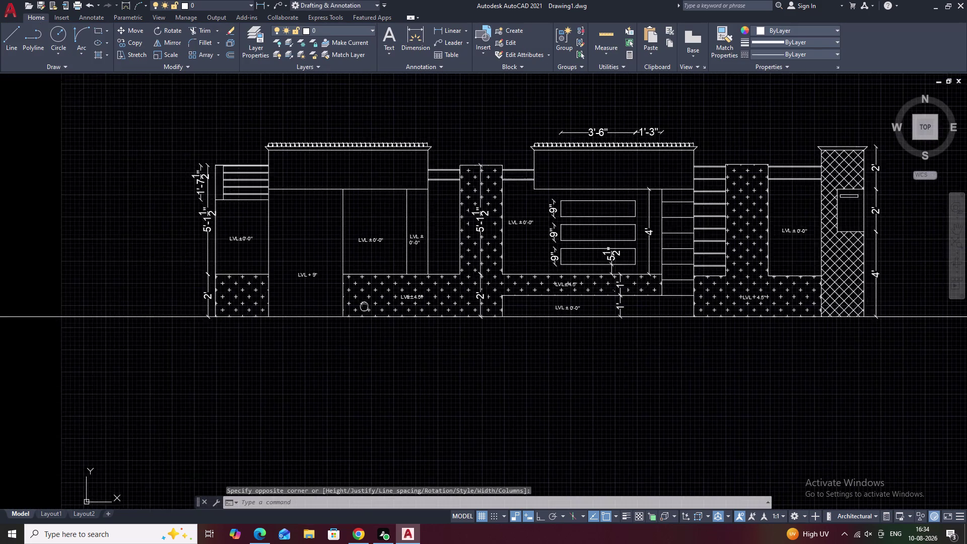
Copy the ± label text onto the plinth beside the pillar, completing LVL ± 4.5".
middle_drag(468, 314, 470, 314)
middle_drag(136, 217, 242, 270)
scroll(up, 3)
drag(213, 129, 304, 251)
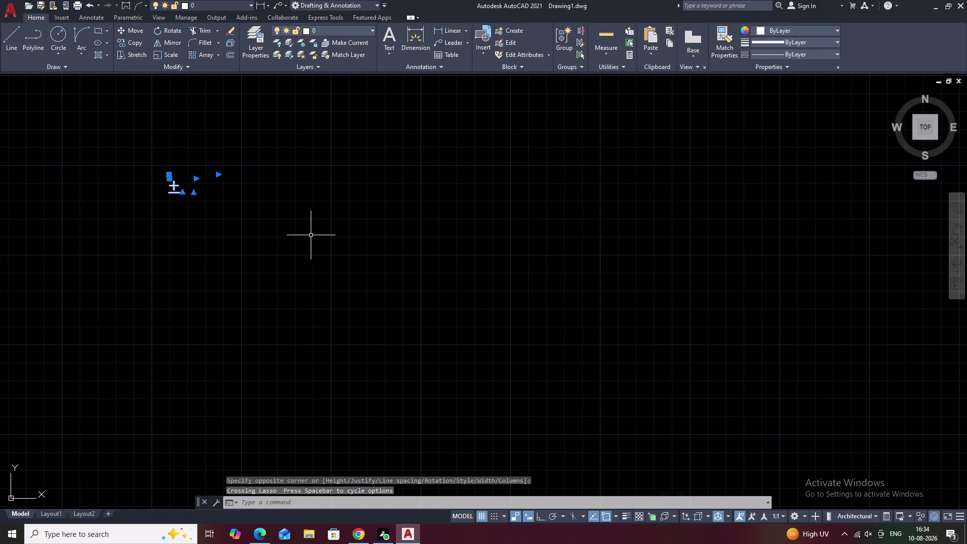
text(CO)
key(space)
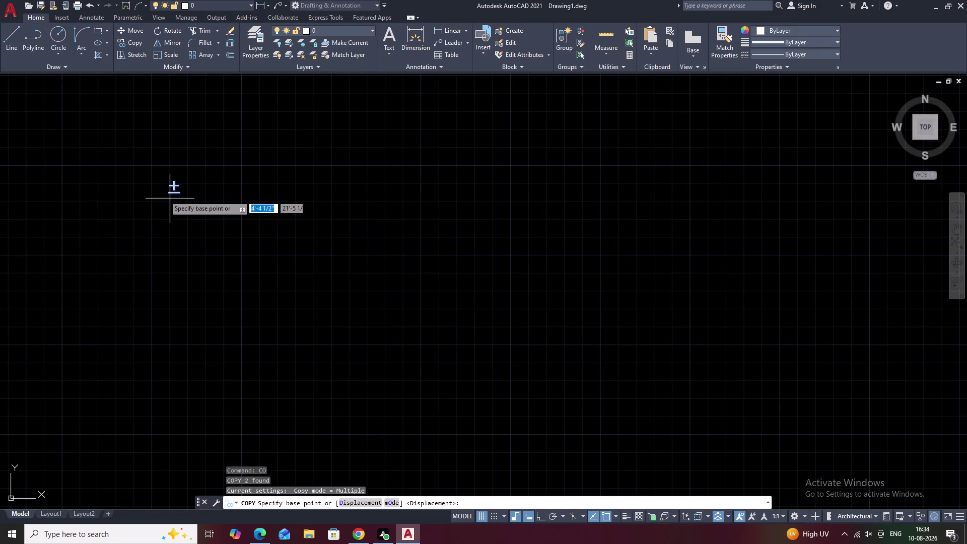
click(173, 185)
scroll(down, 3)
middle_drag(529, 291, 150, 232)
middle_drag(601, 321, 262, 262)
middle_drag(609, 308, 390, 283)
middle_drag(662, 320, 557, 318)
scroll(up, 3)
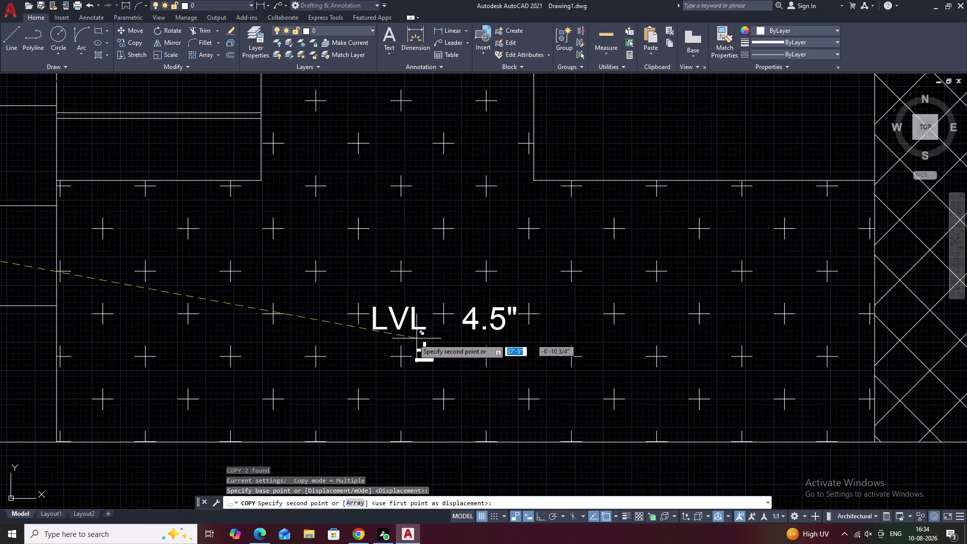
scroll(up, 3)
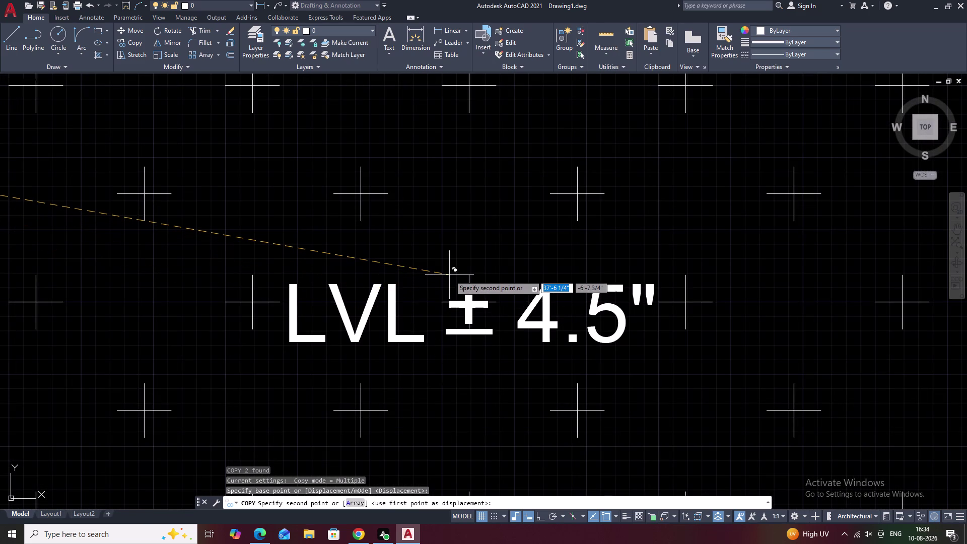
click(450, 275)
key(Escape)
scroll(down, 3)
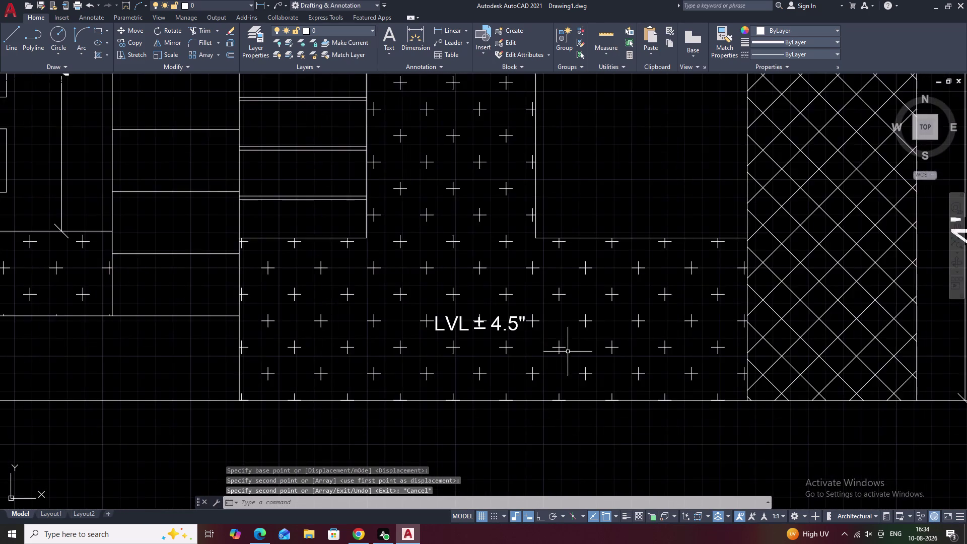
scroll(down, 3)
middle_drag(585, 349, 436, 388)
middle_drag(632, 212, 512, 392)
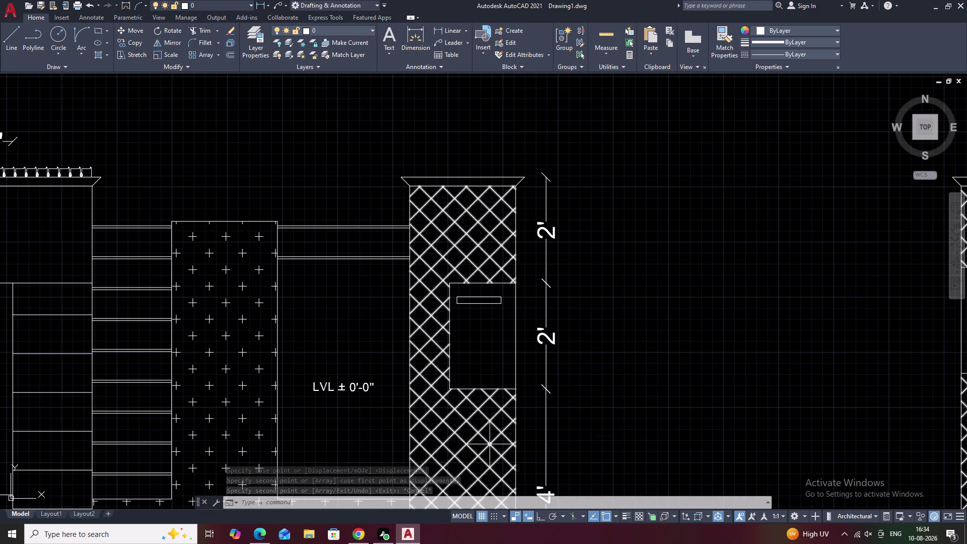
middle_drag(204, 140, 392, 261)
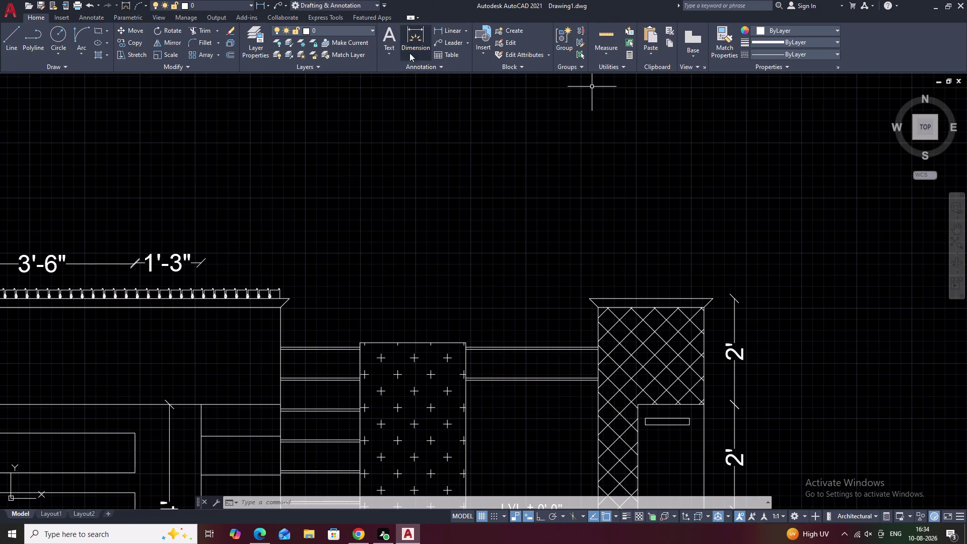
Draw a multileader from the steps beside the column labelled LVL - 4.5".
click(444, 43)
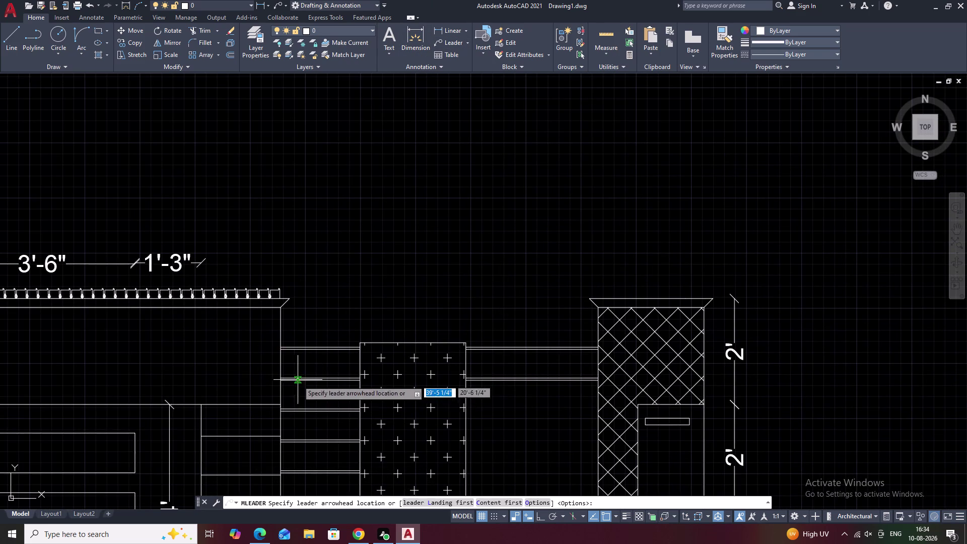
click(288, 377)
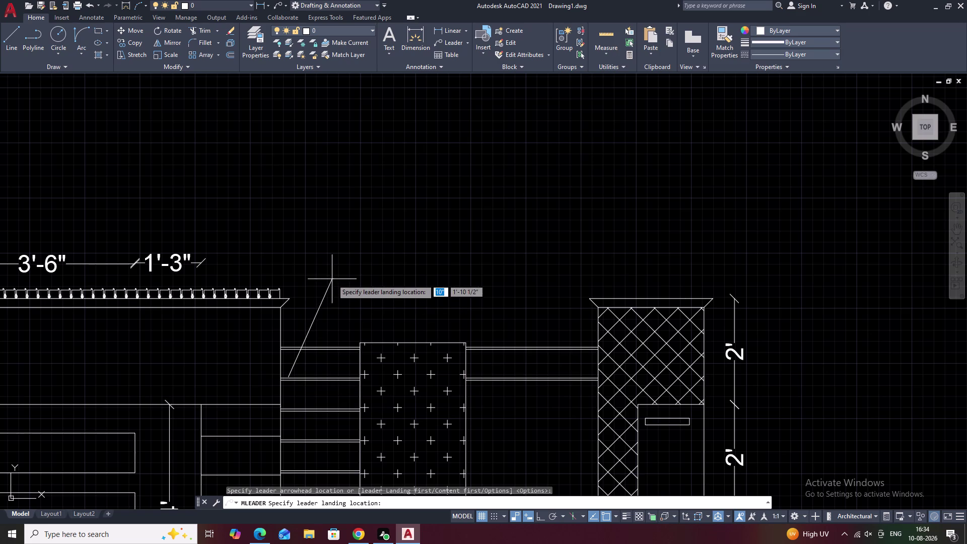
click(324, 306)
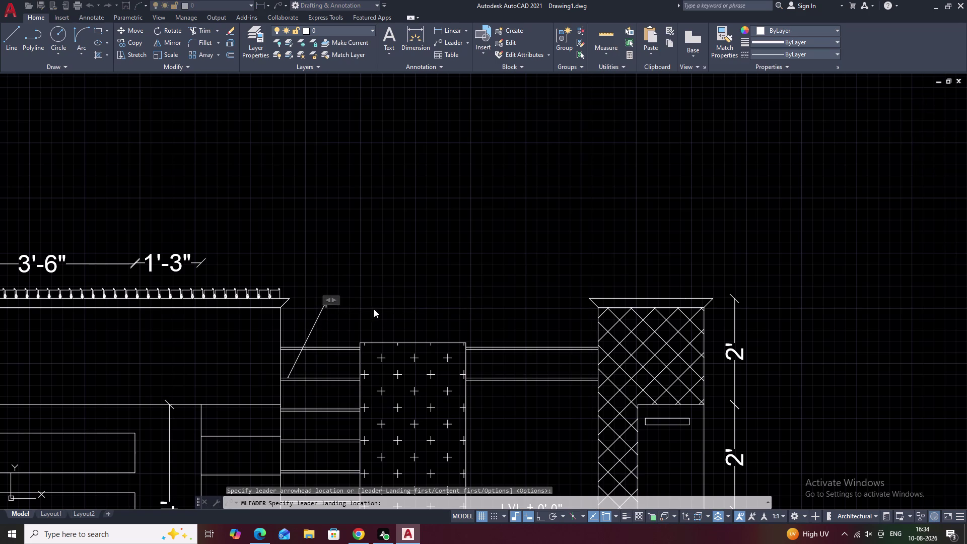
scroll(up, 3)
scroll(up, 3)
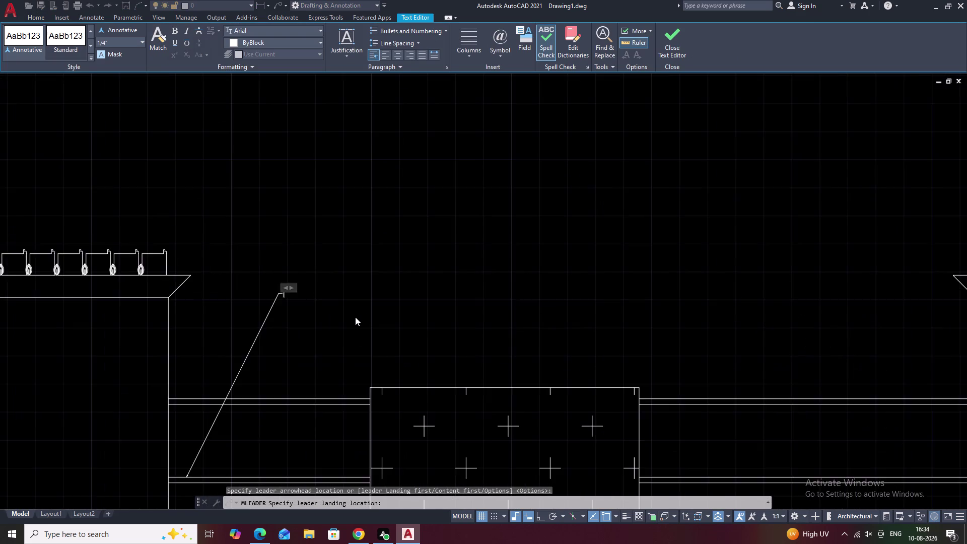
scroll(up, 3)
middle_drag(319, 310, 417, 315)
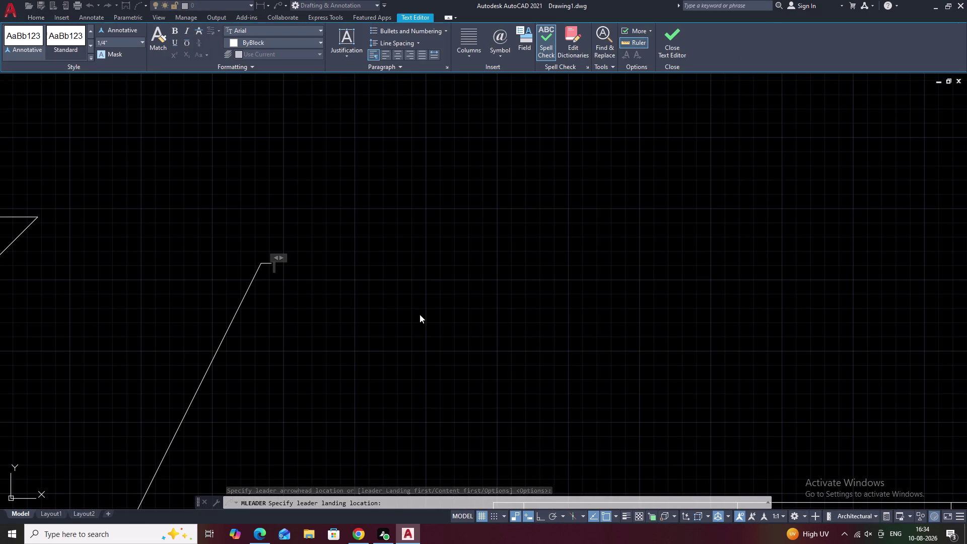
key(l)
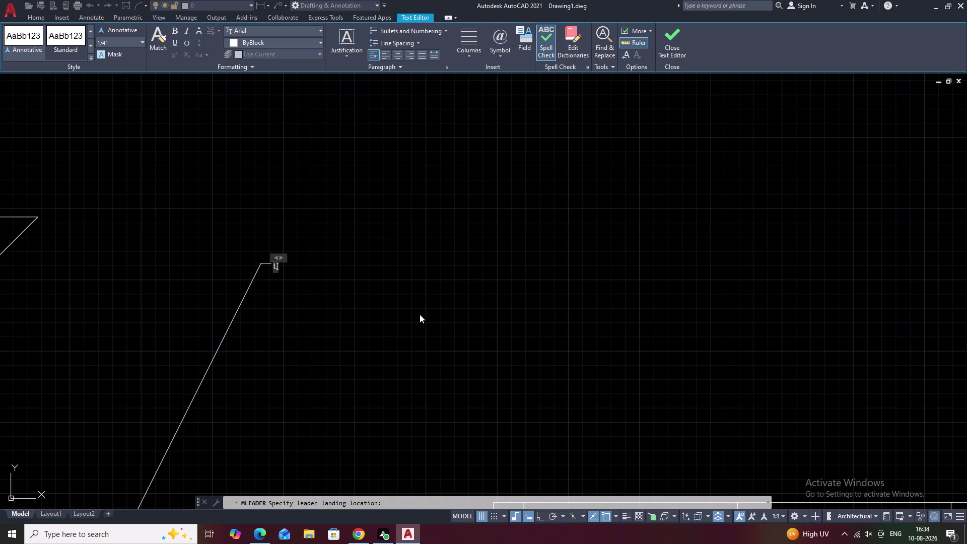
text(VL)
key(space)
key(minus)
key(space)
text(4.)
text(5)
key(shift+quotedbl)
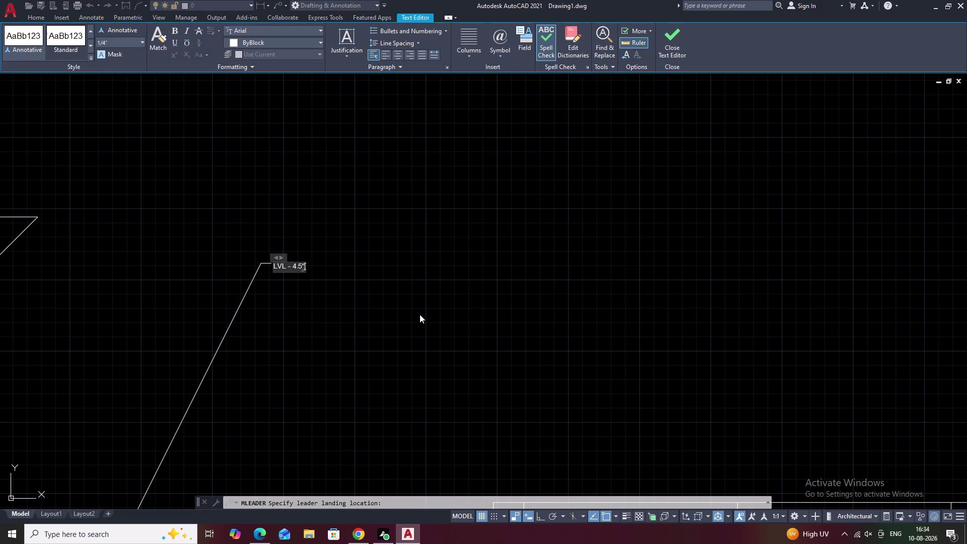
click(400, 308)
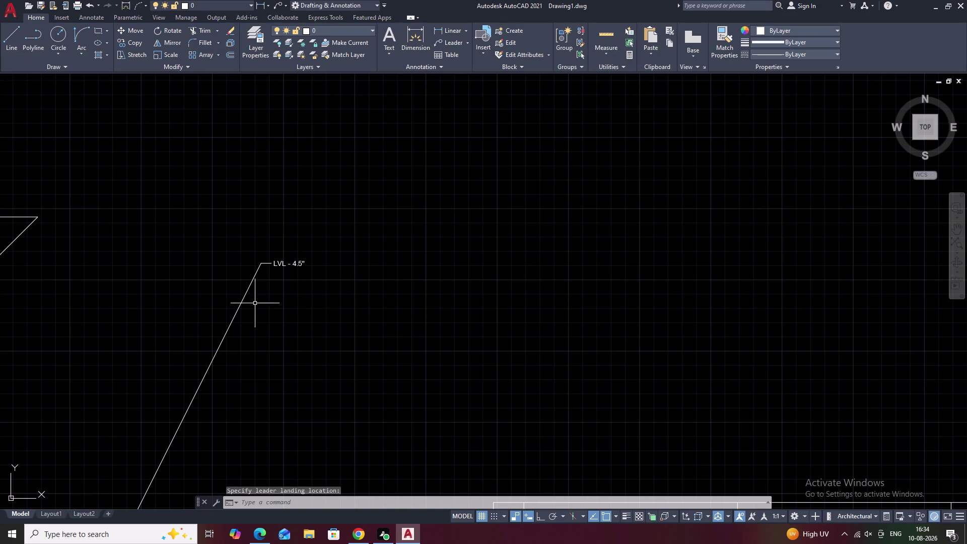
Select the new leader and show its properties with PR.
click(246, 293)
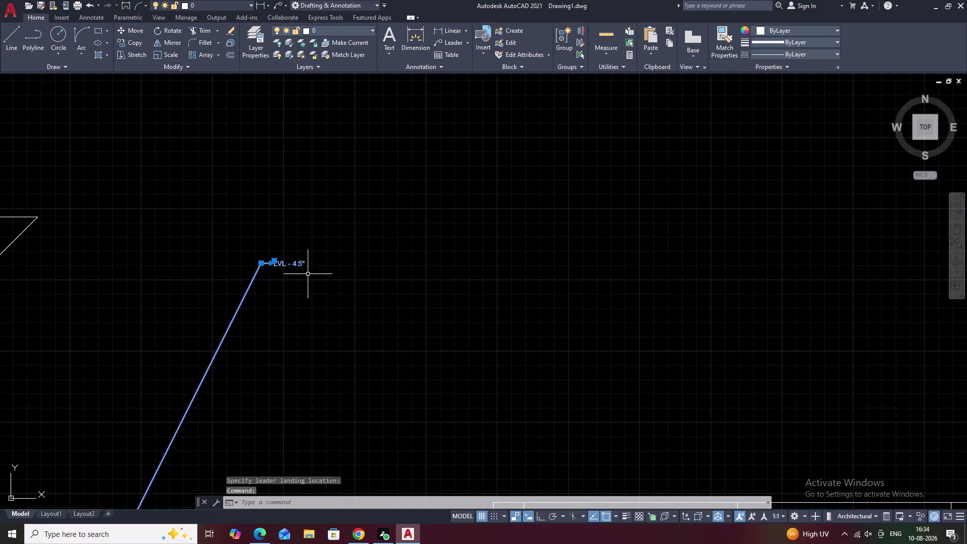
text(PR)
key(space)
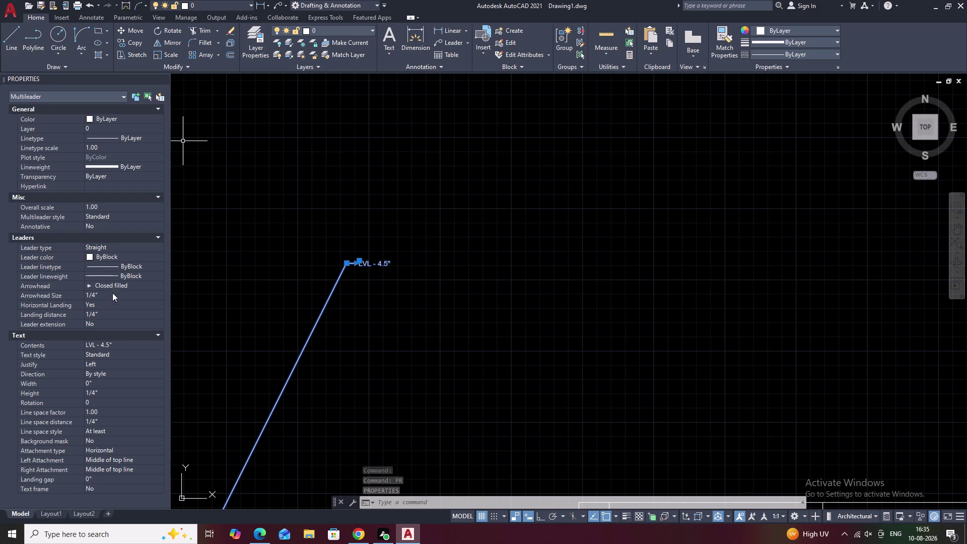
Set the leader's arrowhead size to 2" and its text height to 2.
click(112, 292)
drag(113, 293, 98, 294)
drag(94, 294, 74, 298)
key(BackSpace)
key(2)
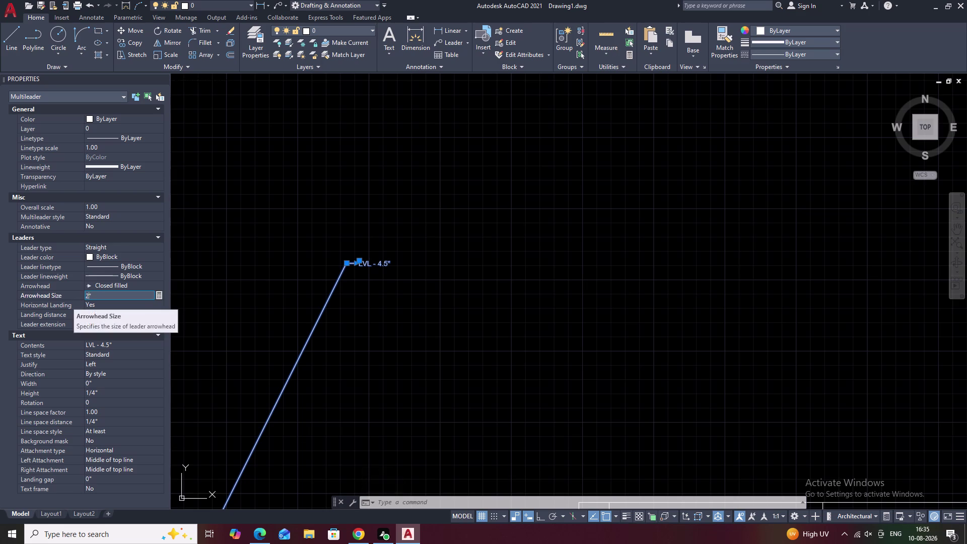
click(114, 395)
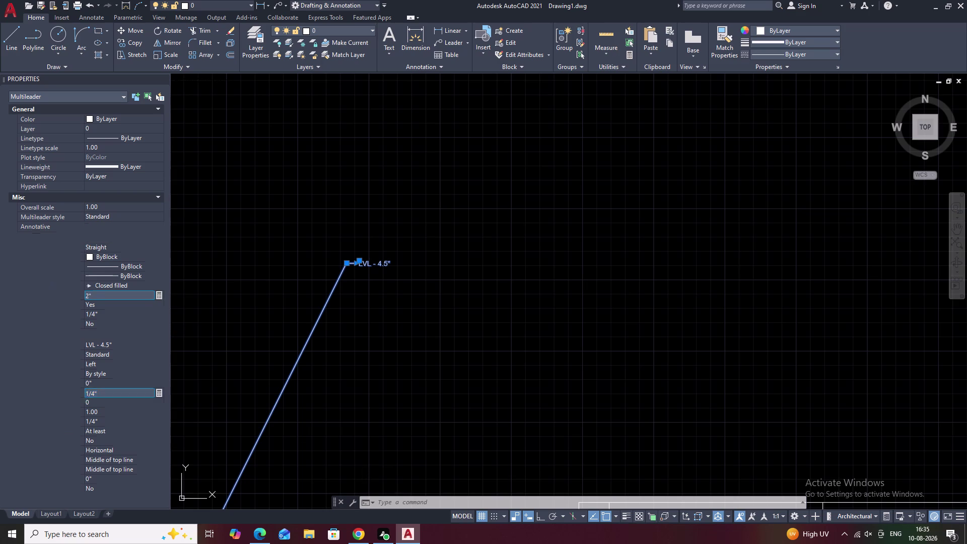
key(BackSpace)
key(2)
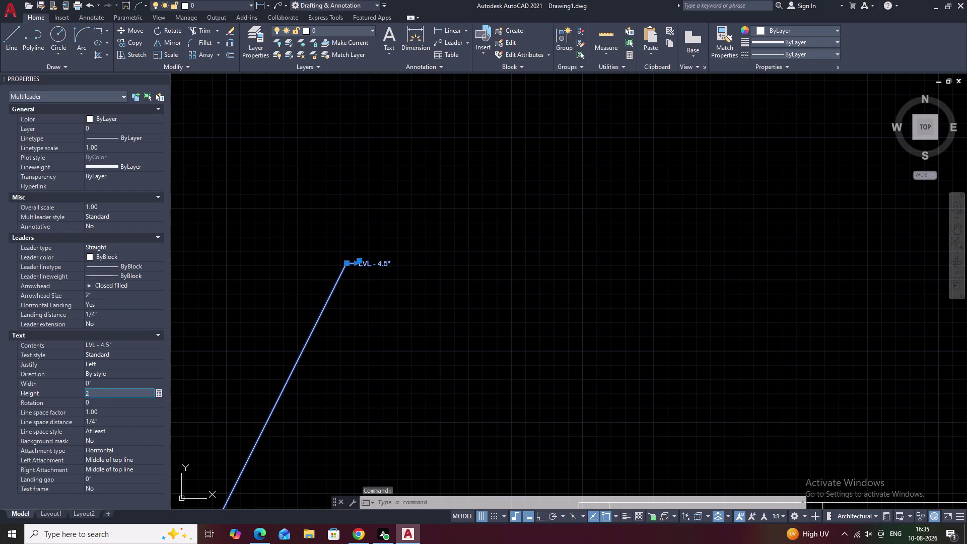
click(419, 373)
key(Escape)
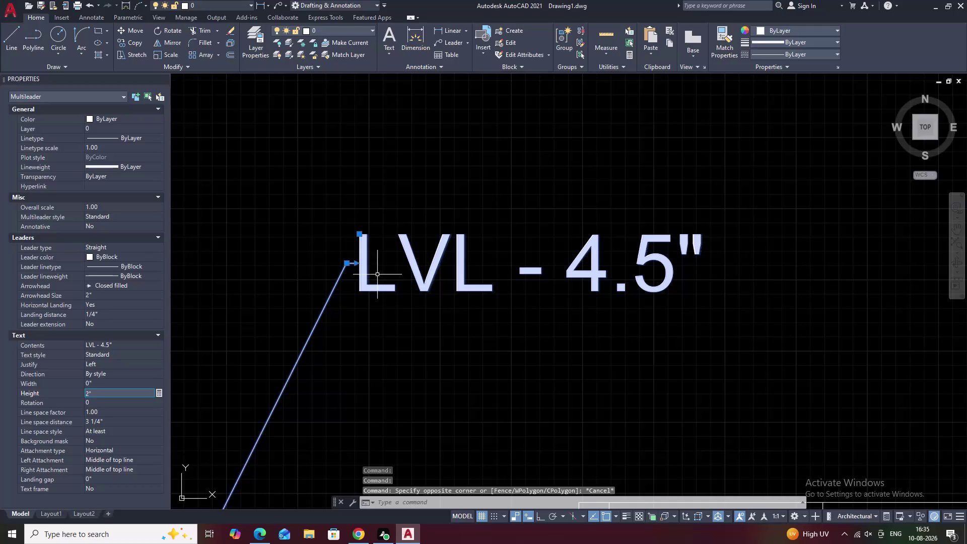
Cancel the stray grip edits, close the Properties palette and view the whole elevation.
click(356, 264)
click(556, 273)
key(Escape)
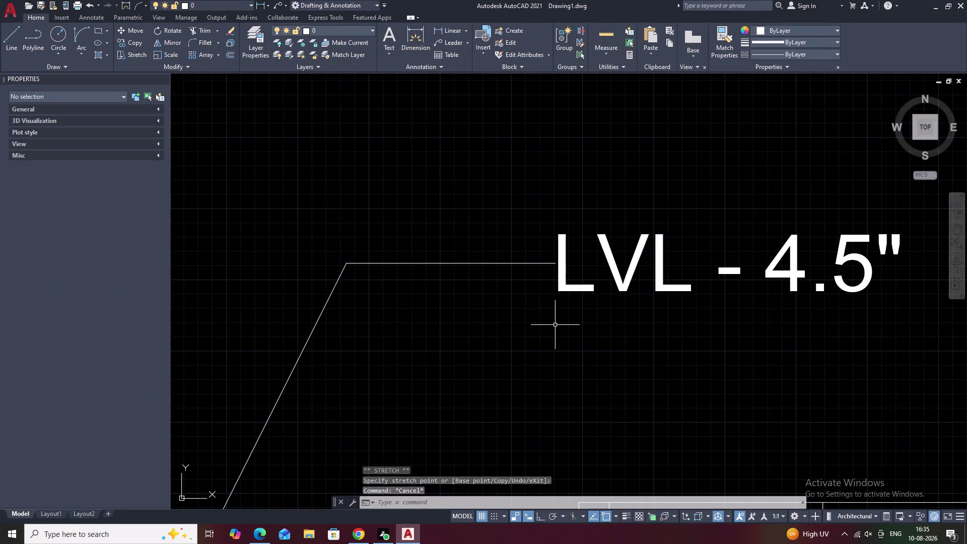
scroll(down, 3)
middle_drag(484, 344, 471, 286)
scroll(down, 3)
middle_drag(525, 288, 482, 269)
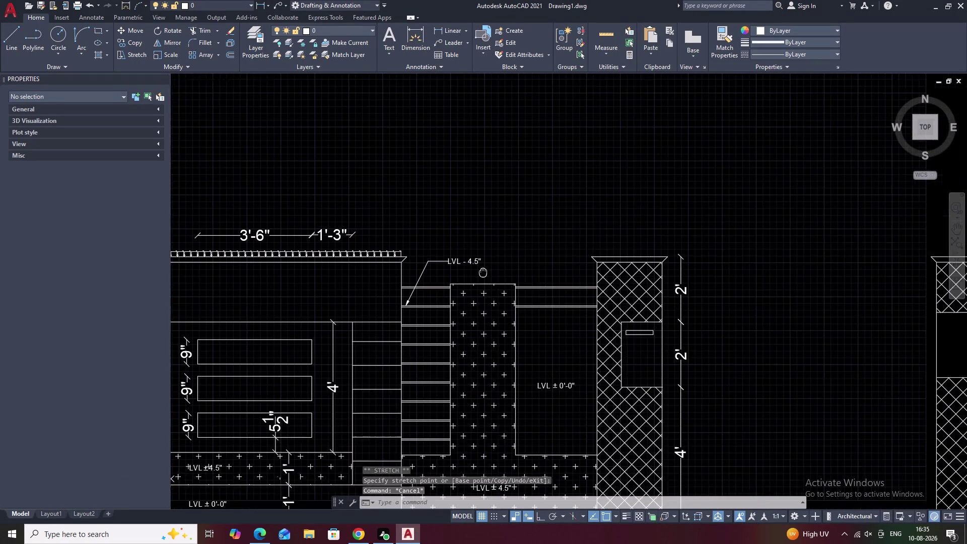
middle_drag(482, 270, 471, 262)
key(Escape)
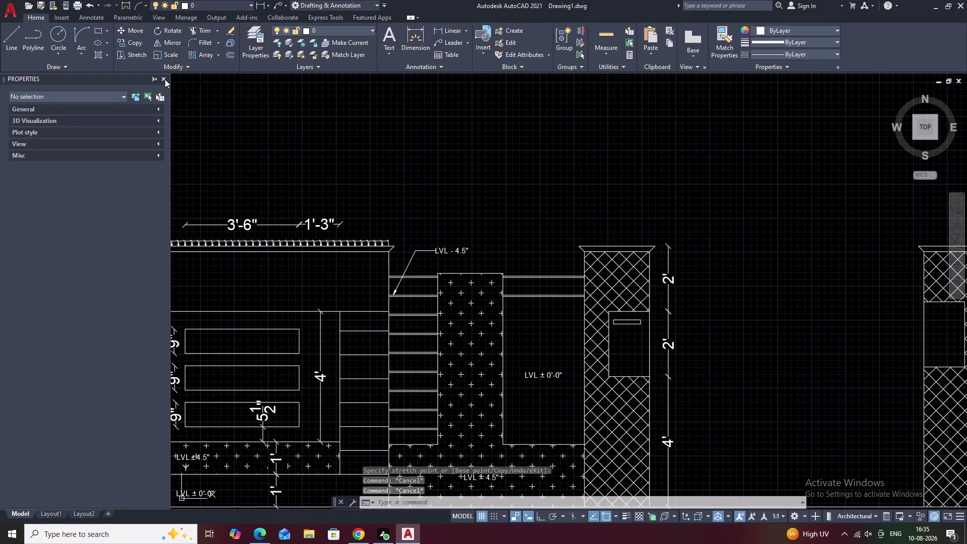
click(165, 79)
middle_drag(334, 258, 391, 159)
scroll(down, 3)
middle_drag(449, 220, 391, 241)
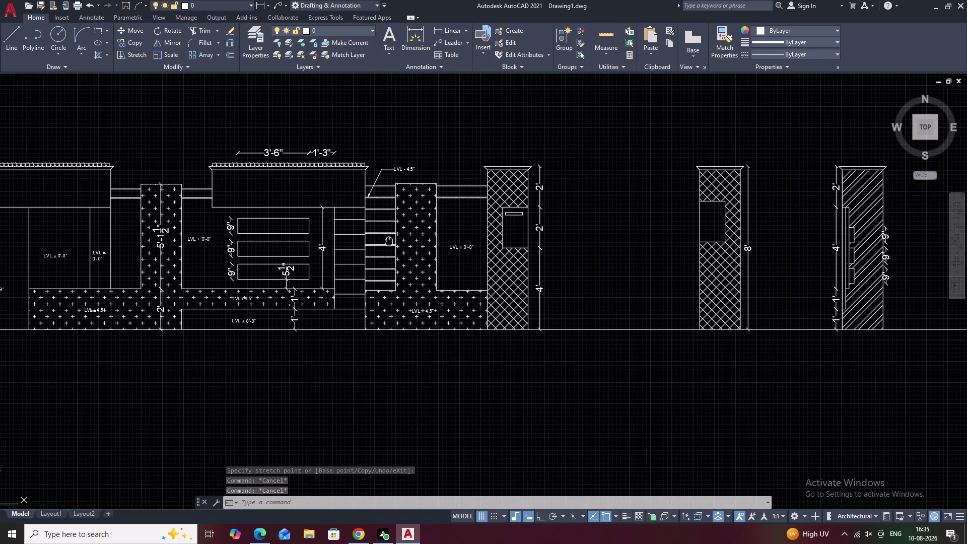
middle_drag(391, 241, 389, 242)
scroll(down, 3)
middle_drag(288, 267, 361, 274)
middle_drag(288, 254, 296, 265)
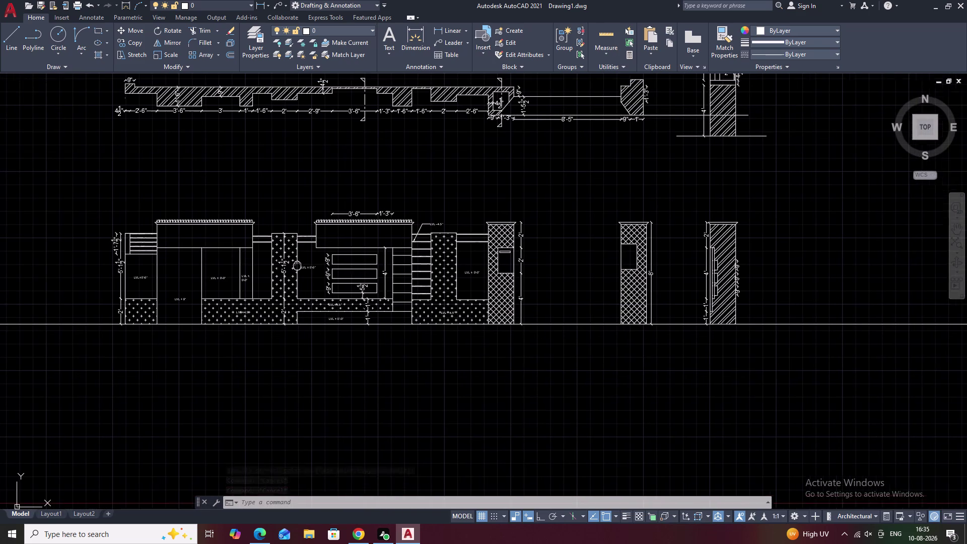
middle_drag(296, 265, 299, 267)
scroll(up, 3)
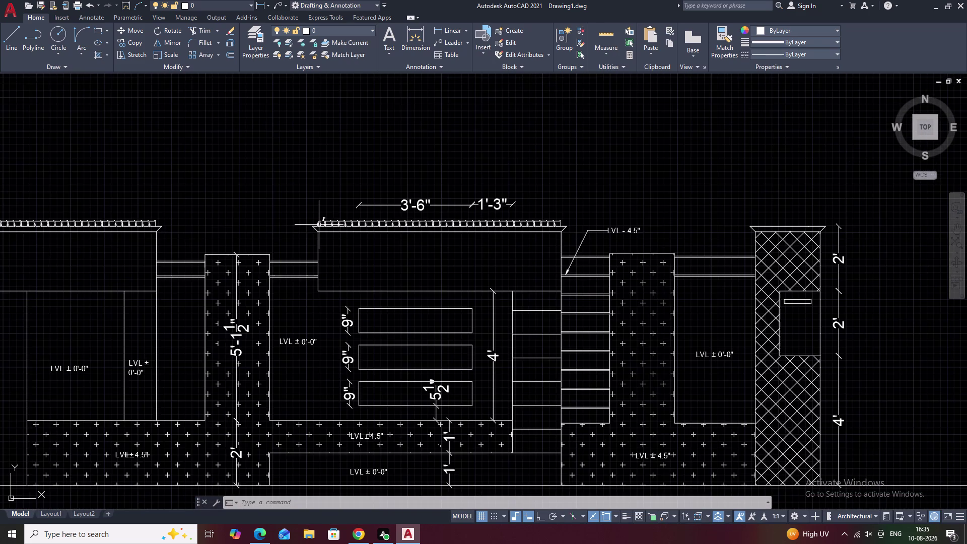
scroll(down, 3)
middle_drag(459, 315, 418, 316)
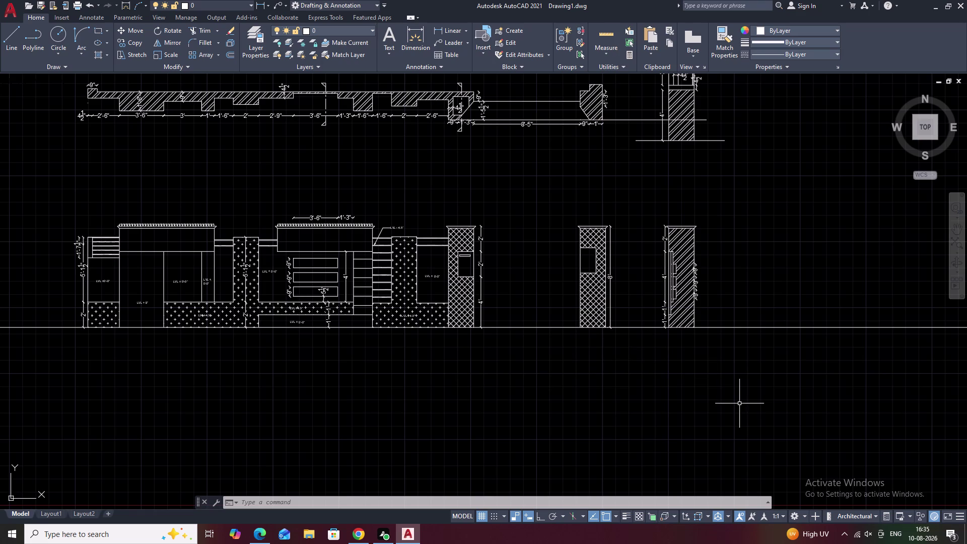
middle_drag(682, 214, 677, 261)
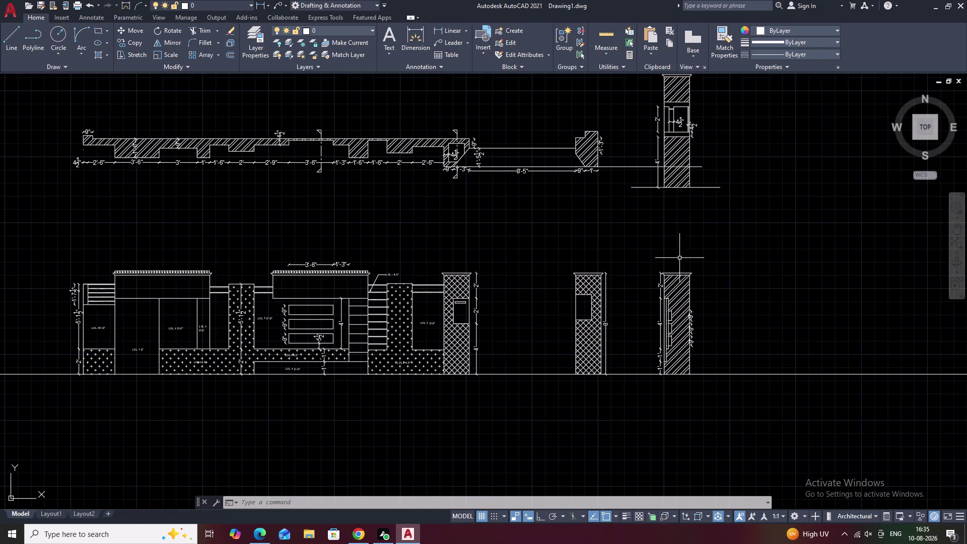
scroll(up, 3)
middle_drag(707, 120, 607, 340)
scroll(up, 3)
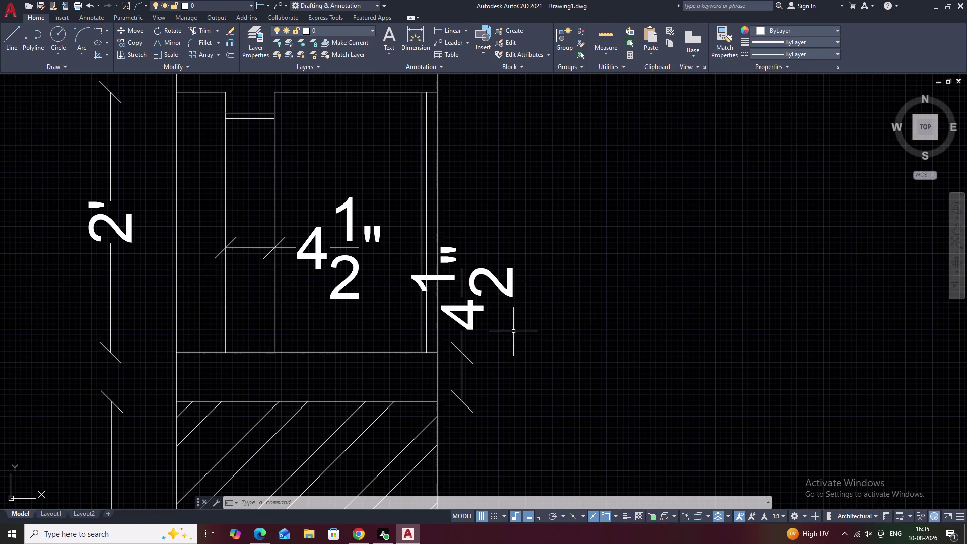
click(468, 311)
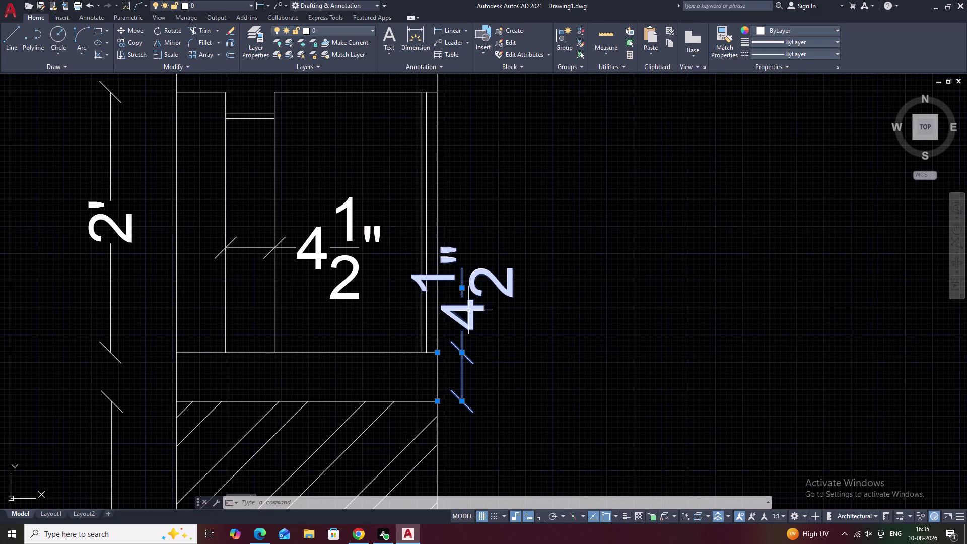
click(461, 288)
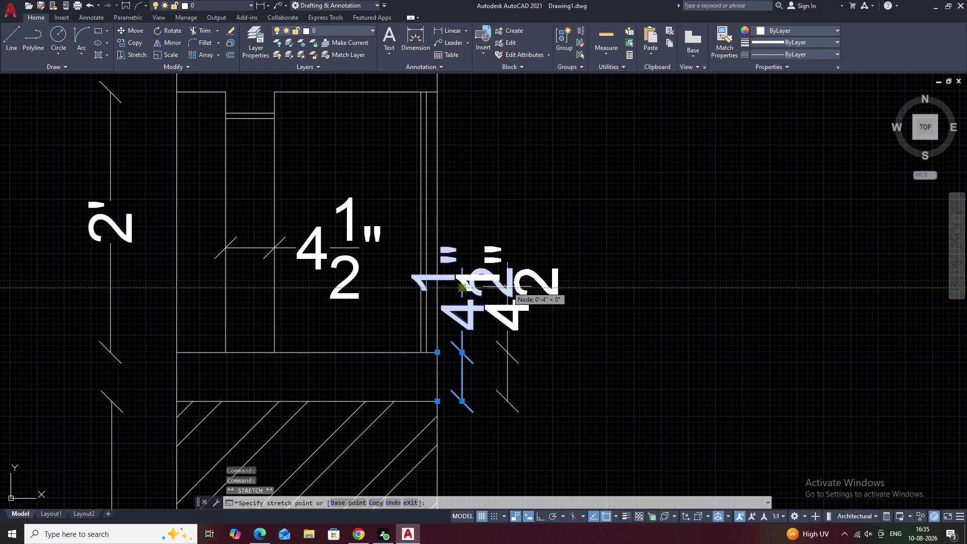
click(512, 287)
key(Escape)
scroll(down, 3)
key(Escape)
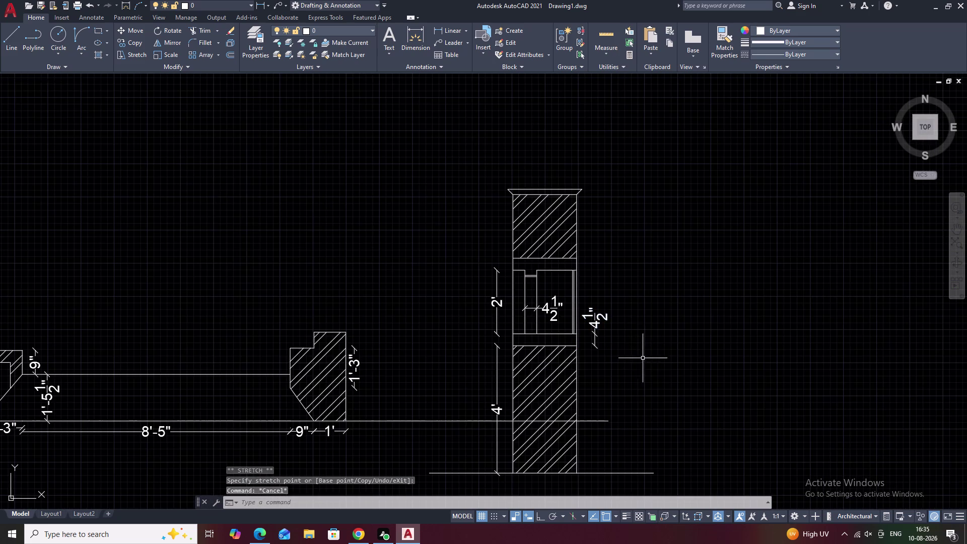
scroll(down, 3)
middle_drag(642, 399, 548, 227)
middle_drag(549, 375, 536, 261)
middle_drag(384, 304, 386, 307)
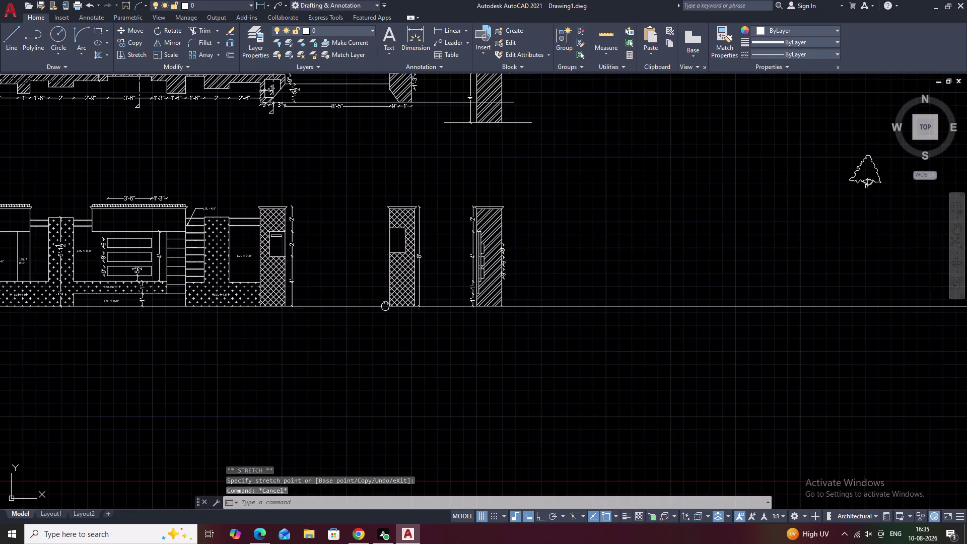
middle_drag(386, 306, 421, 325)
scroll(up, 3)
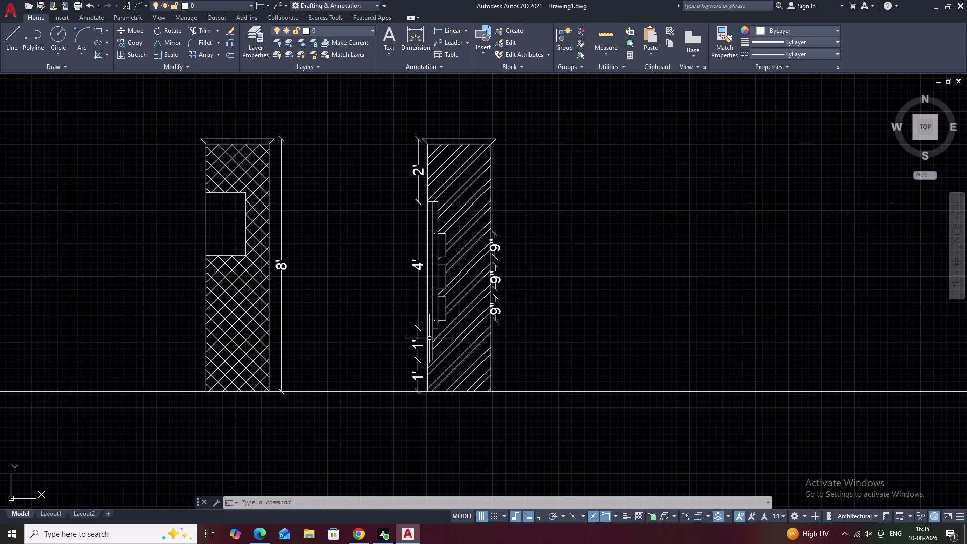
scroll(up, 3)
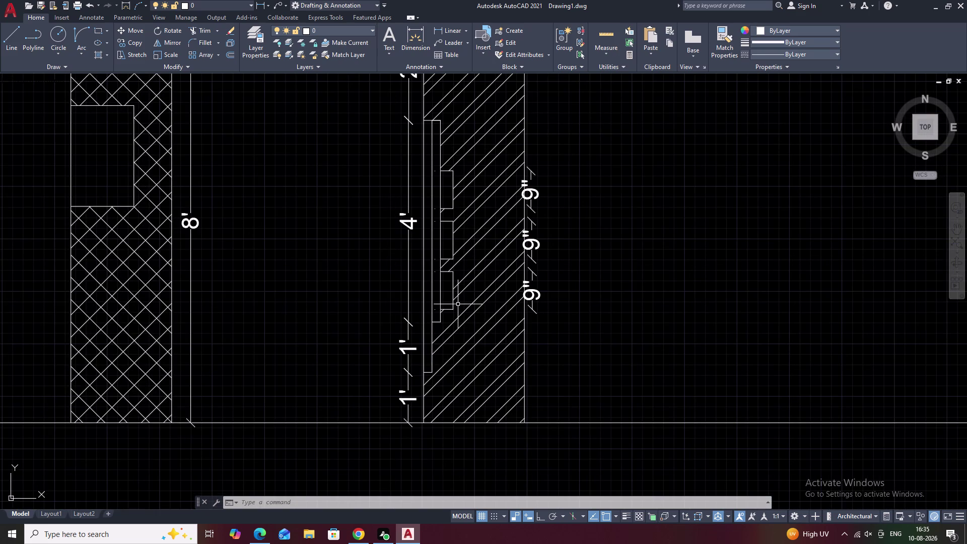
text(H)
key(space)
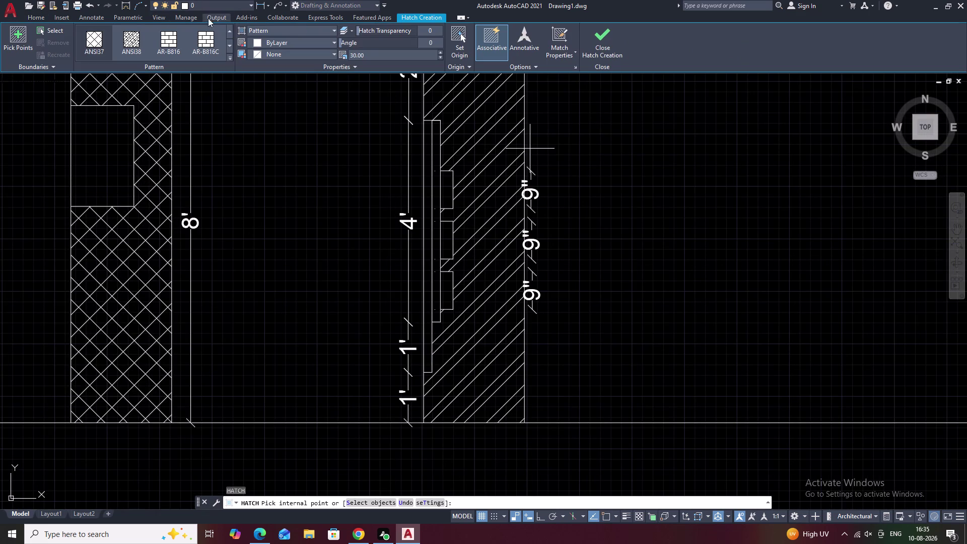
triple_click(230, 30)
double_click(230, 30)
click(205, 38)
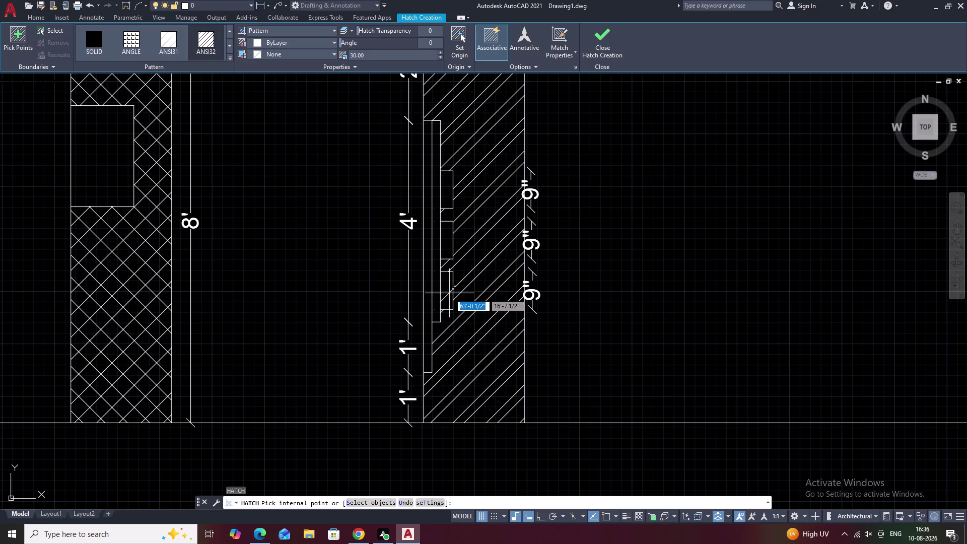
click(447, 284)
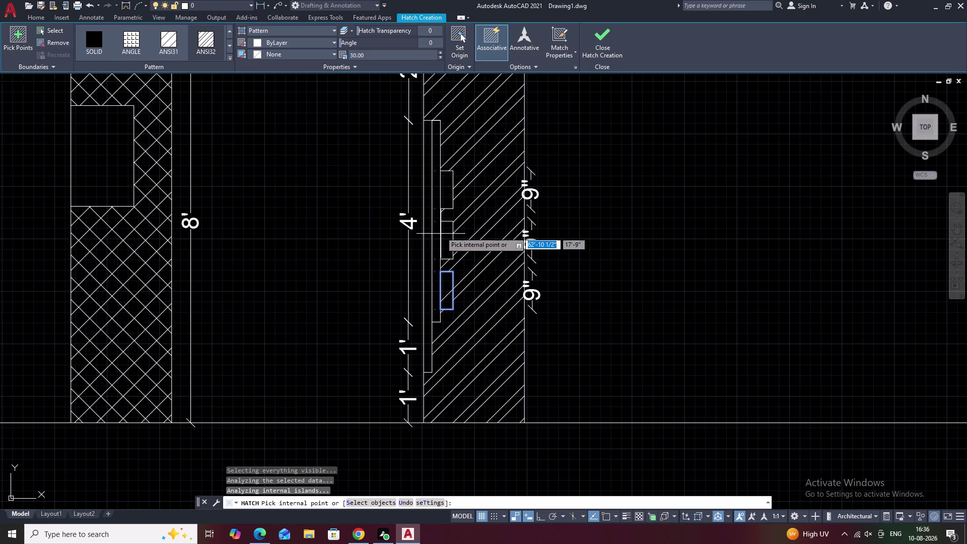
click(445, 236)
key(Escape)
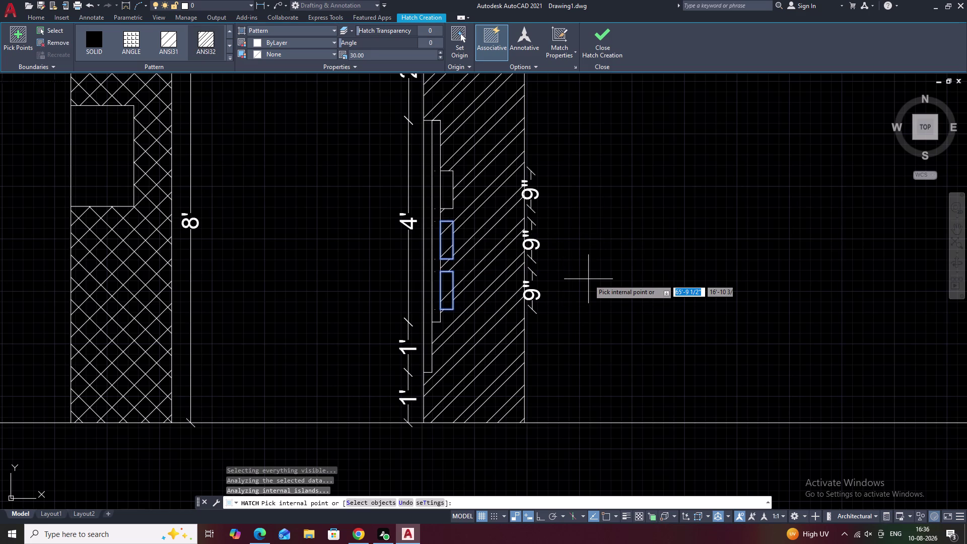
scroll(down, 3)
key(Escape)
key(Escape)
scroll(down, 3)
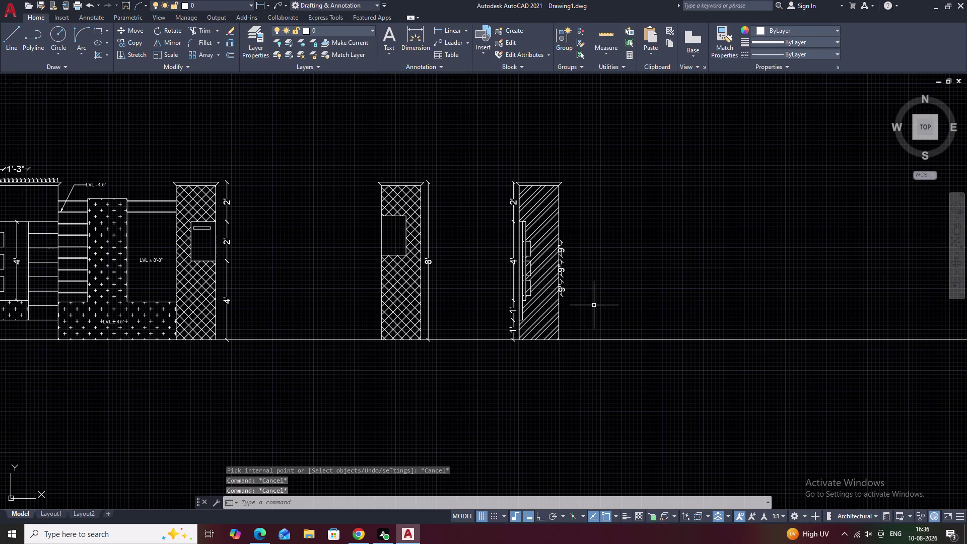
middle_drag(594, 306, 592, 272)
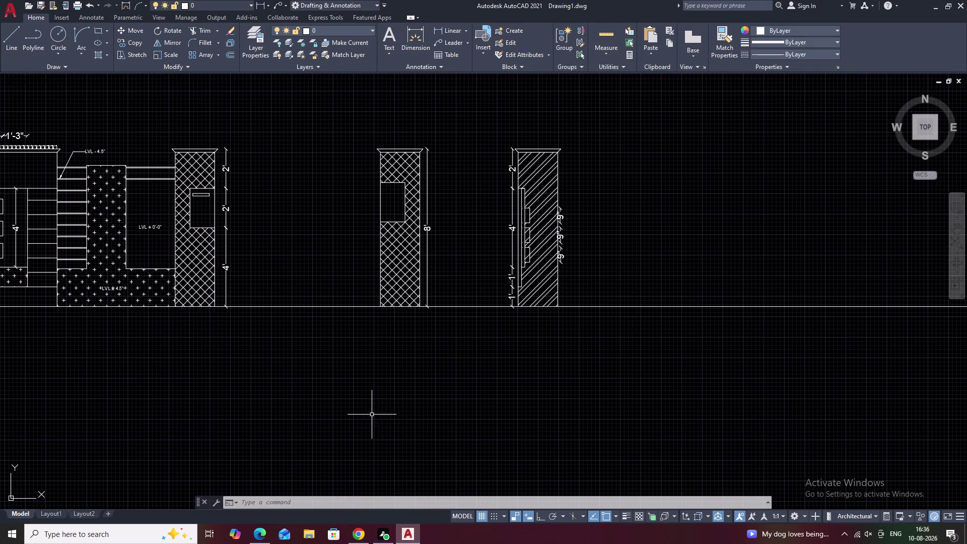
Zoom out to the whole drawing, then zoom in to centre the elevation's hatched base.
scroll(down, 3)
middle_drag(313, 400, 517, 407)
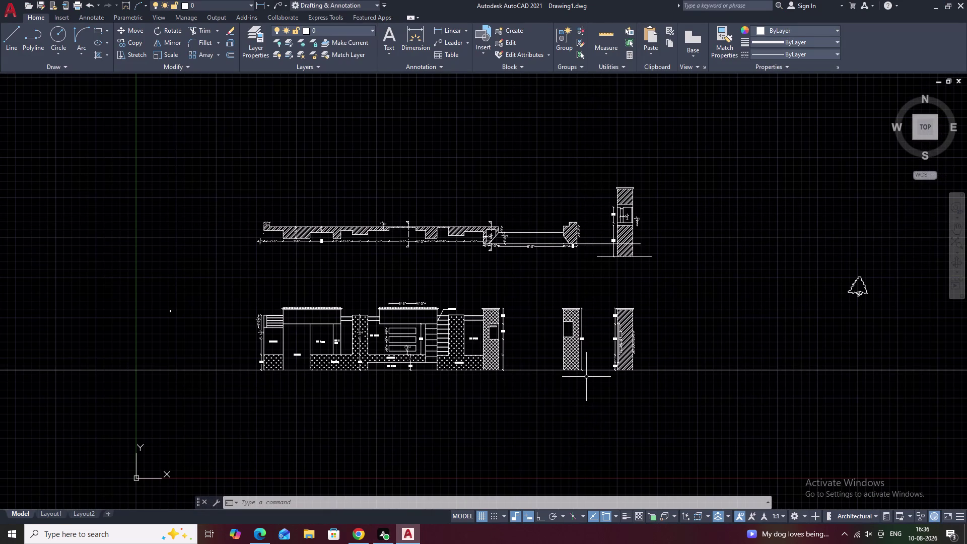
middle_drag(249, 405, 322, 369)
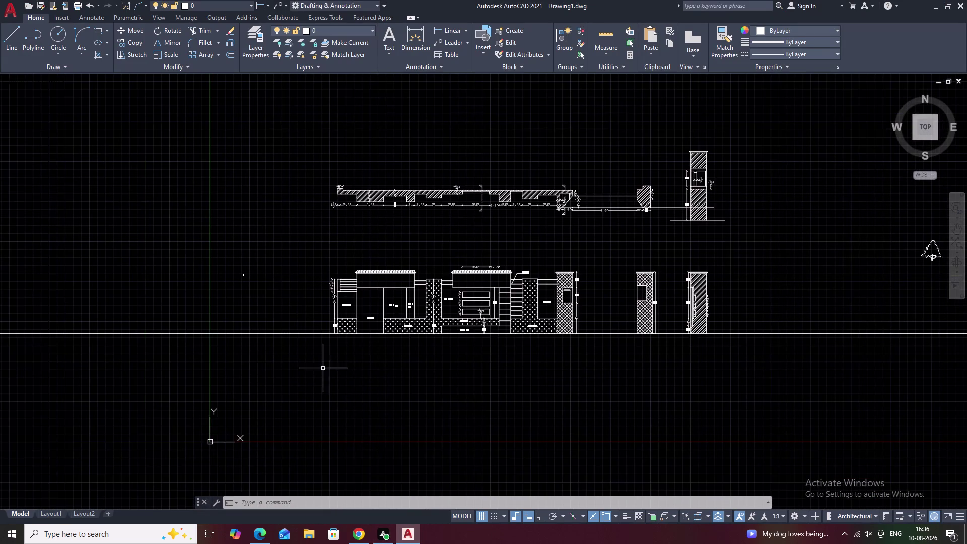
scroll(up, 3)
scroll(up, 3)
middle_drag(503, 325, 386, 298)
scroll(down, 3)
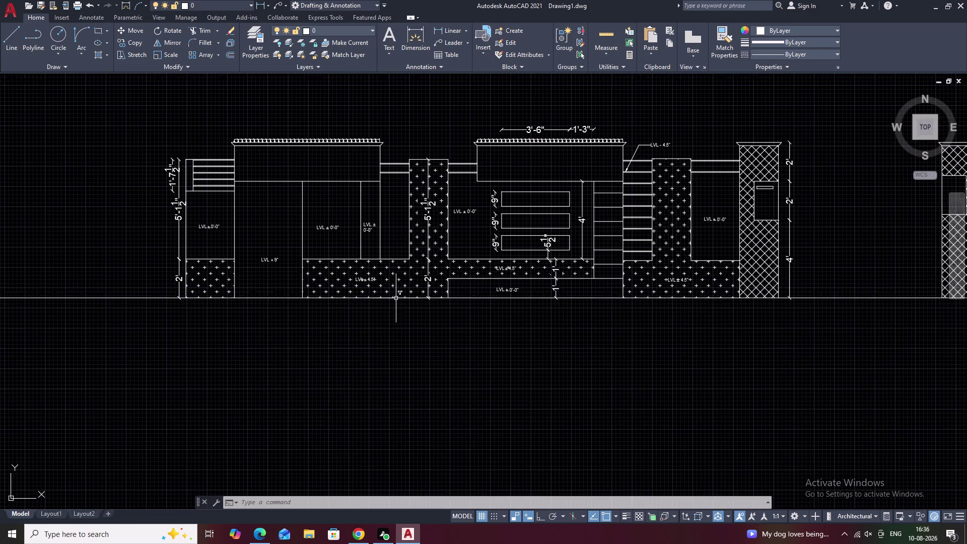
middle_drag(472, 299, 442, 316)
scroll(up, 3)
middle_drag(381, 305, 442, 297)
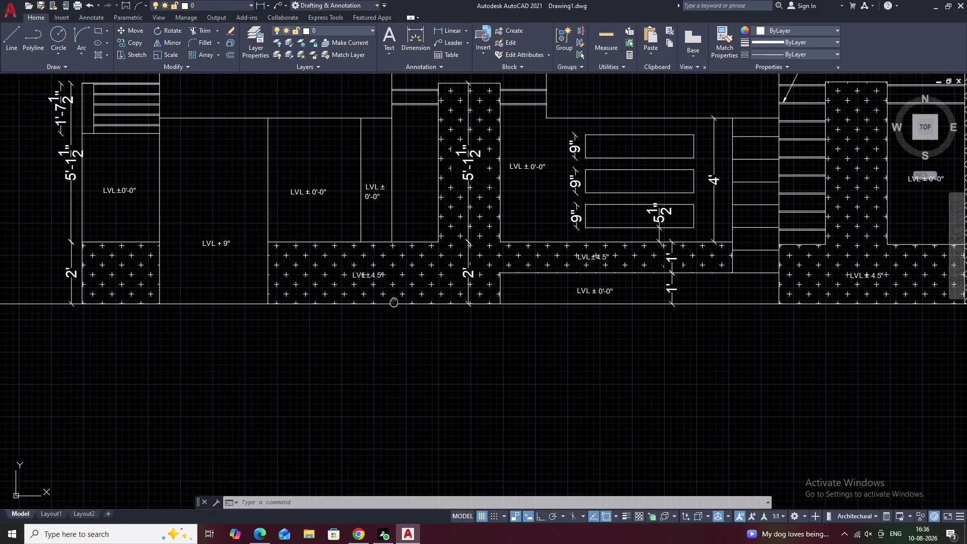
middle_drag(443, 296, 446, 297)
Abandon a first multileader attempt and erase its leftover leader line.
click(452, 43)
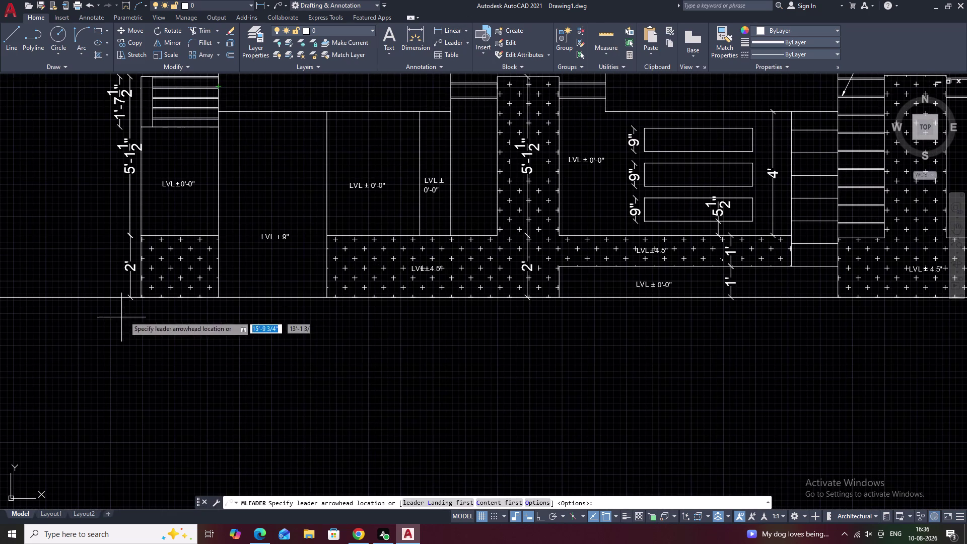
click(177, 269)
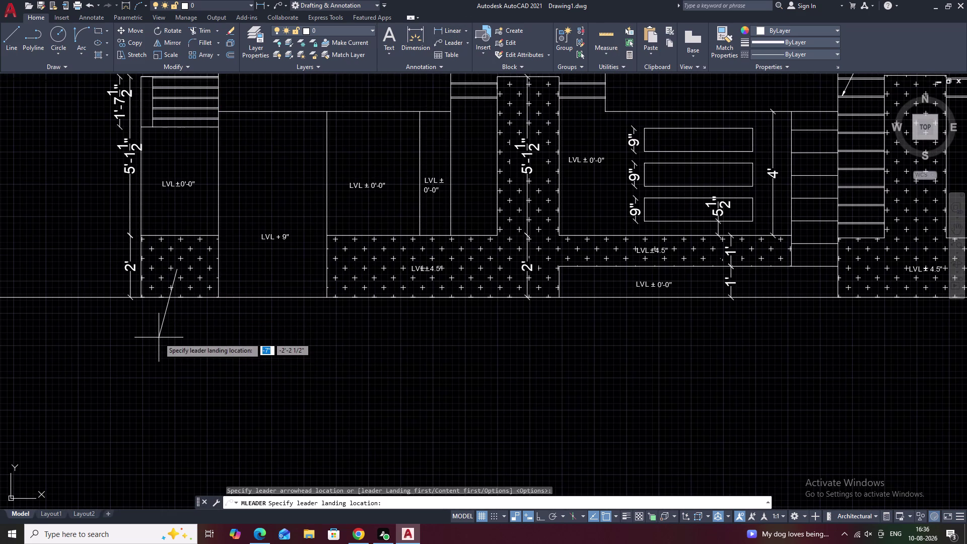
click(152, 344)
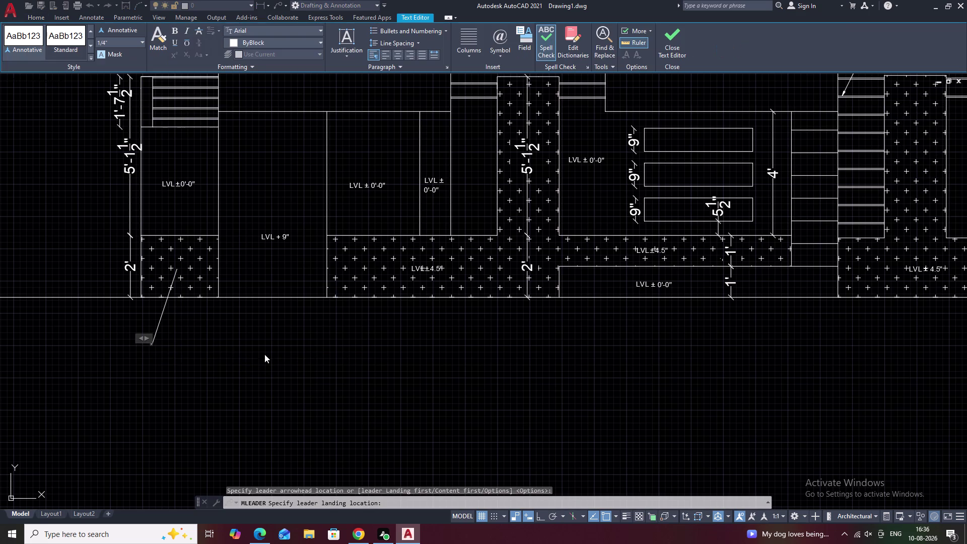
scroll(up, 3)
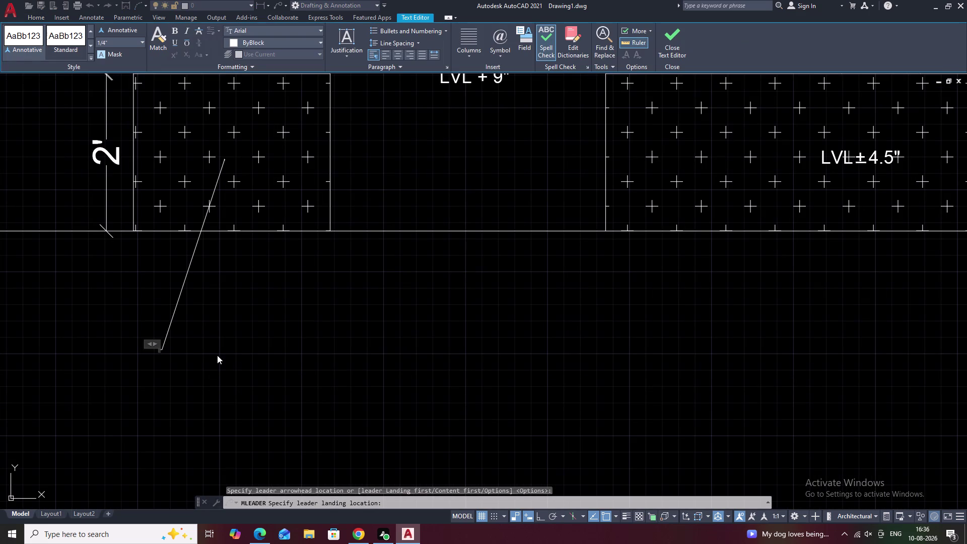
key(Escape)
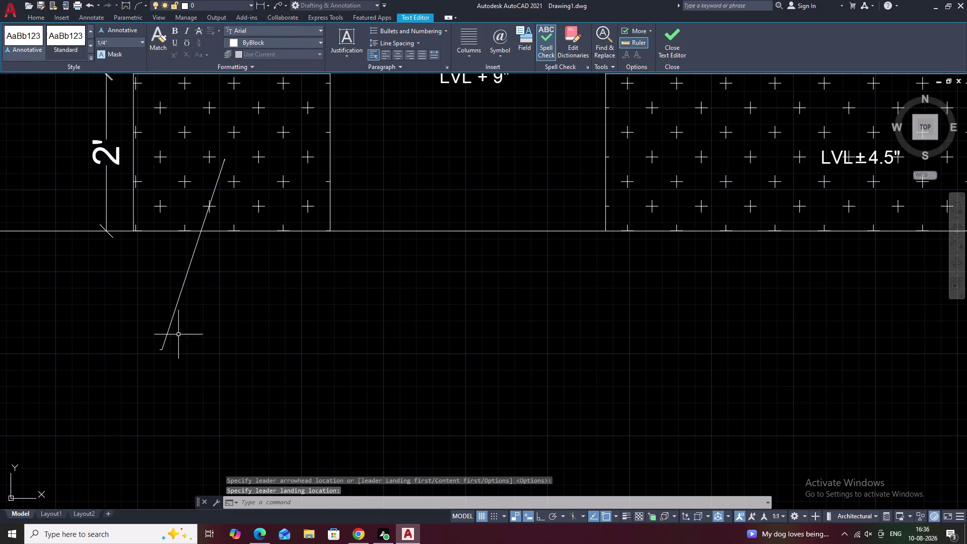
click(174, 313)
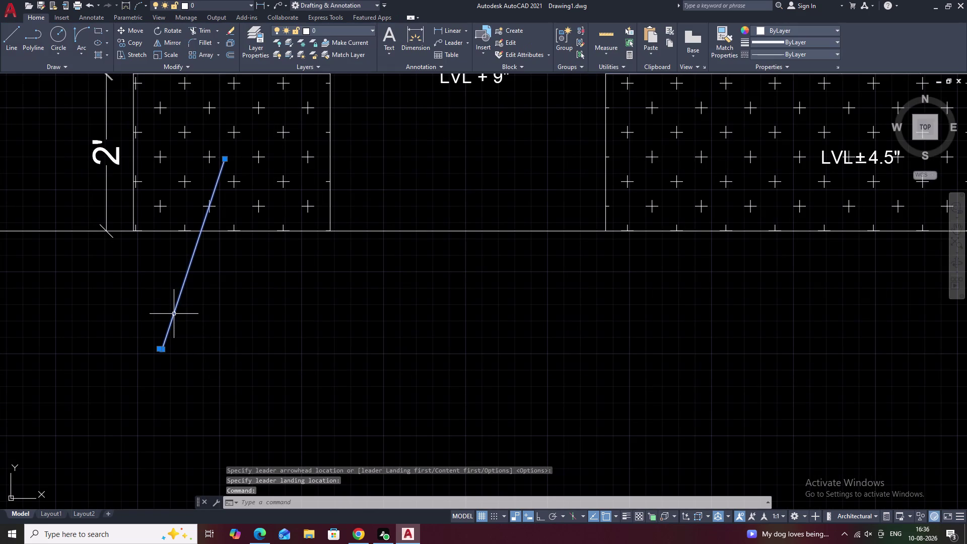
text(E)
key(space)
Place a new multileader from the hatched base to below it and begin typing LVL.
click(447, 42)
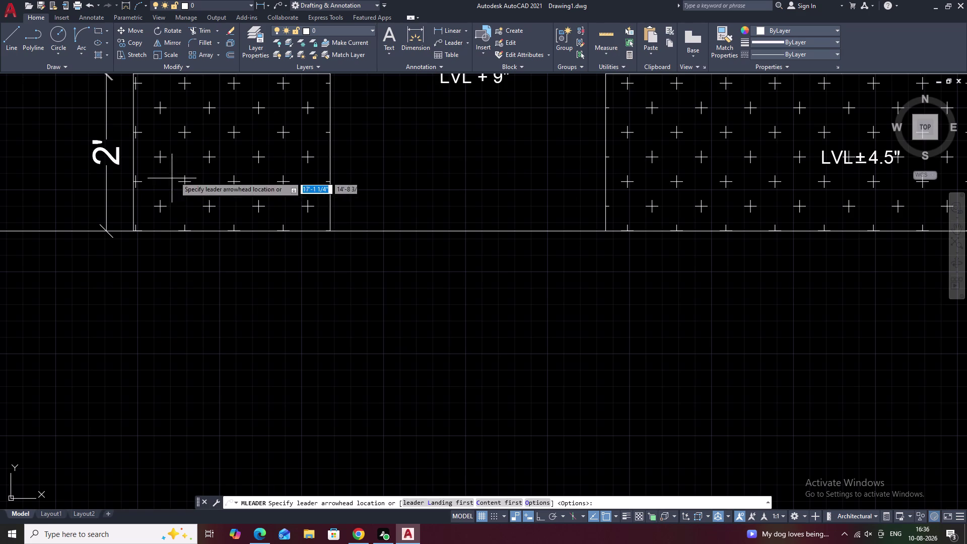
click(234, 134)
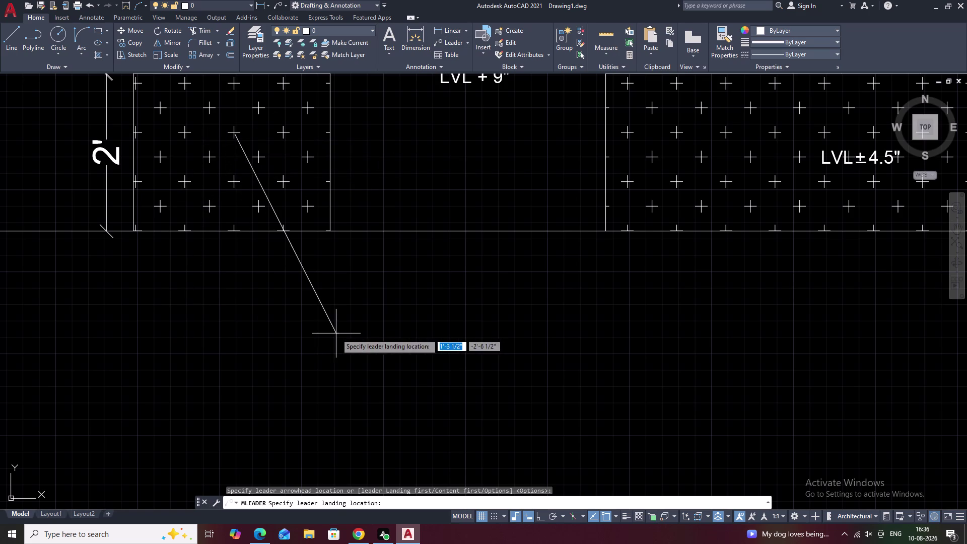
click(239, 345)
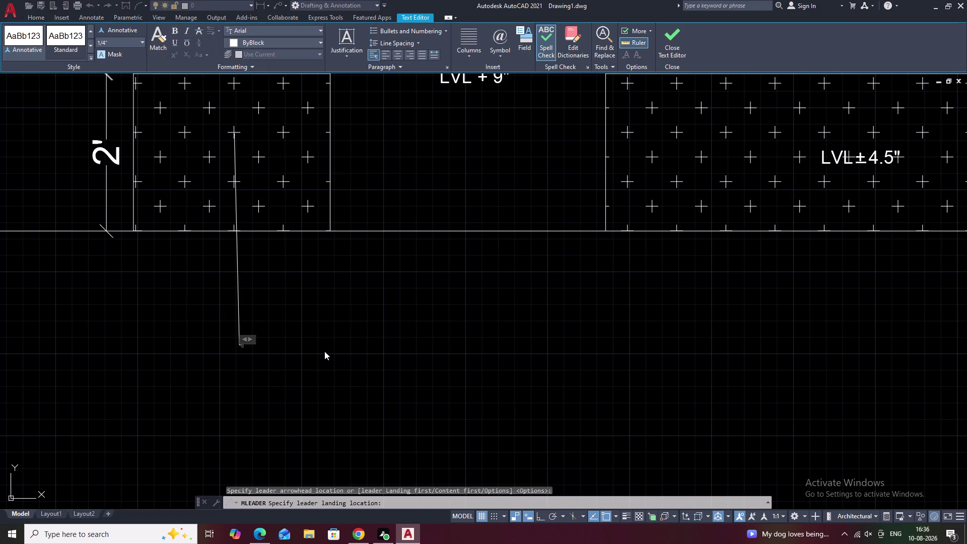
text(L)
text(V)
key(l)
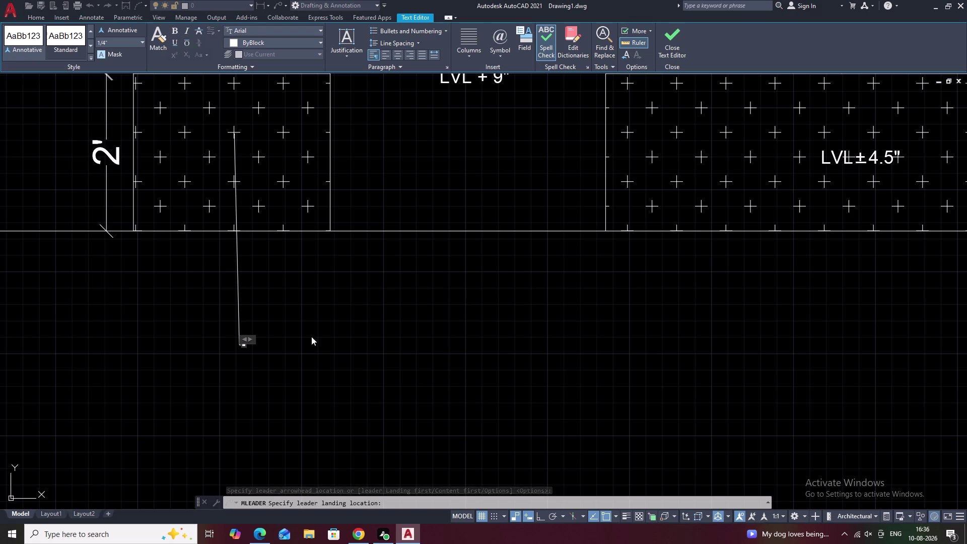
Complete the label text as LVL + 4.5" and close the text editor.
scroll(up, 3)
scroll(up, 3)
middle_drag(265, 380, 316, 325)
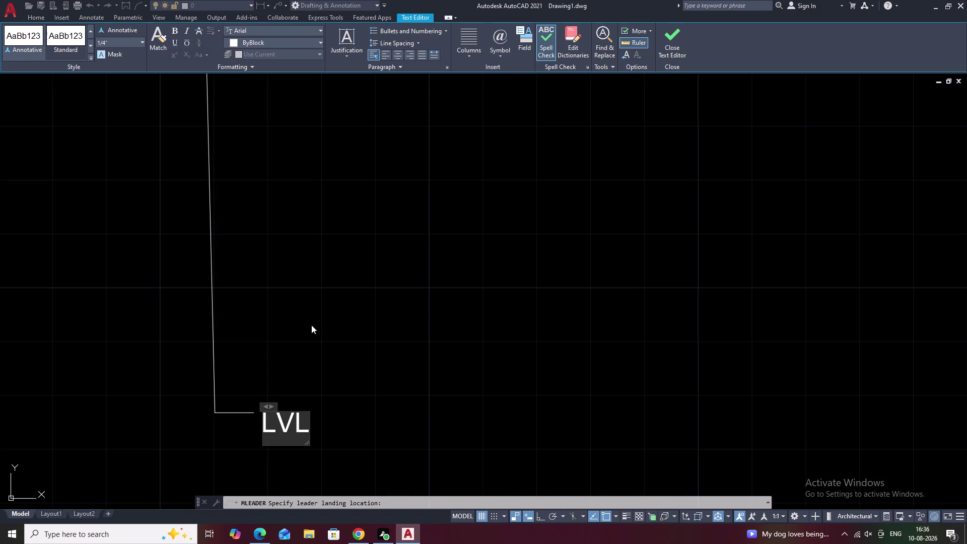
key(space)
key(plus)
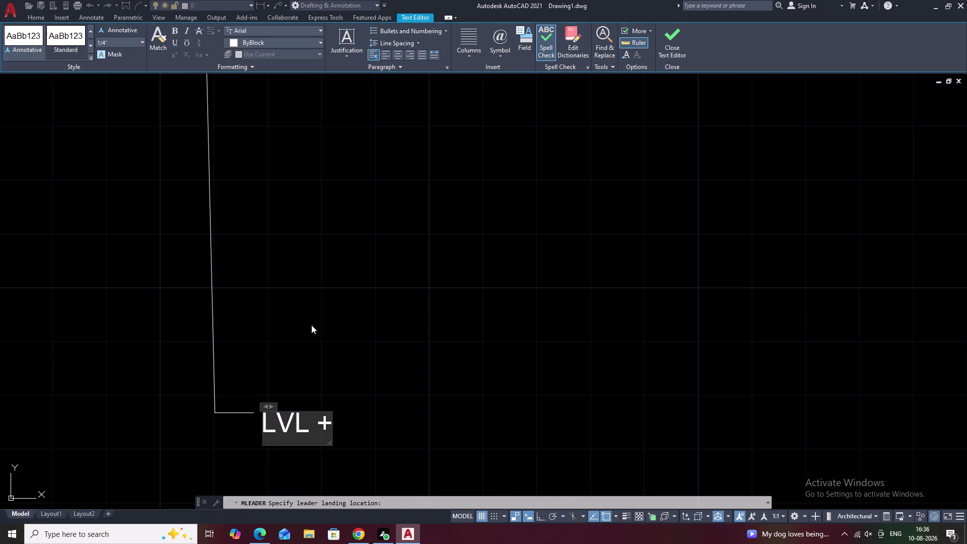
key(space)
key(4)
key(period)
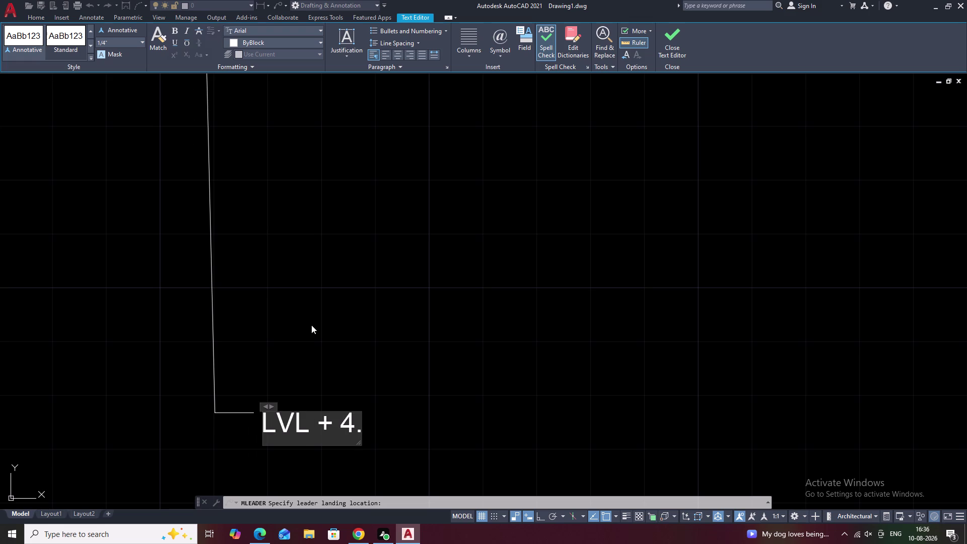
key(5)
key(shift+quotedbl)
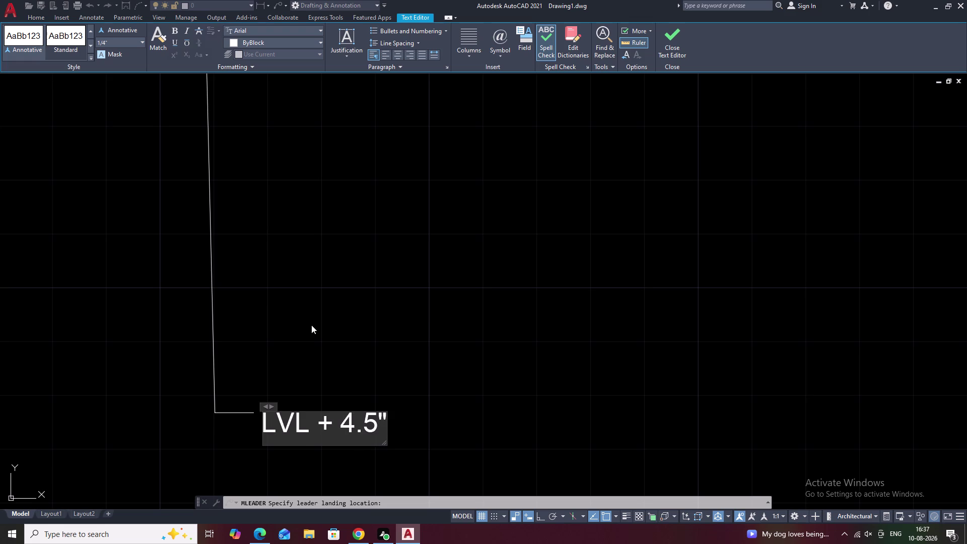
click(387, 316)
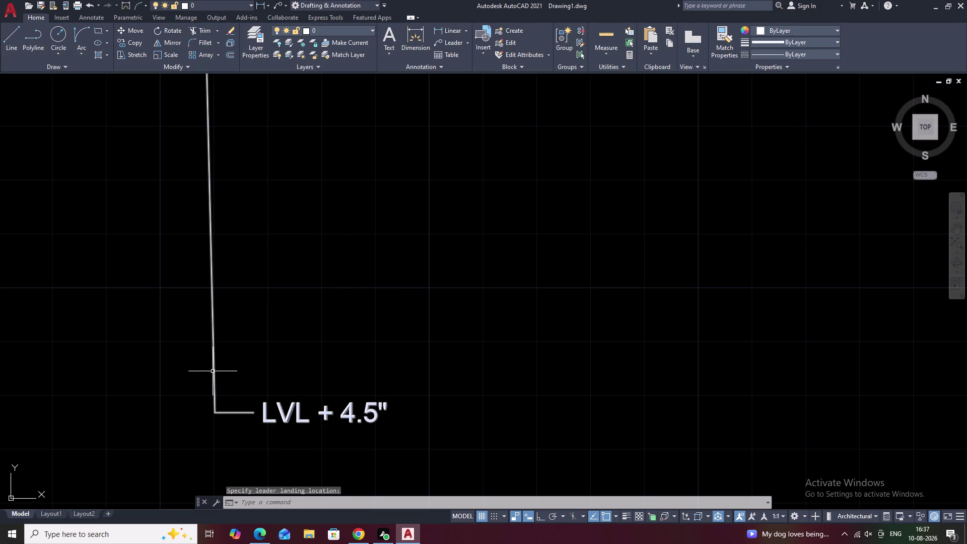
Set the LVL + 4.5" multileader's arrowhead size to 2 and text height to 2.
click(212, 371)
text(PR)
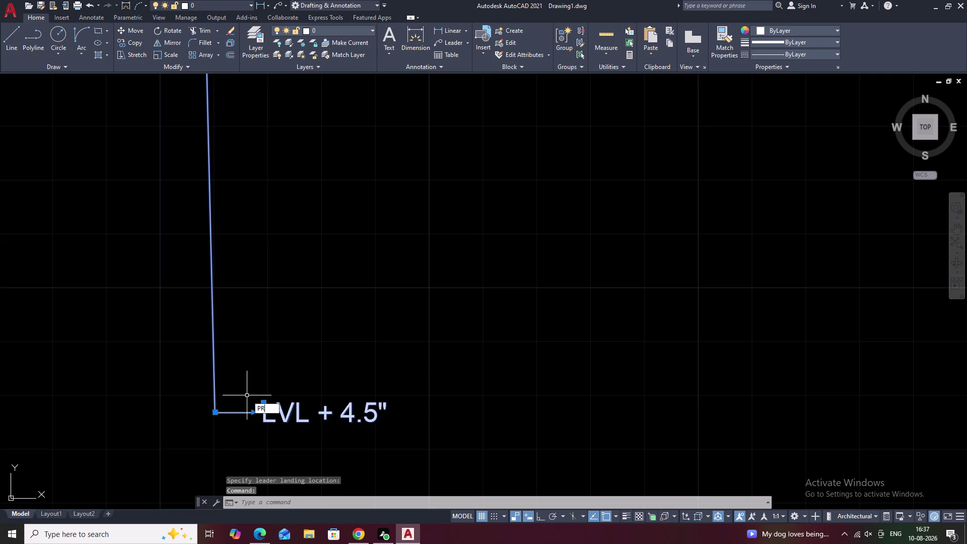
key(space)
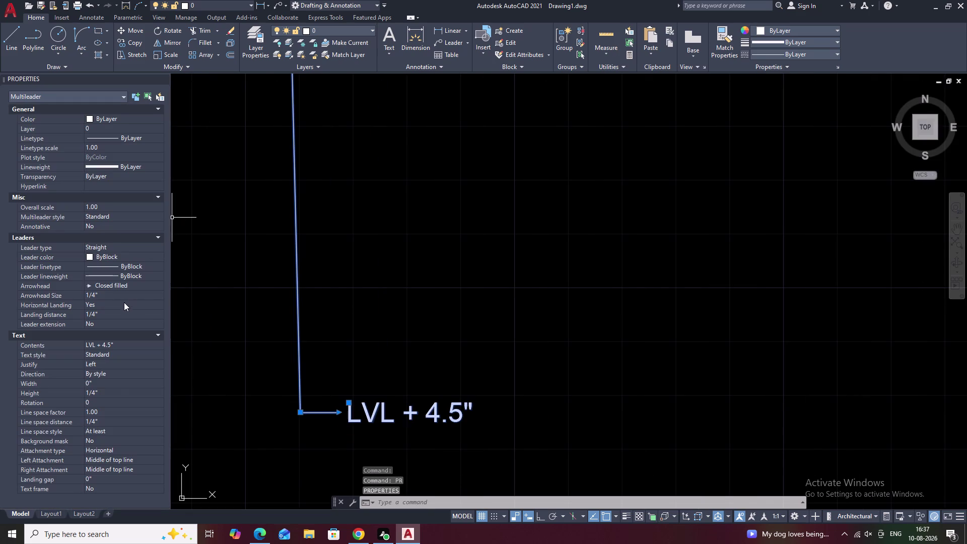
drag(122, 294, 75, 296)
click(74, 295)
key(BackSpace)
key(2)
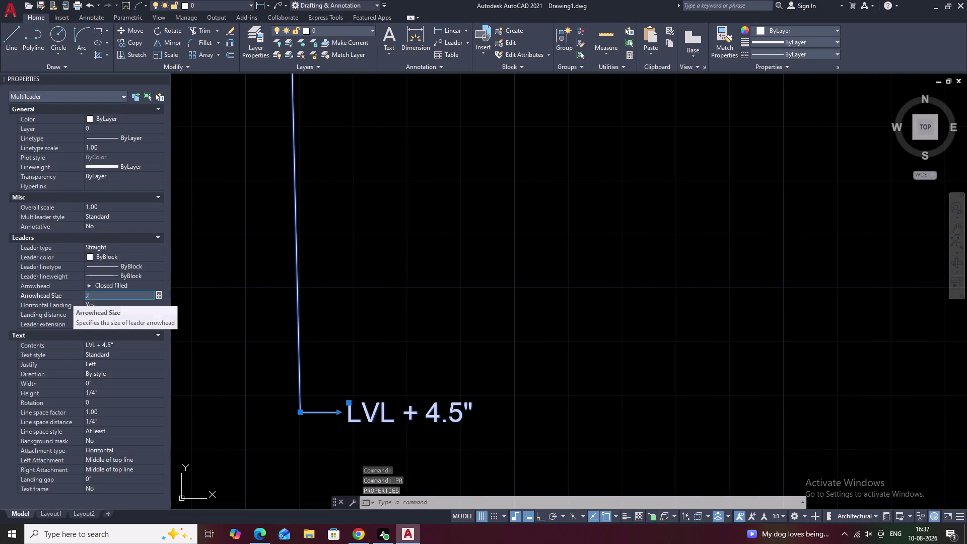
click(109, 391)
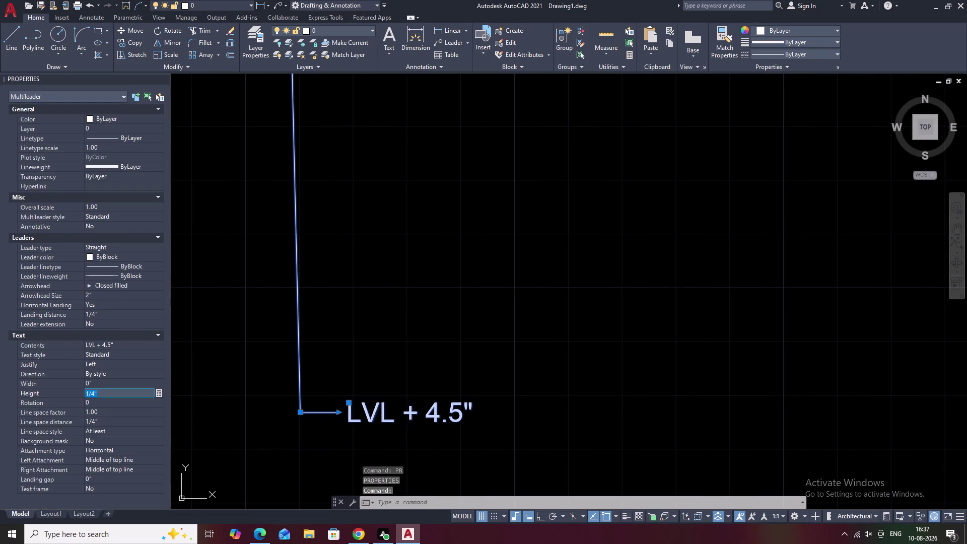
key(BackSpace)
key(2)
click(198, 355)
key(Escape)
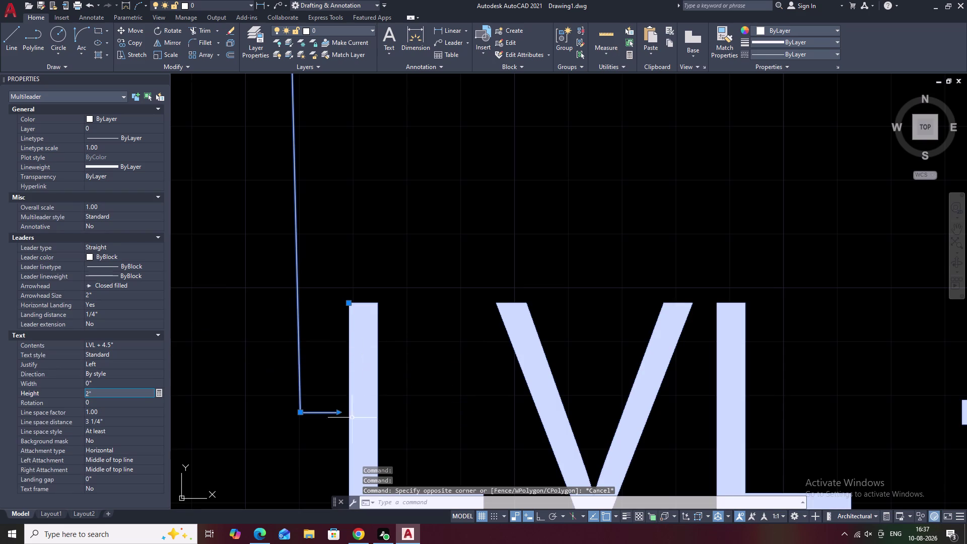
Pan around the resized label, cancel an accidental stretch, and view the whole drawing.
click(340, 411)
scroll(down, 3)
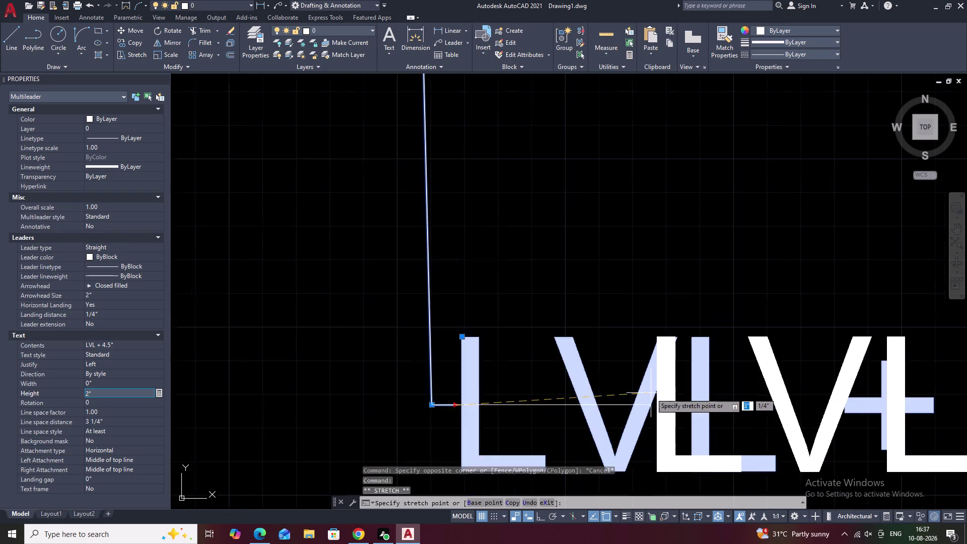
scroll(down, 3)
middle_drag(655, 393, 245, 445)
middle_click(373, 440)
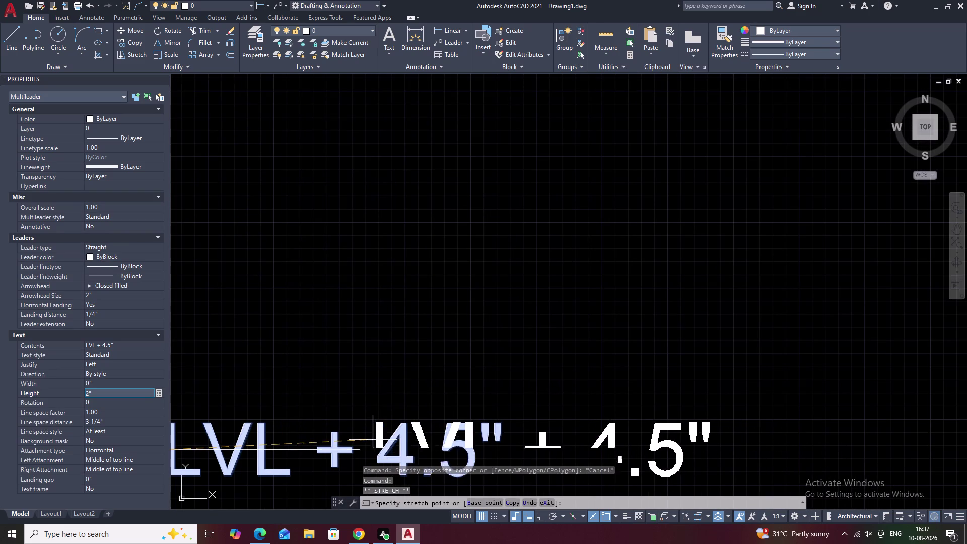
click(373, 440)
scroll(down, 3)
middle_drag(420, 382, 403, 405)
key(Escape)
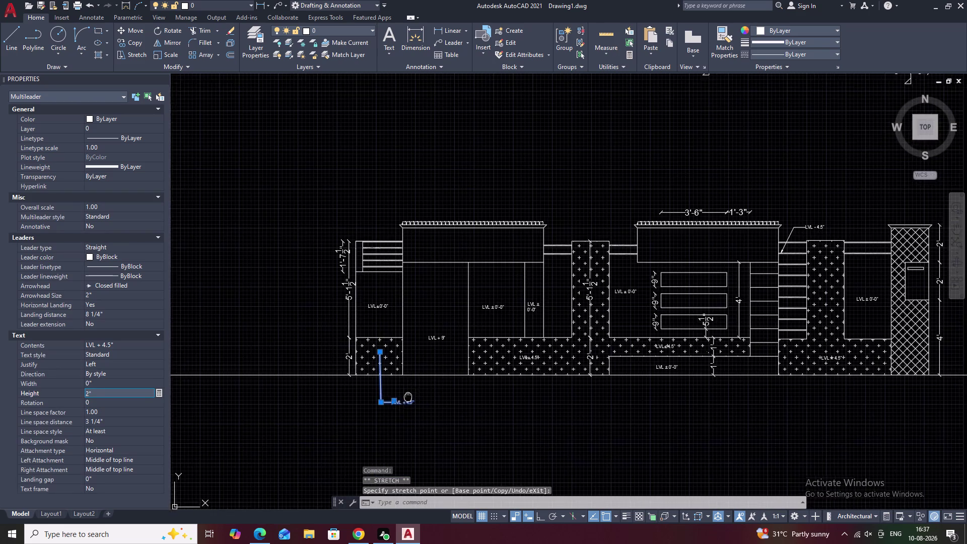
scroll(down, 3)
middle_drag(440, 420, 357, 437)
scroll(up, 3)
middle_click(395, 438)
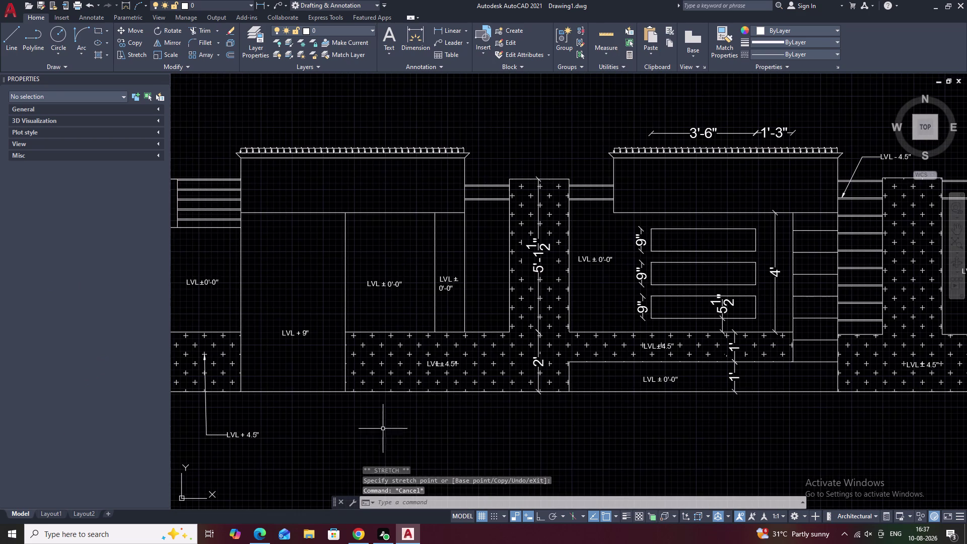
click(162, 78)
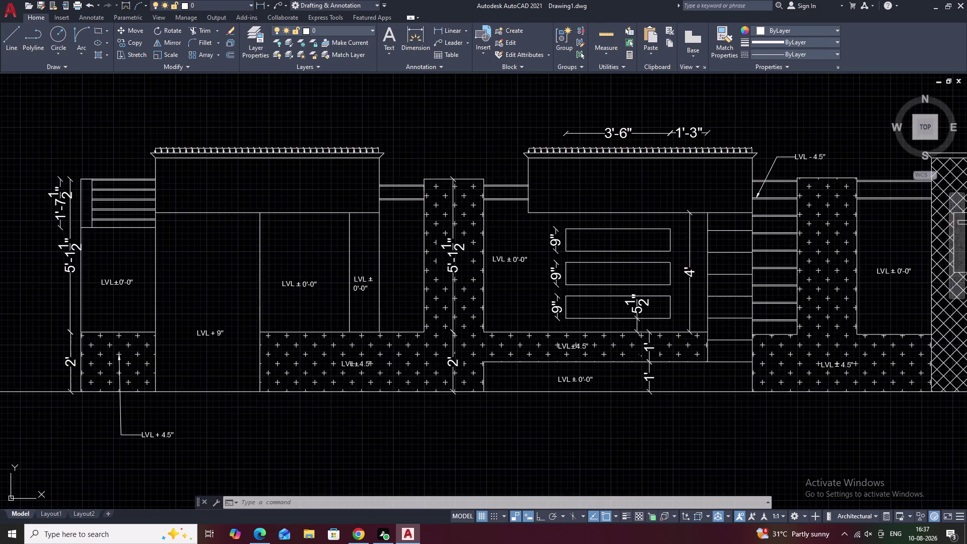
scroll(down, 3)
middle_drag(361, 163, 300, 258)
middle_drag(364, 151, 360, 184)
middle_drag(402, 203, 387, 236)
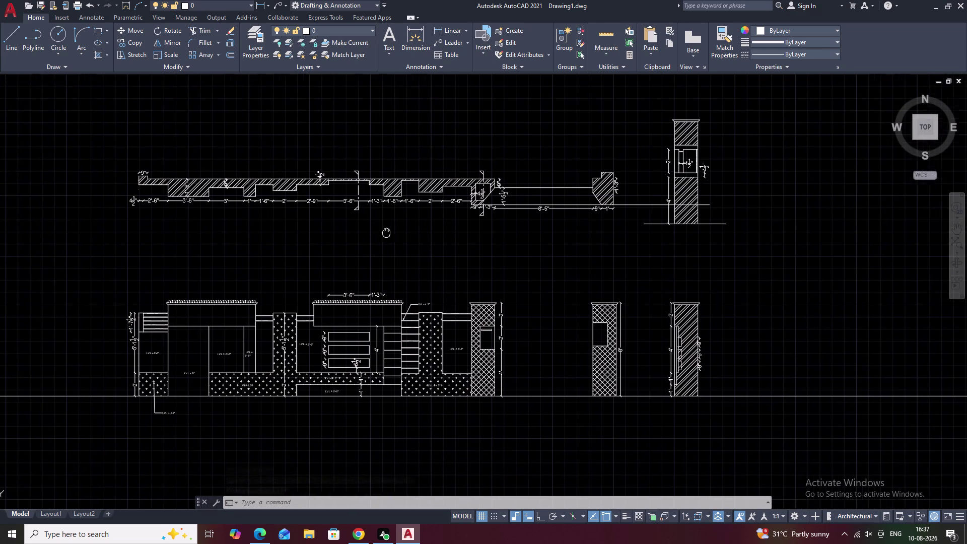
middle_drag(387, 242, 393, 242)
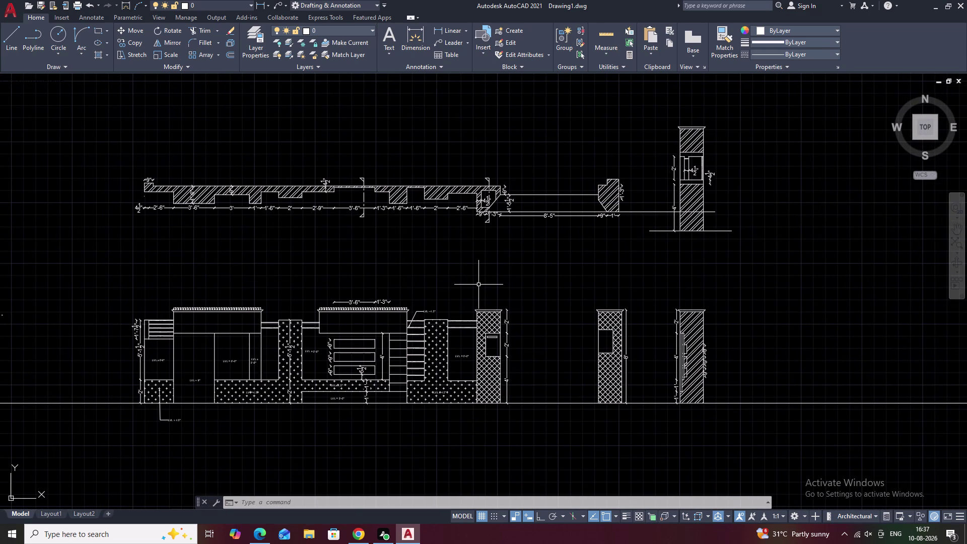
Select the two stray objects left of the elevation and erase them.
key(Escape)
key(Escape)
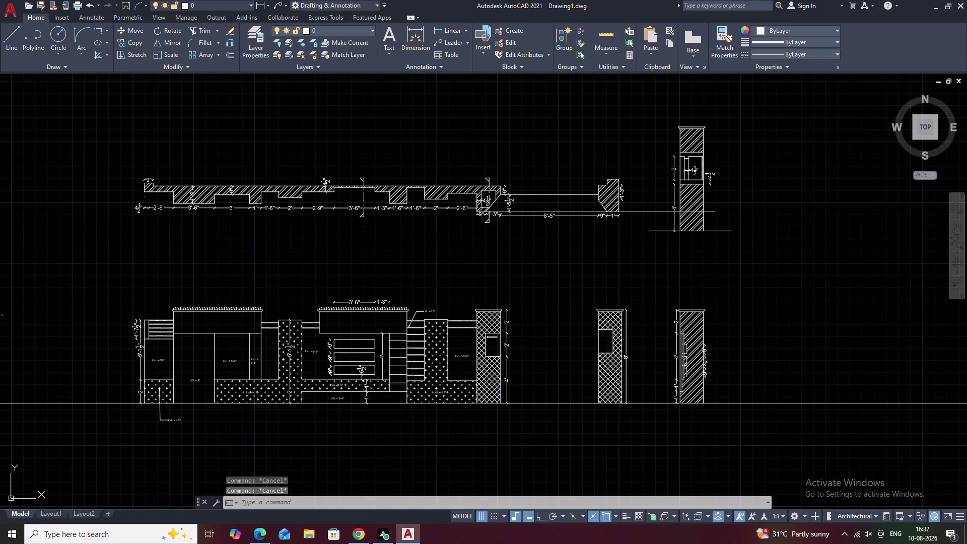
key(Escape)
middle_drag(391, 265, 393, 267)
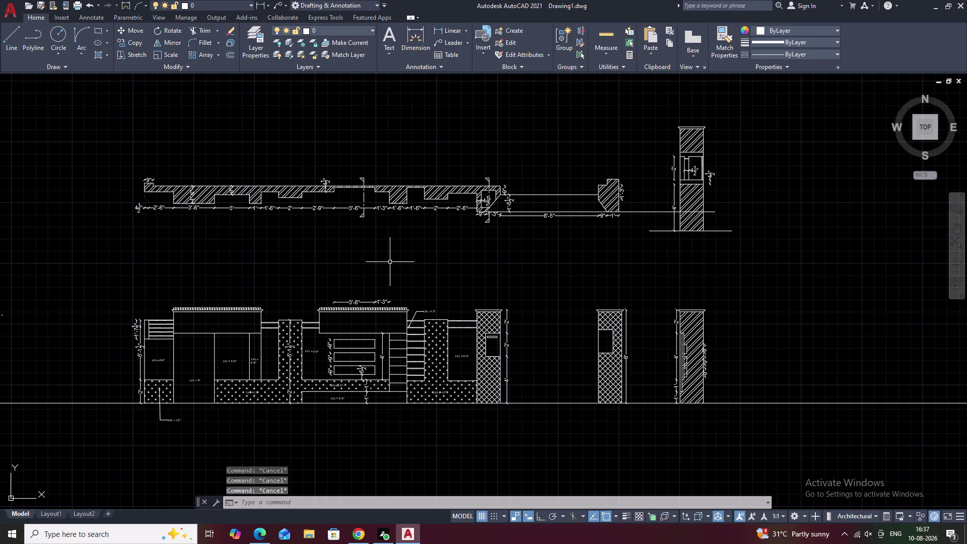
middle_drag(393, 267, 439, 293)
scroll(up, 3)
middle_drag(408, 320, 485, 264)
scroll(down, 3)
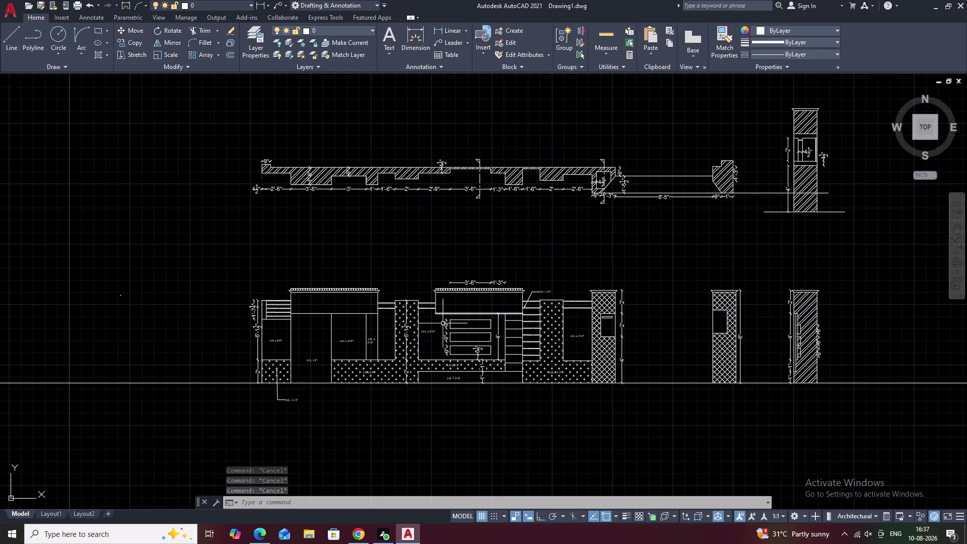
scroll(up, 3)
drag(137, 251, 185, 342)
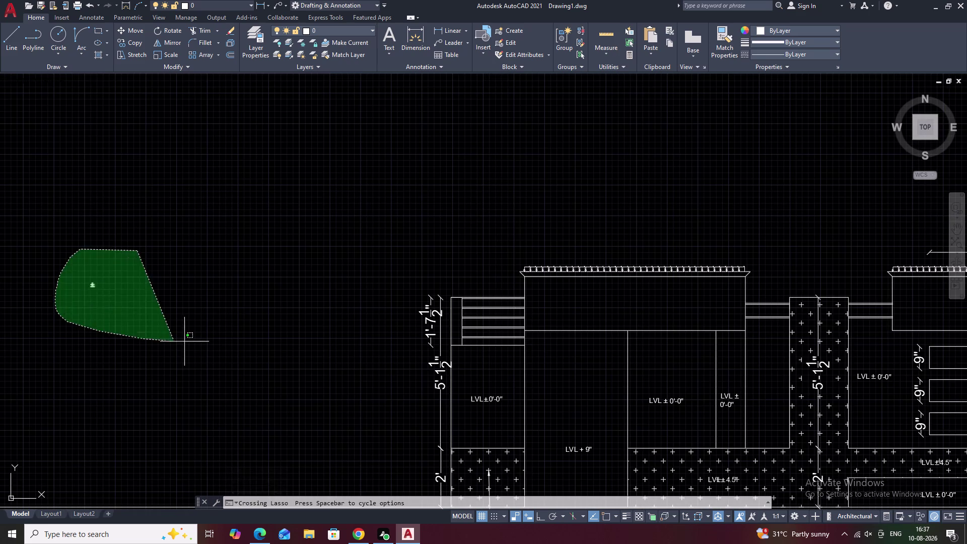
drag(185, 342, 186, 342)
text(E)
key(space)
Pan and zoom across the plan and elevation to inspect the top section strip.
scroll(down, 3)
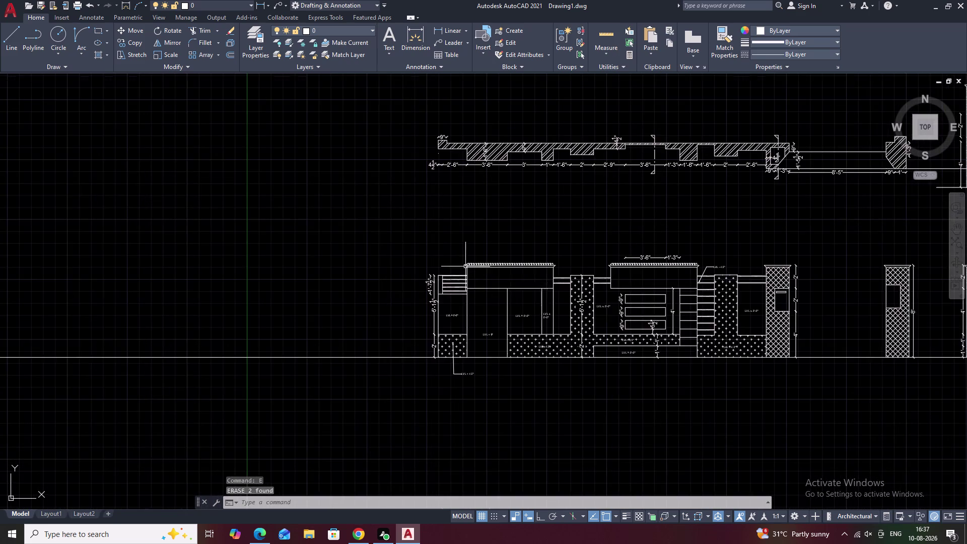
middle_drag(601, 285, 417, 328)
middle_drag(653, 312, 628, 323)
key(Escape)
middle_drag(572, 313, 506, 307)
middle_drag(508, 307, 536, 307)
scroll(up, 3)
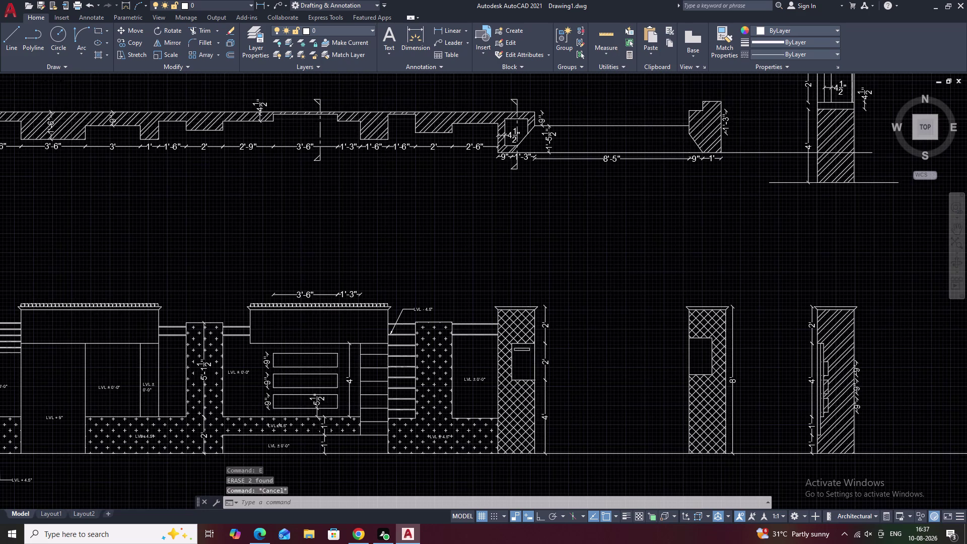
scroll(up, 3)
scroll(up, 3)
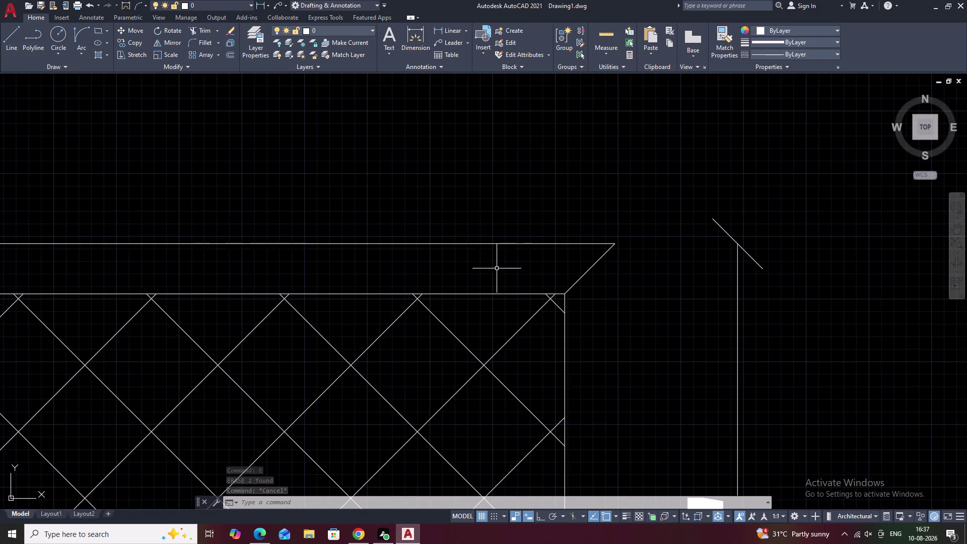
scroll(down, 3)
scroll(down, 3)
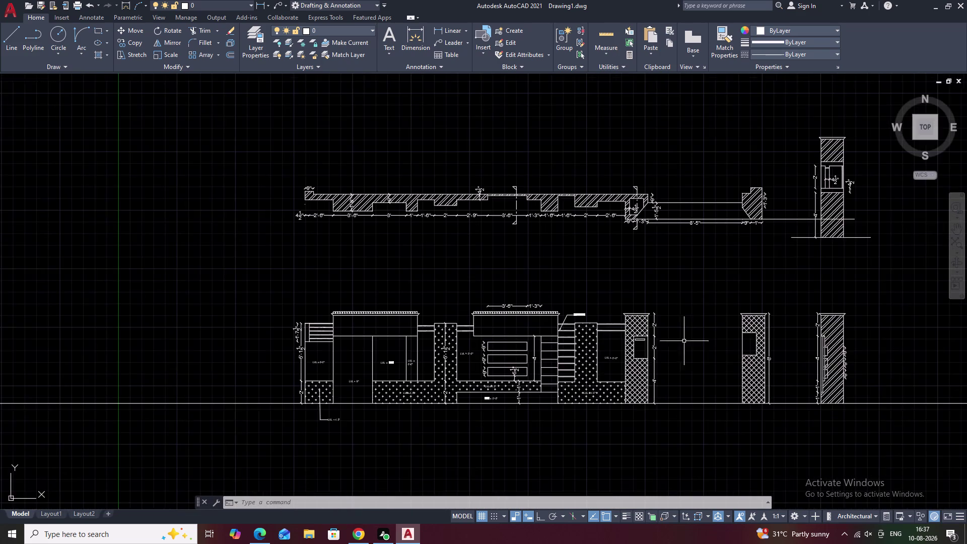
middle_drag(689, 346, 638, 332)
middle_drag(631, 313, 614, 342)
middle_drag(614, 337, 609, 336)
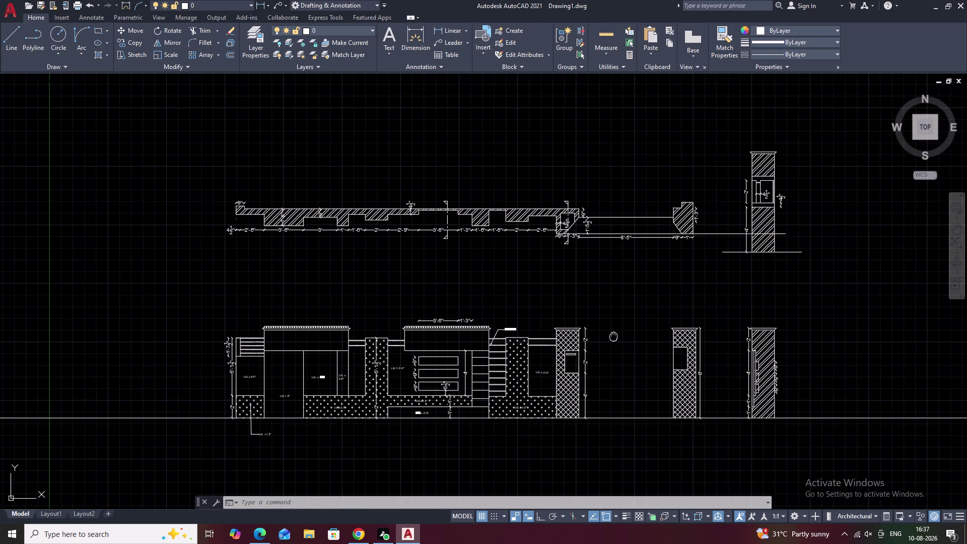
middle_drag(609, 336, 551, 340)
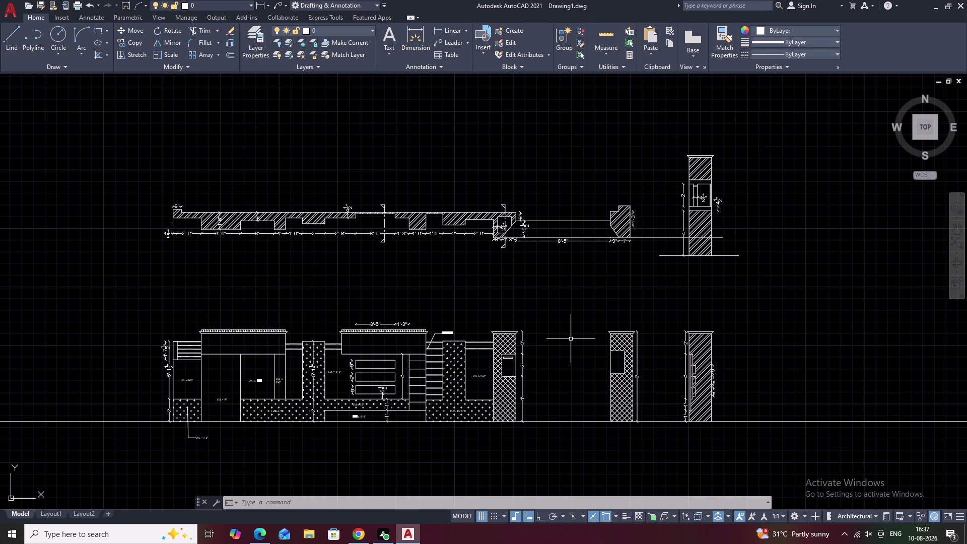
scroll(up, 3)
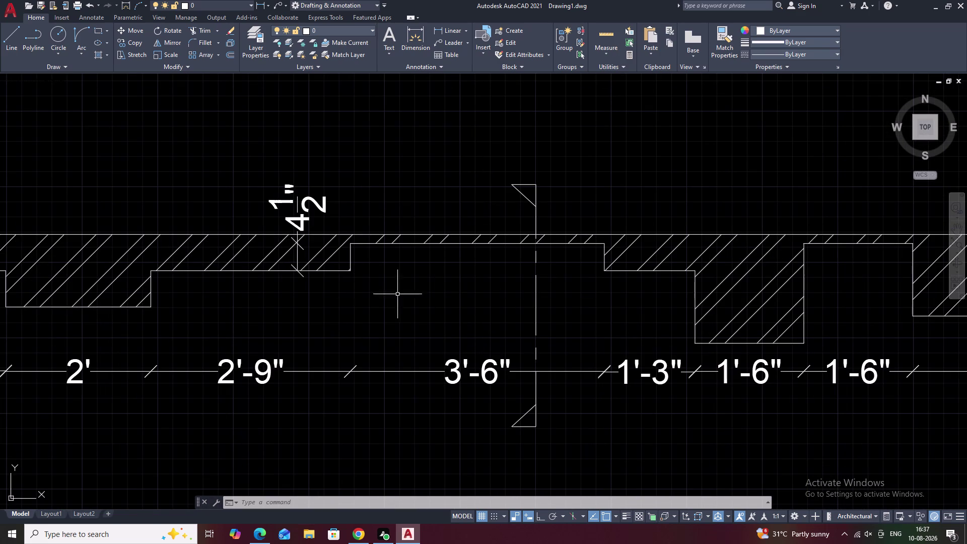
scroll(up, 3)
scroll(down, 3)
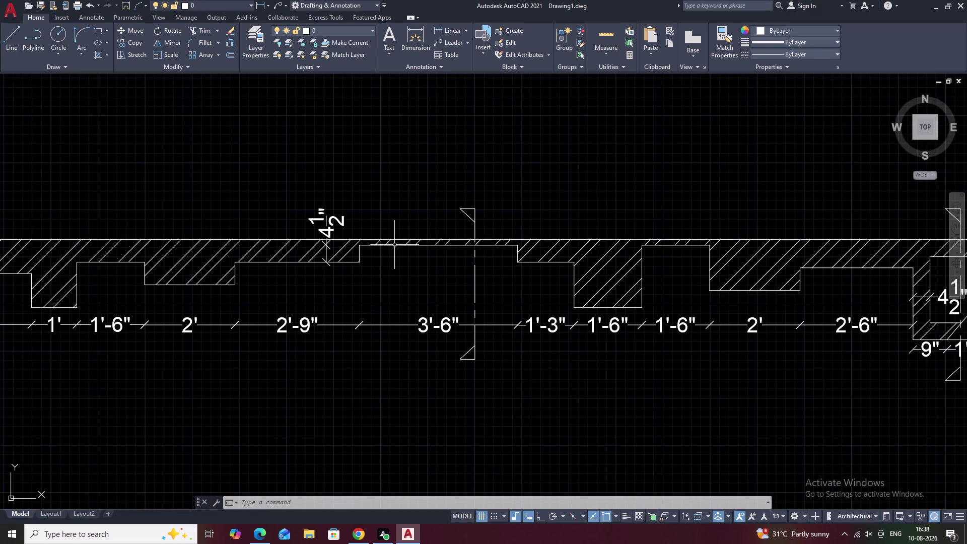
scroll(down, 3)
middle_drag(694, 262, 606, 278)
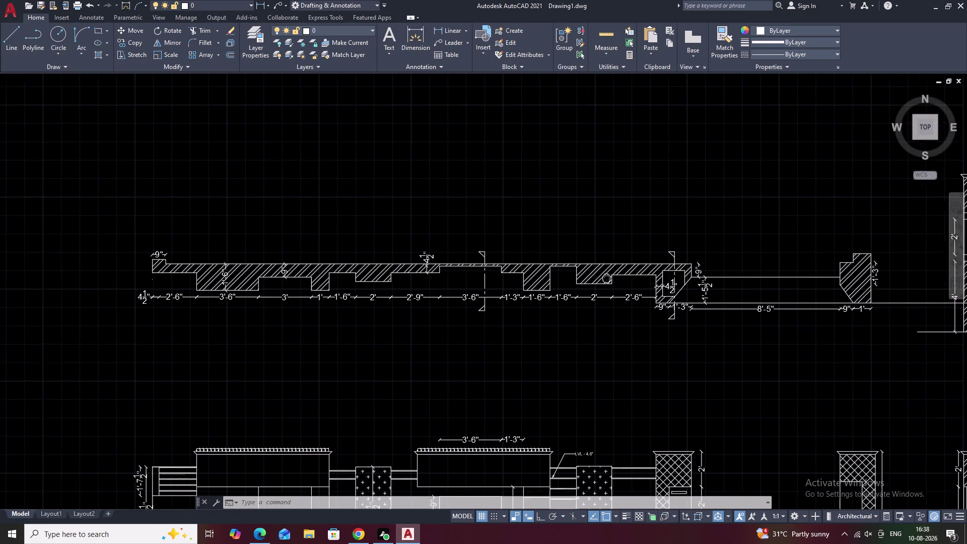
scroll(up, 3)
scroll(up, 3)
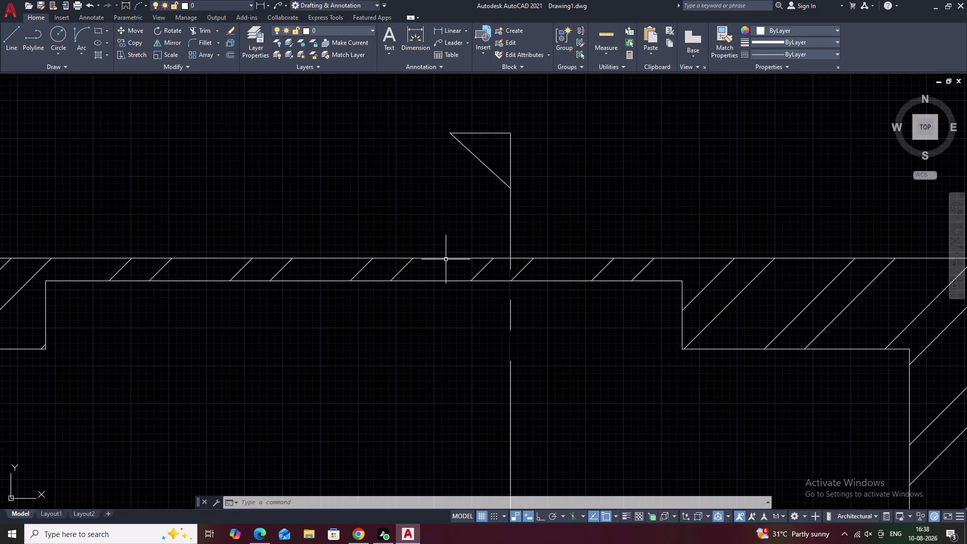
text(0)
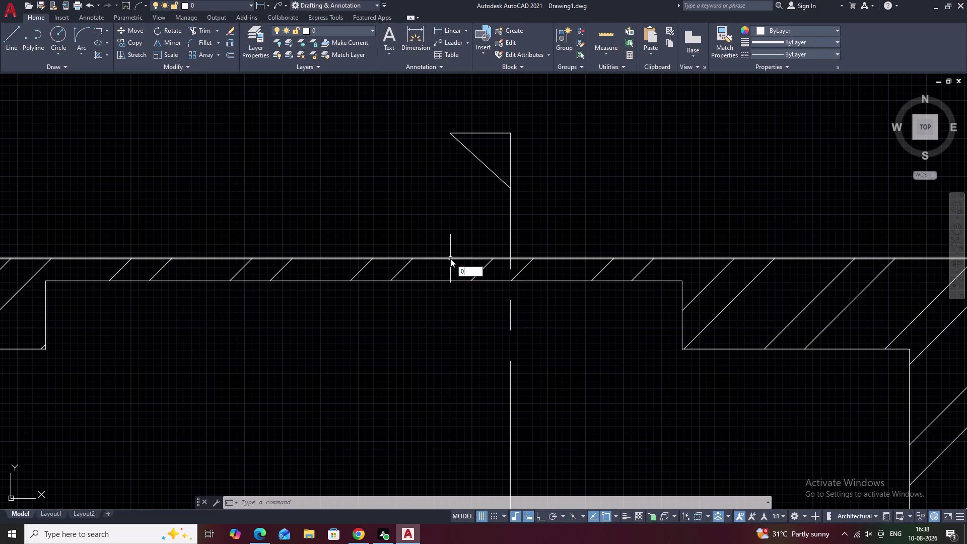
key(space)
key(Escape)
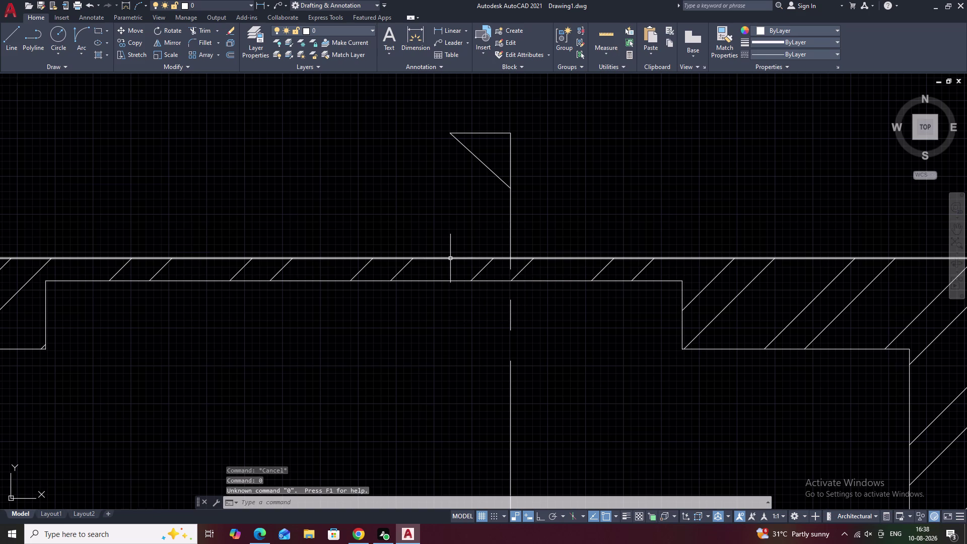
text(O)
key(space)
text(4.5)
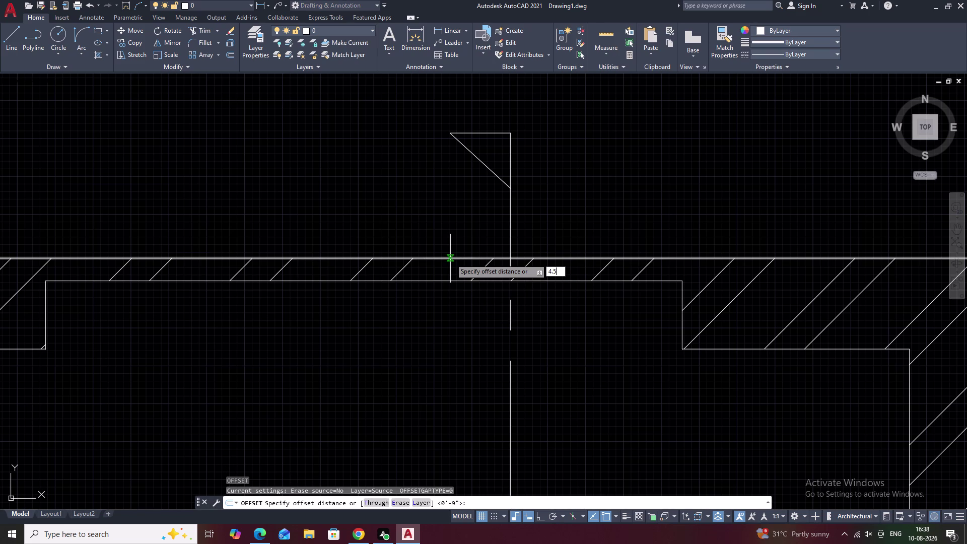
key(space)
click(431, 257)
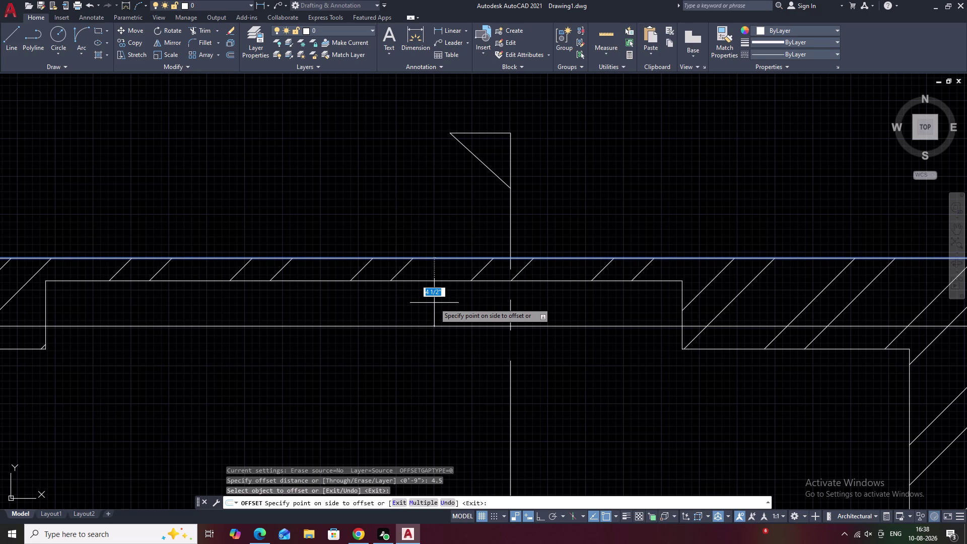
click(434, 303)
scroll(down, 3)
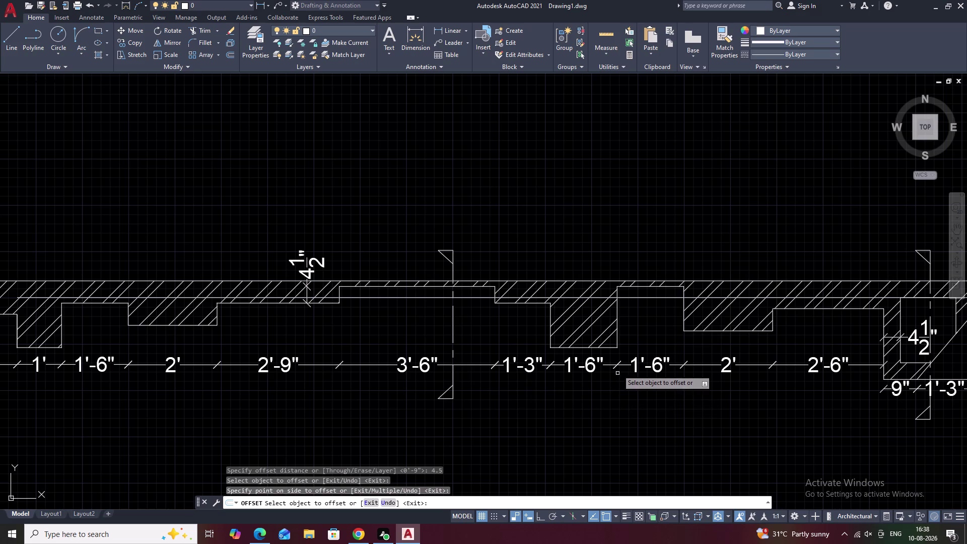
key(ctrl+z)
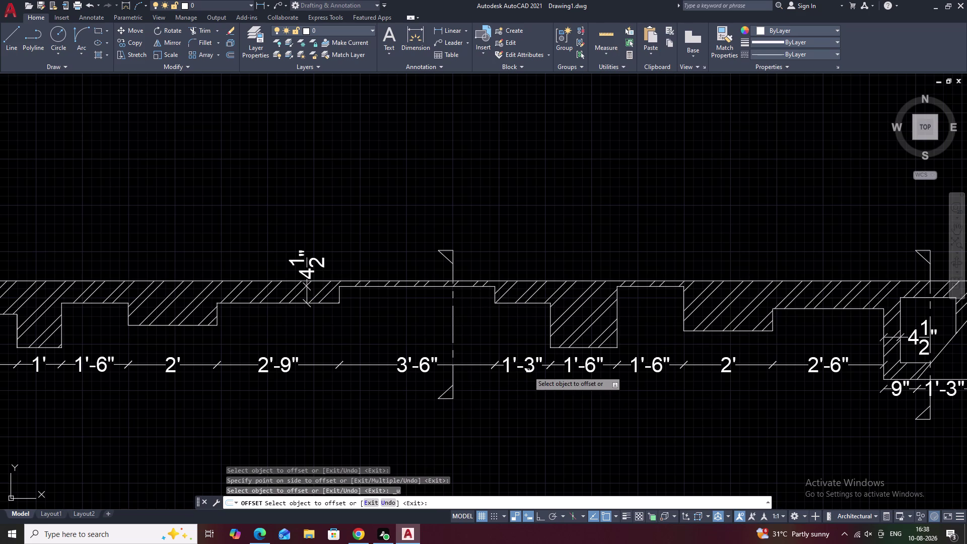
scroll(down, 3)
middle_drag(556, 359, 541, 322)
key(Escape)
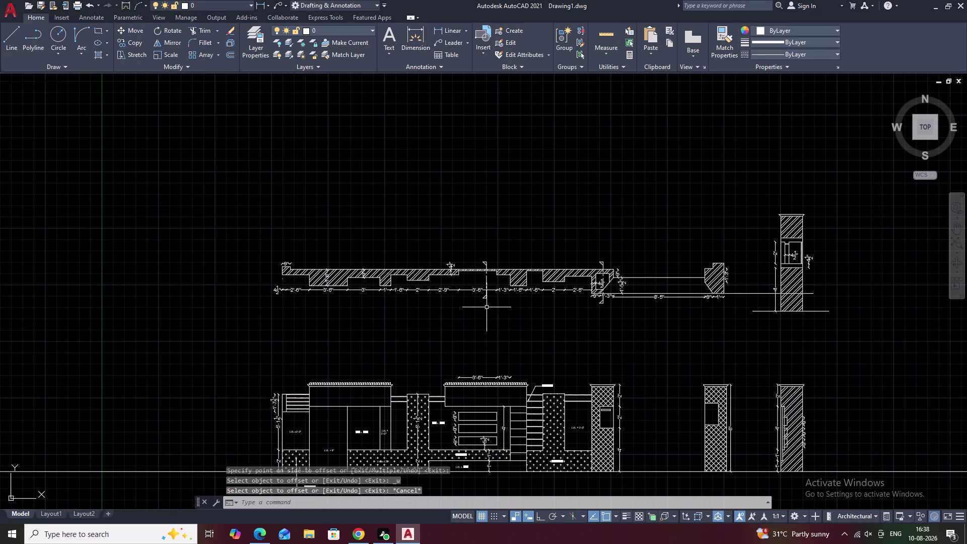
scroll(up, 3)
scroll(up, 3)
middle_drag(501, 261, 420, 288)
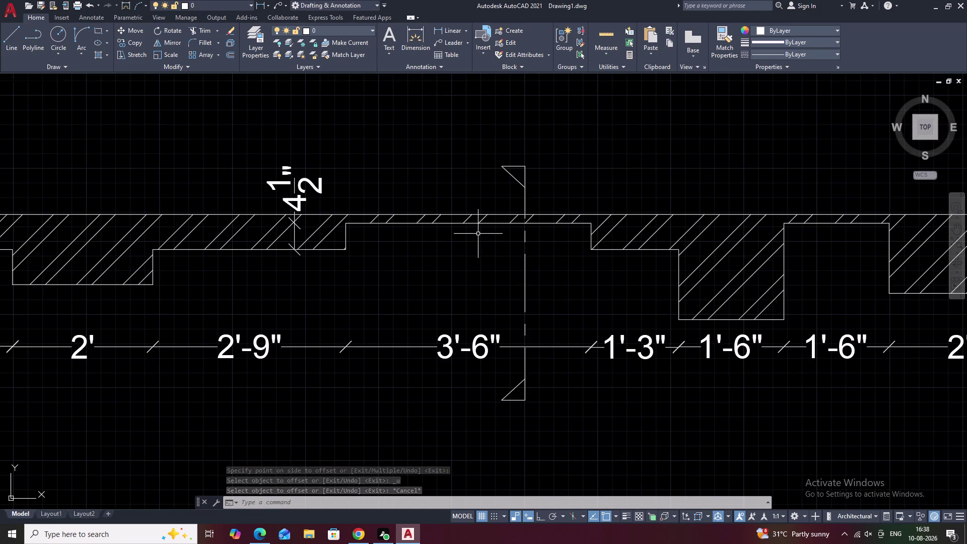
Cancel the offset and erase the inner line across the 3'-6" opening.
text(O)
key(space)
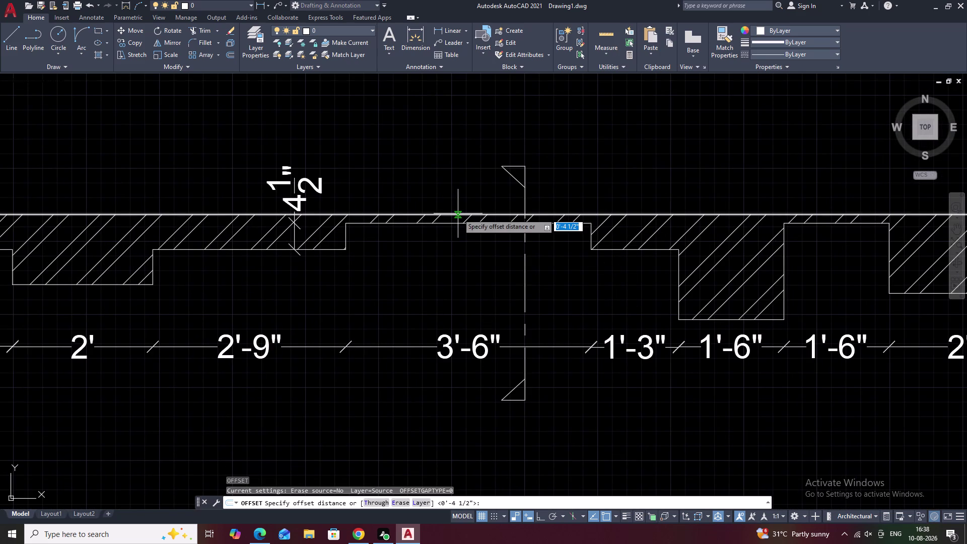
key(Escape)
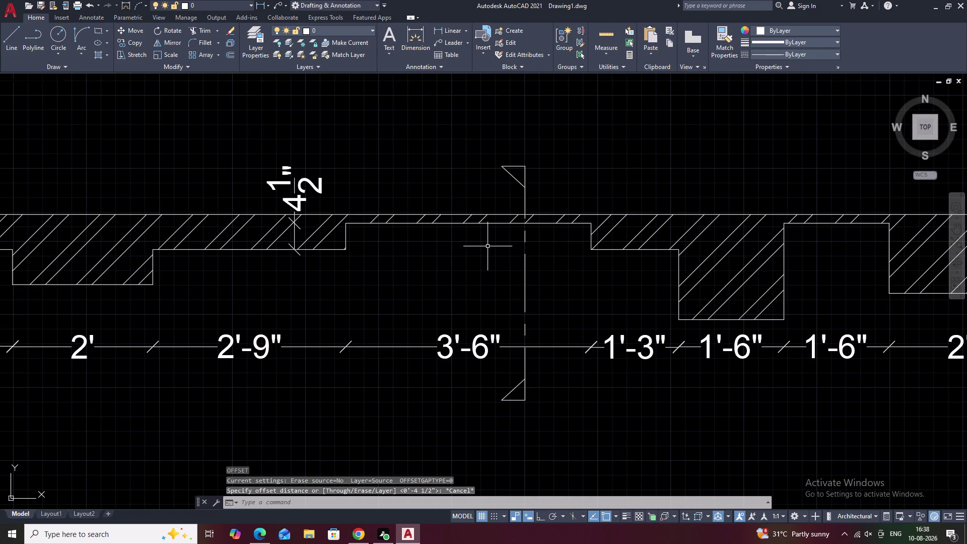
scroll(up, 3)
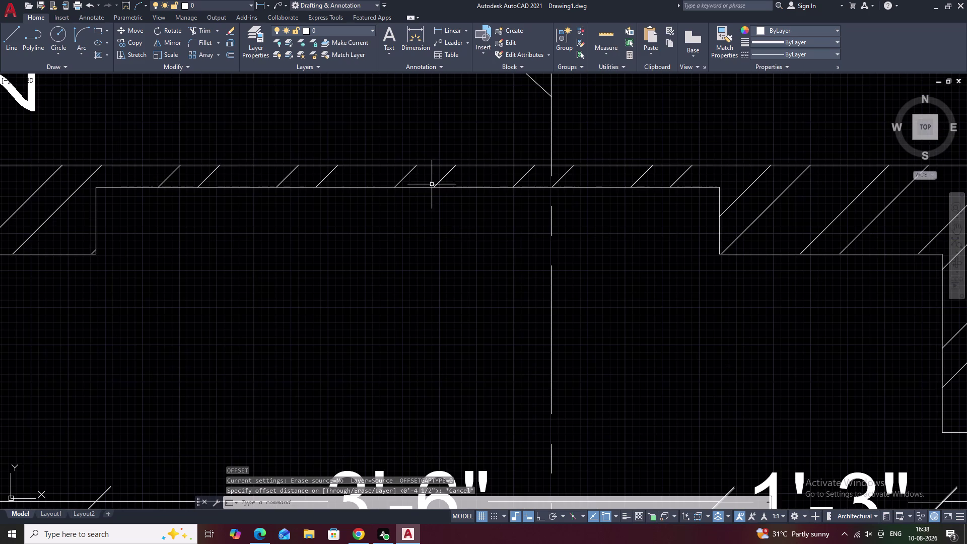
click(430, 188)
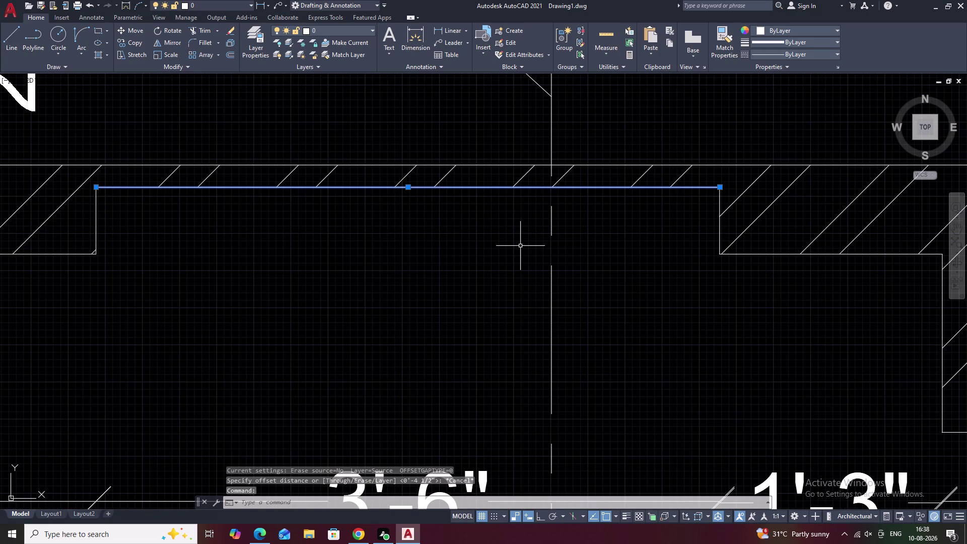
text(E)
key(space)
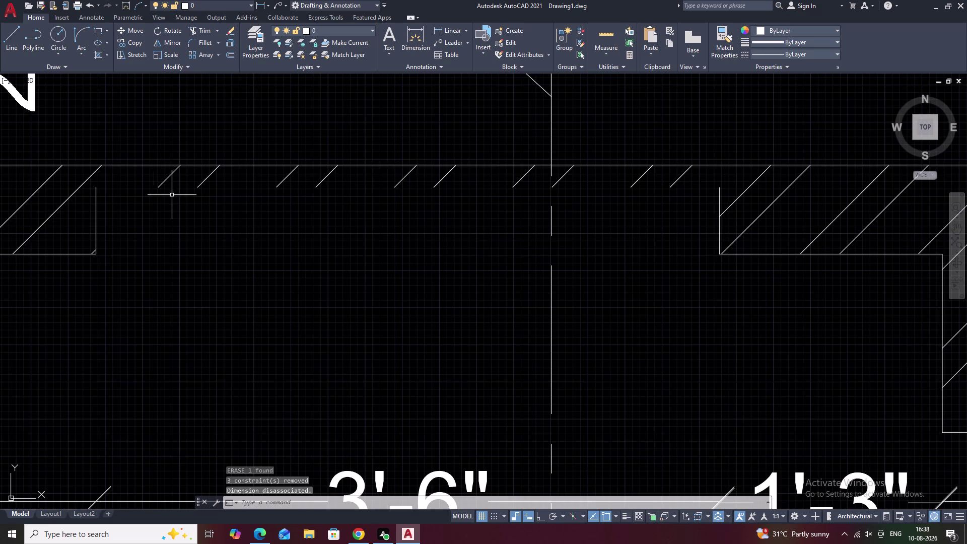
Extend the left and right notch edges up to the wall's top line.
text(EX)
key(space)
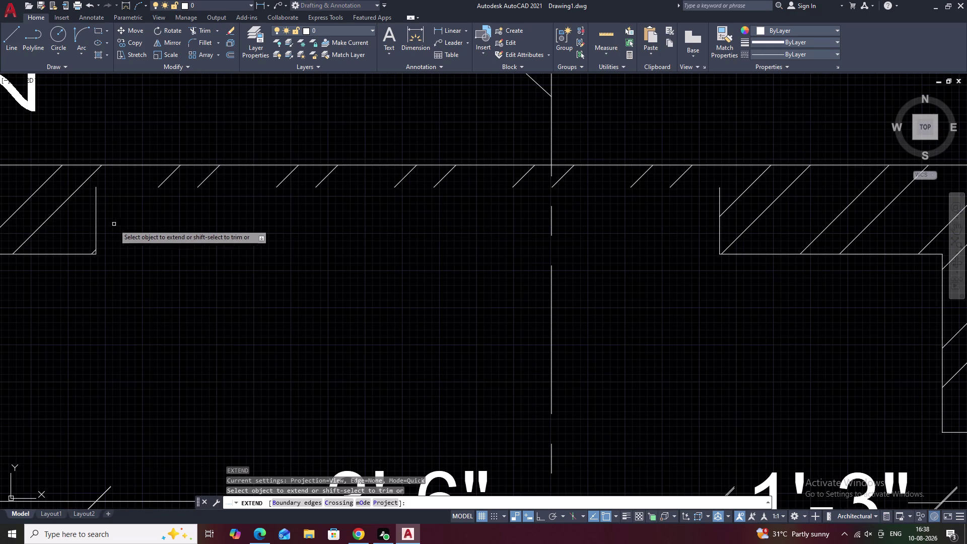
click(95, 214)
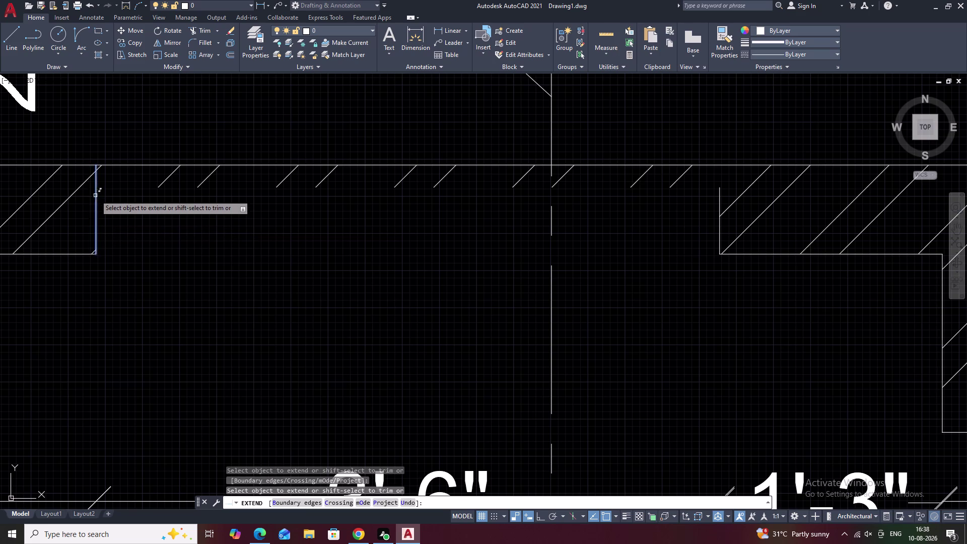
click(94, 189)
click(105, 200)
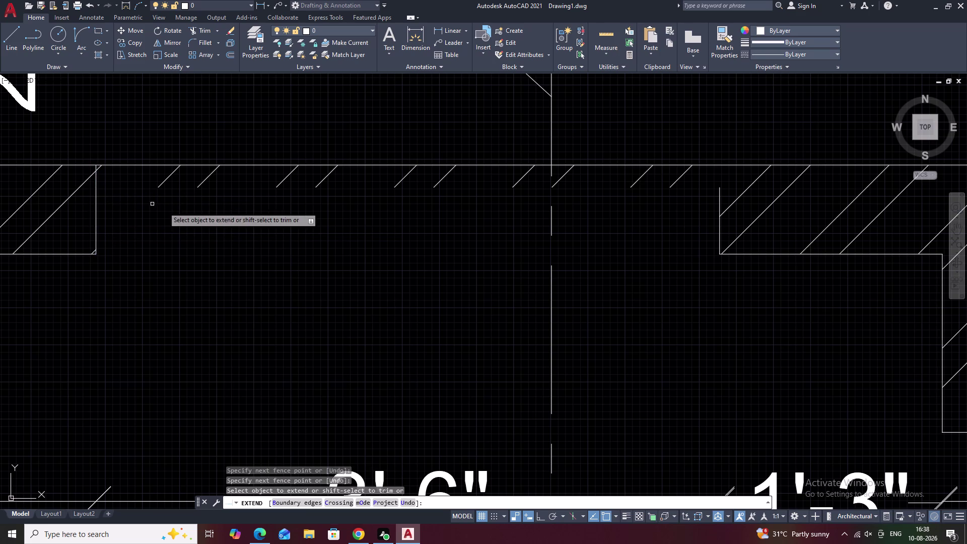
click(720, 199)
key(Escape)
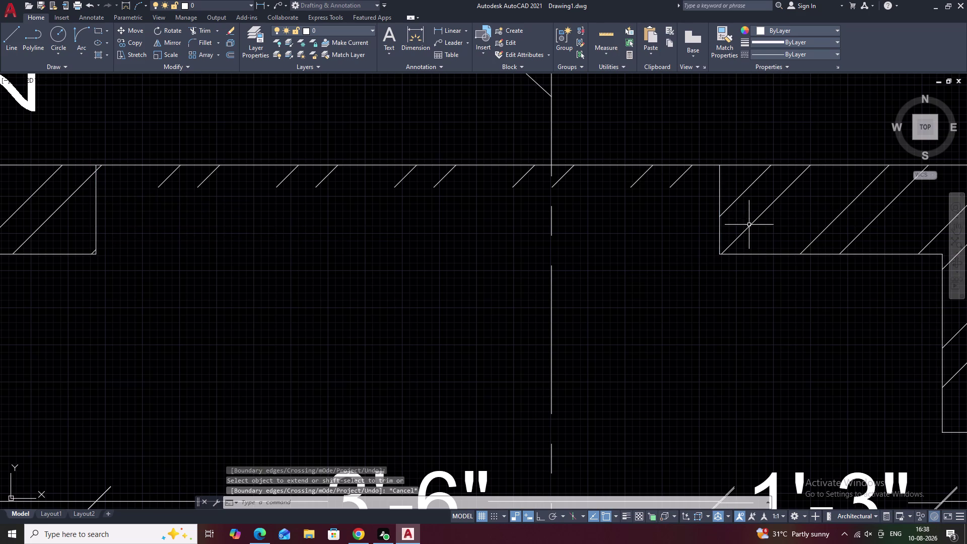
text(BR)
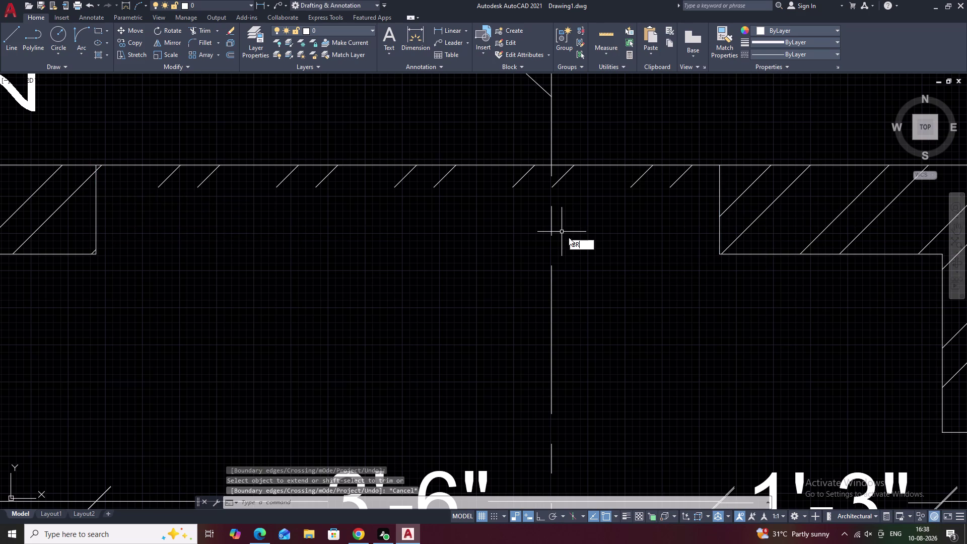
click(612, 272)
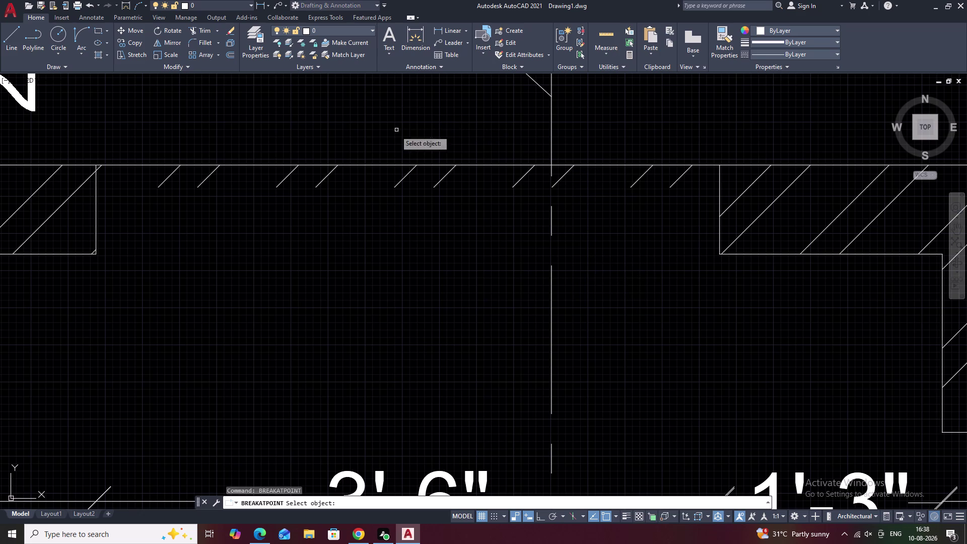
Break the wall's top line above the right and left edges of the 3'-6" opening.
click(390, 164)
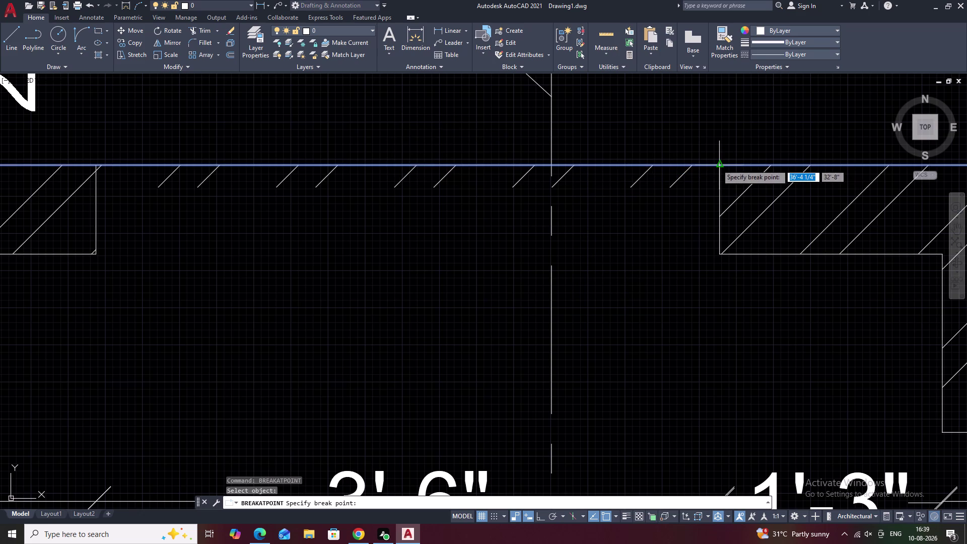
click(717, 164)
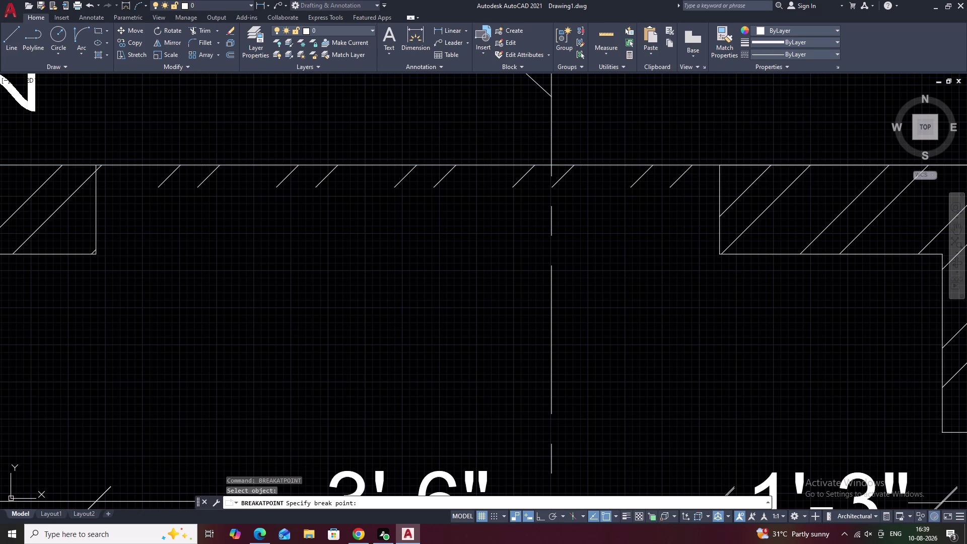
key(space)
click(141, 166)
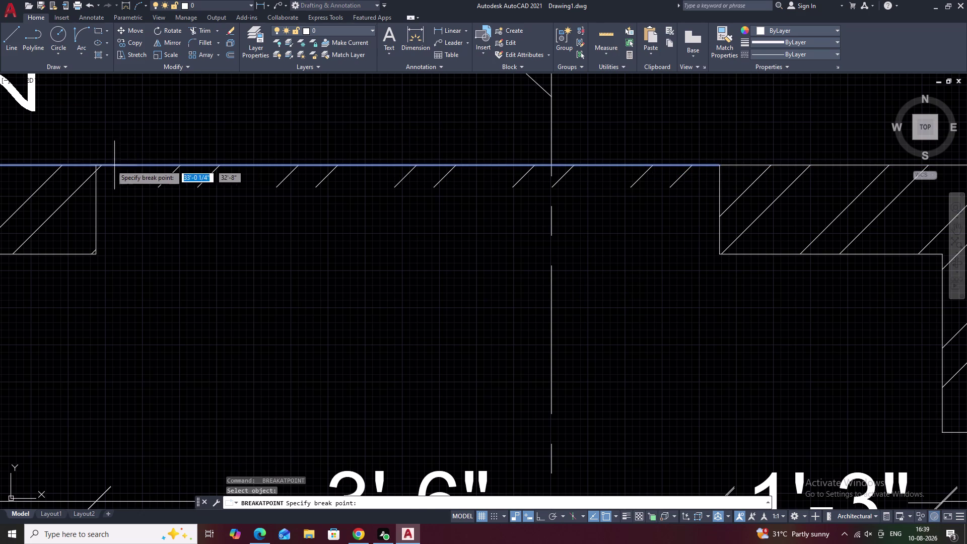
click(94, 167)
key(Escape)
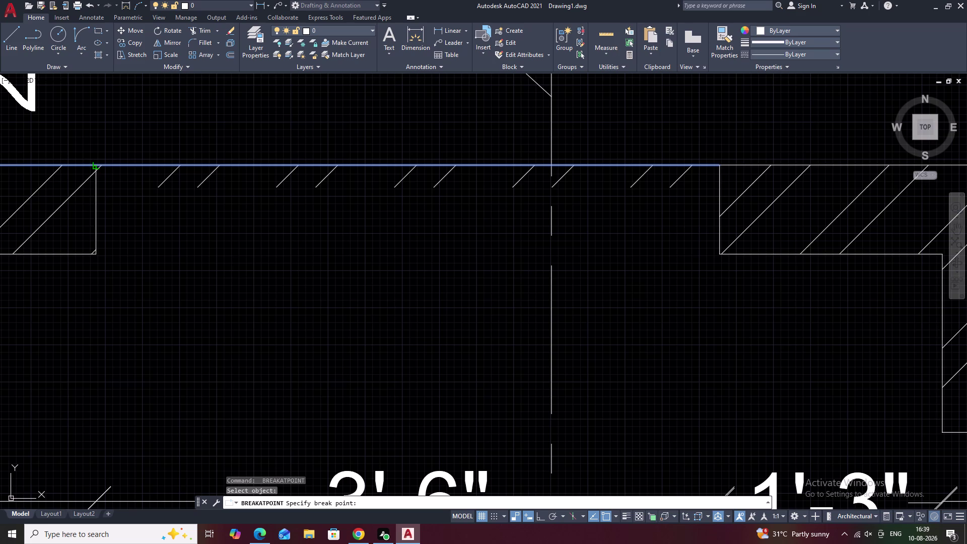
key(Escape)
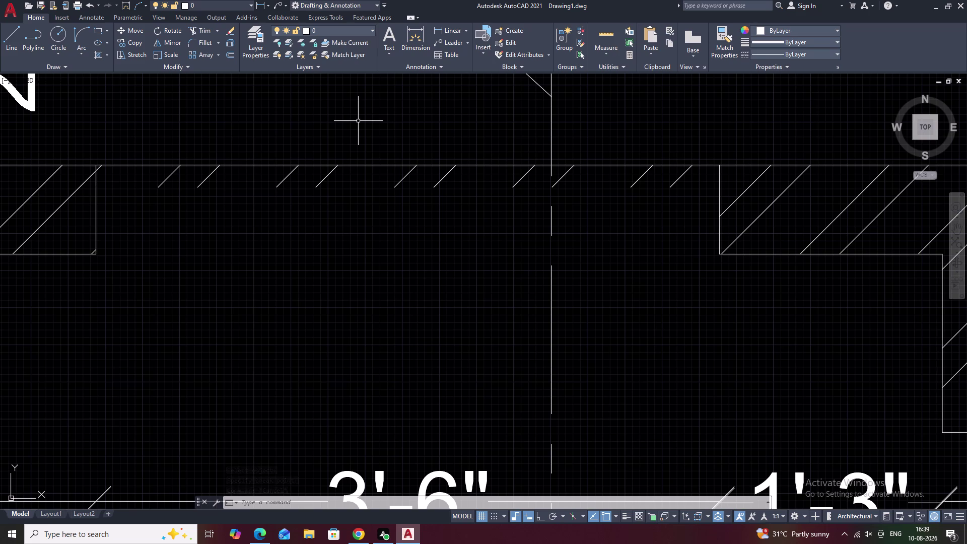
Offset the broken top piece 4.5 down into the opening.
text(O 4.5)
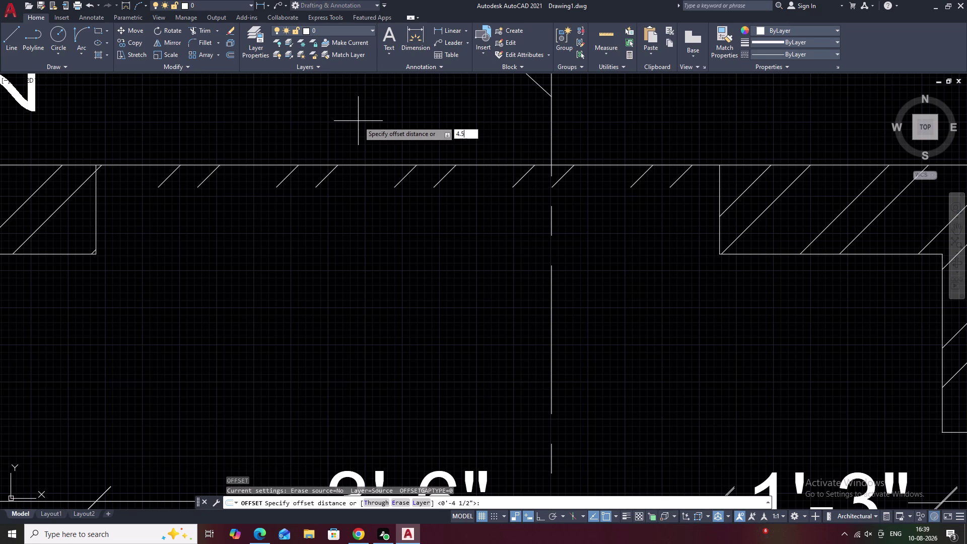
key(space)
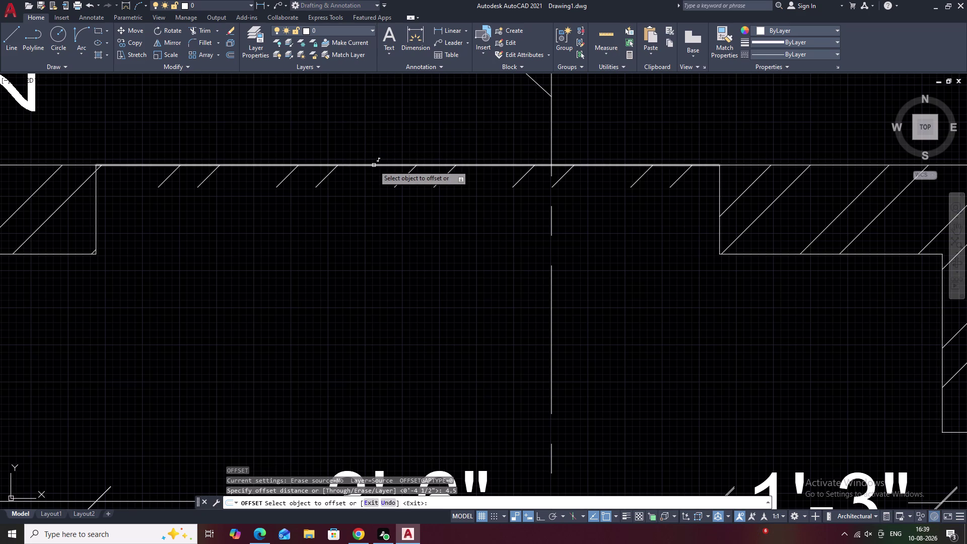
double_click(373, 165)
click(382, 232)
key(Escape)
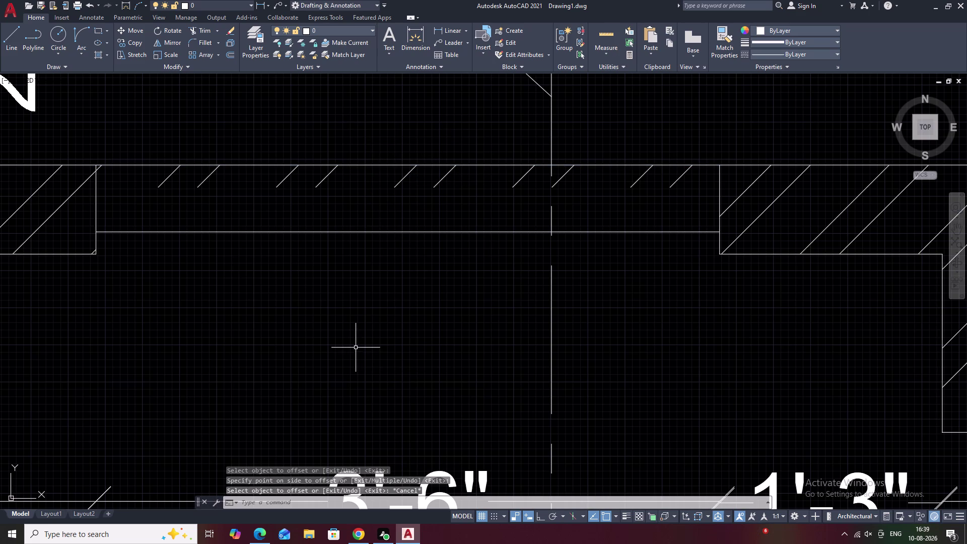
Trim the left and right opening edges above the new line.
text(TR)
key(space)
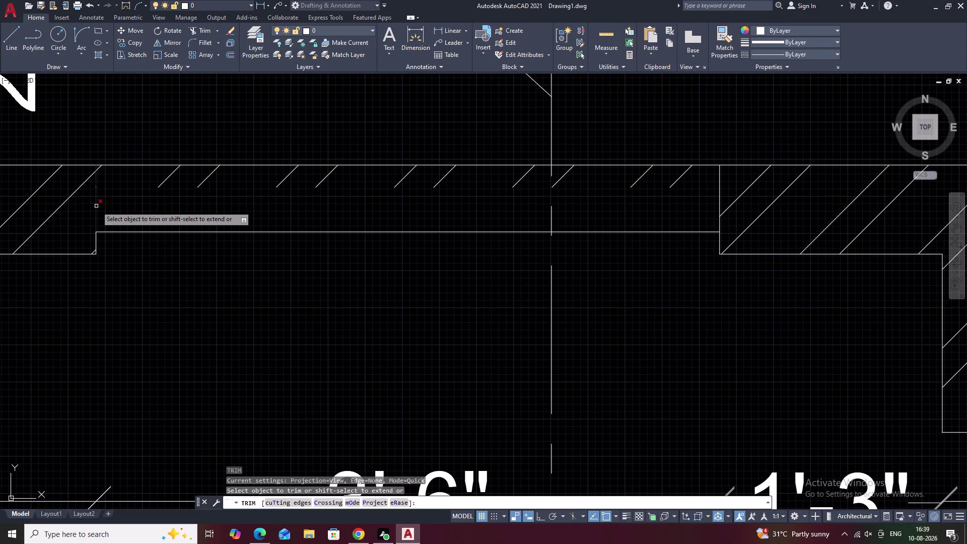
click(97, 206)
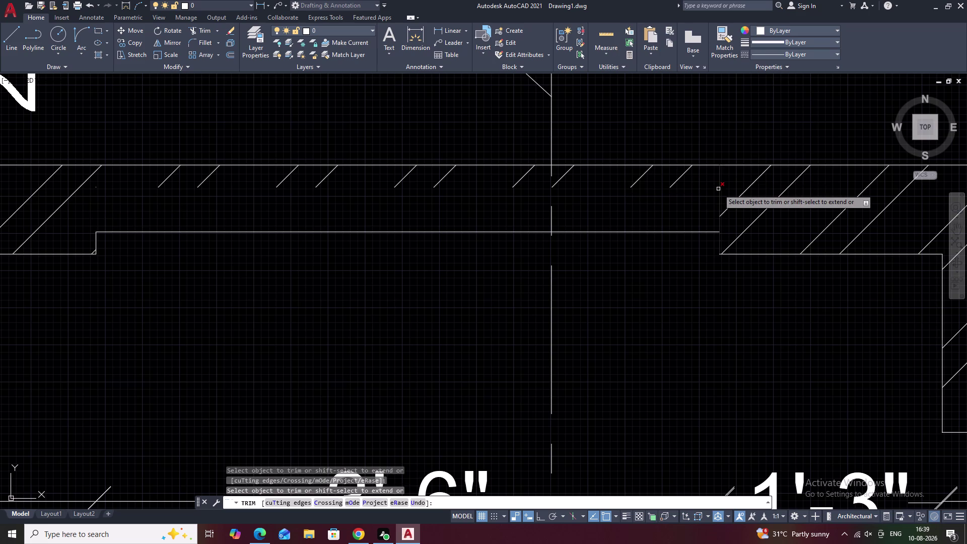
double_click(718, 189)
key(Escape)
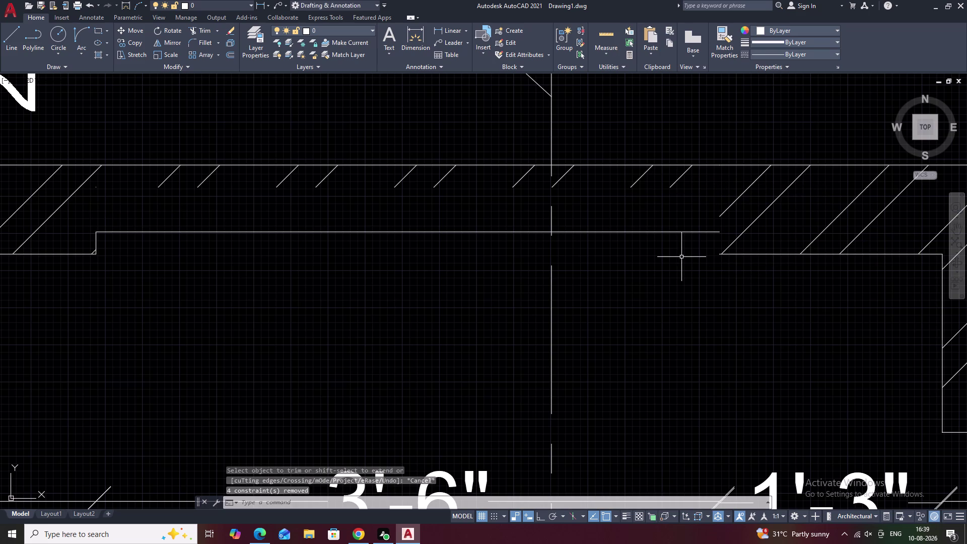
Draw a short closing line on the right side from the new line to the wall edge.
text(L)
key(space)
click(719, 253)
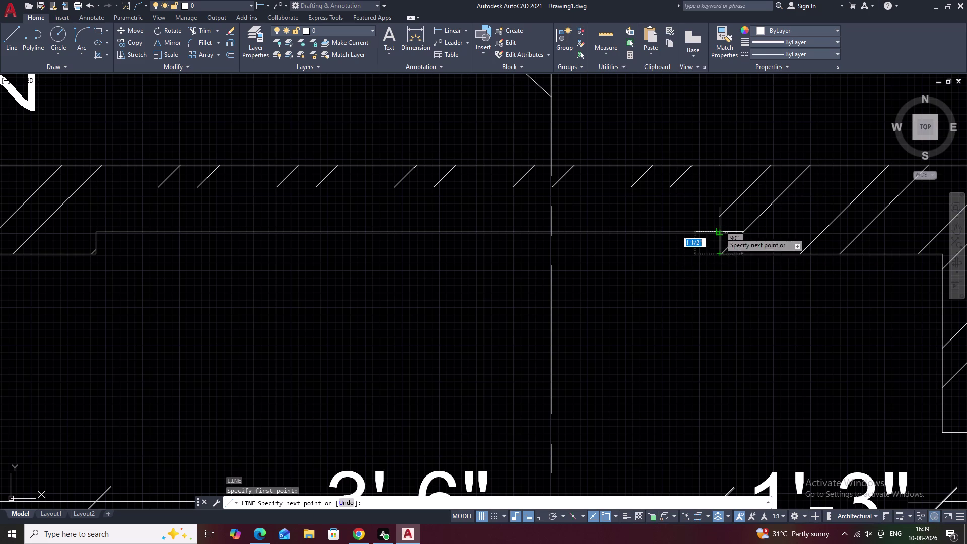
click(720, 232)
key(Escape)
scroll(down, 3)
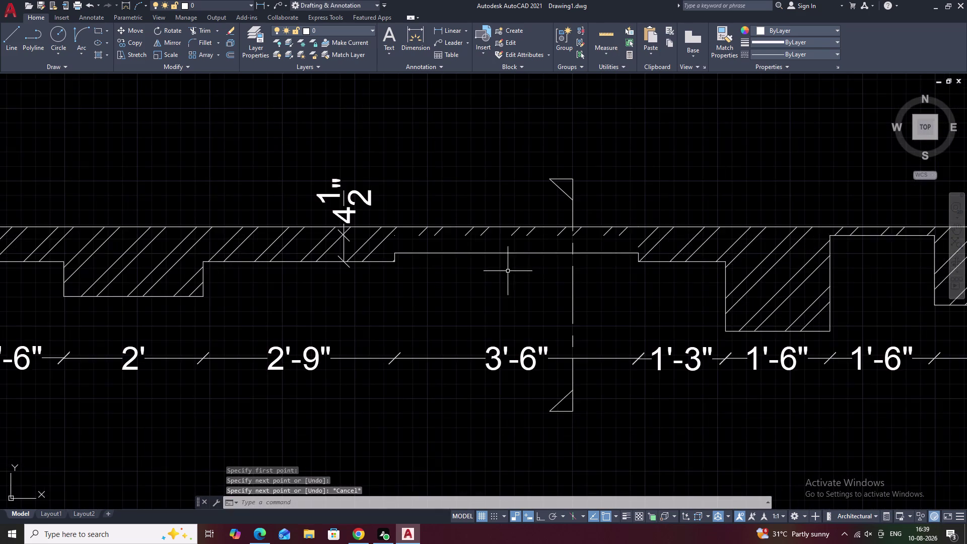
scroll(down, 3)
scroll(up, 3)
key(Escape)
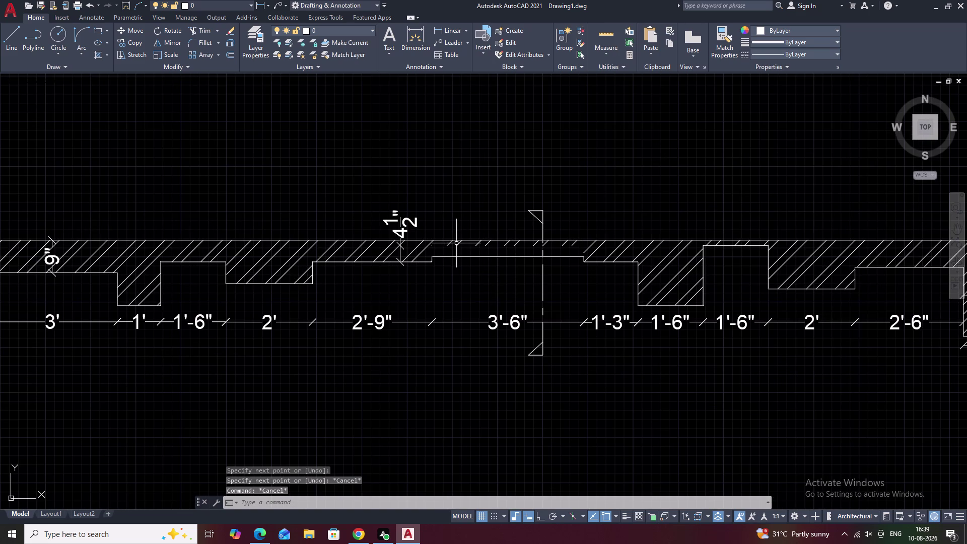
Erase the wall's old hatching and bring the whole plan into view.
click(456, 244)
text(E)
key(space)
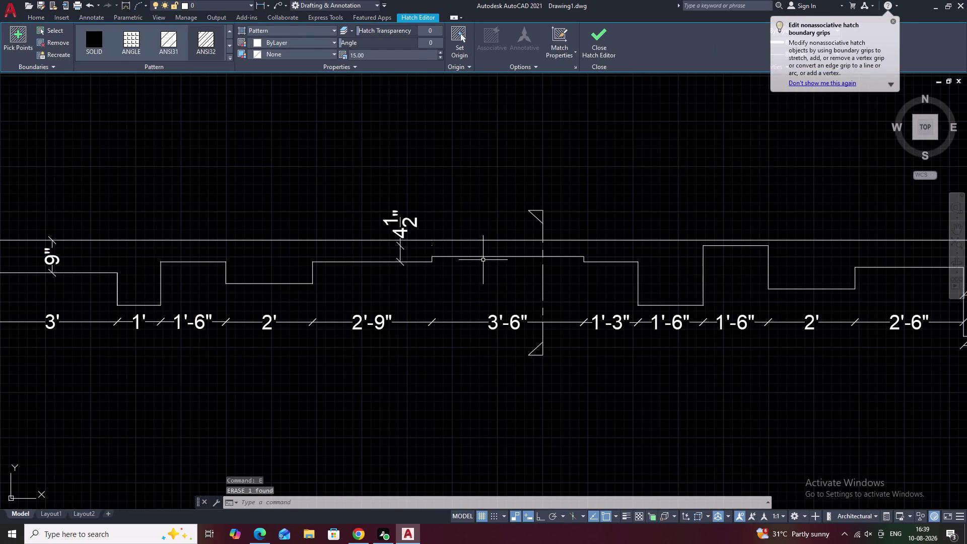
scroll(down, 3)
middle_drag(512, 272, 476, 272)
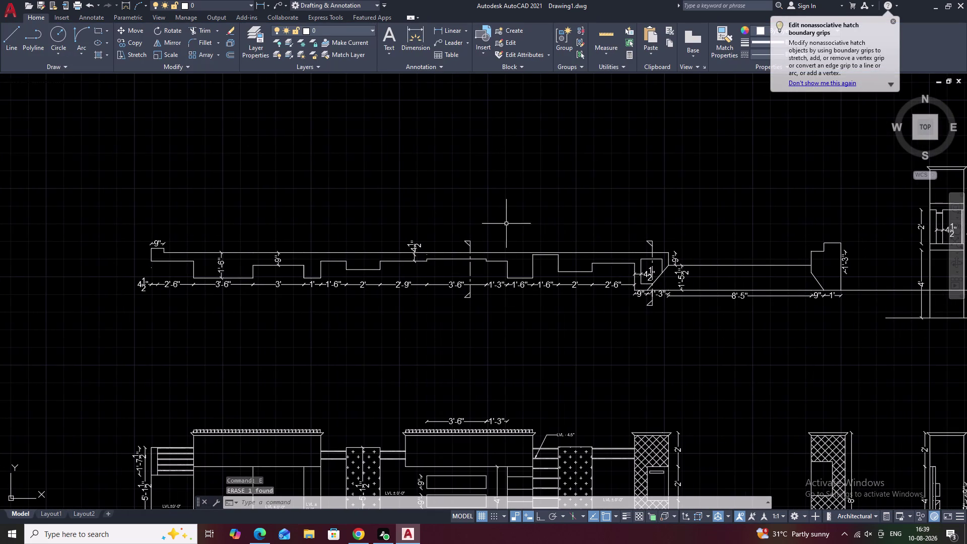
Hatch the wall strip and end block with the ANSI31 diagonal pattern.
text(H)
key(space)
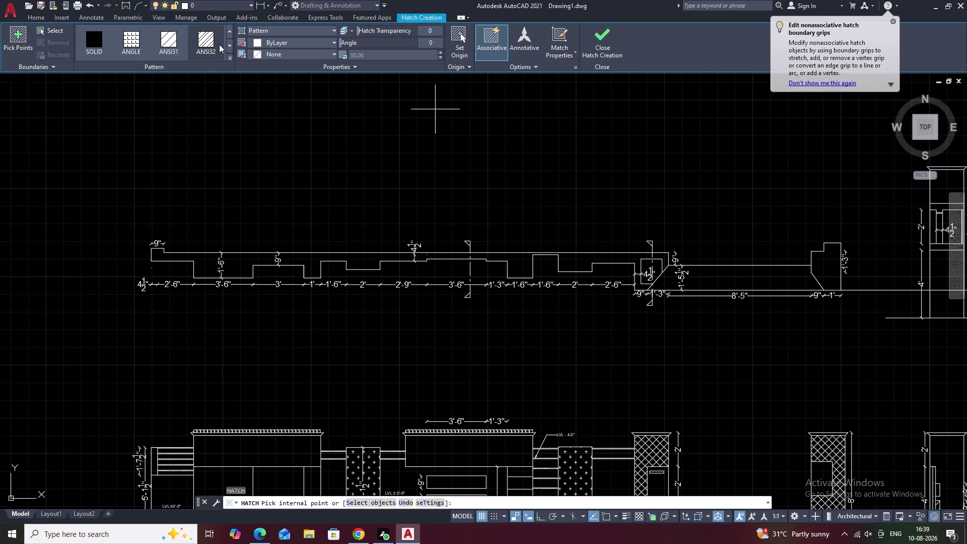
click(198, 35)
click(361, 259)
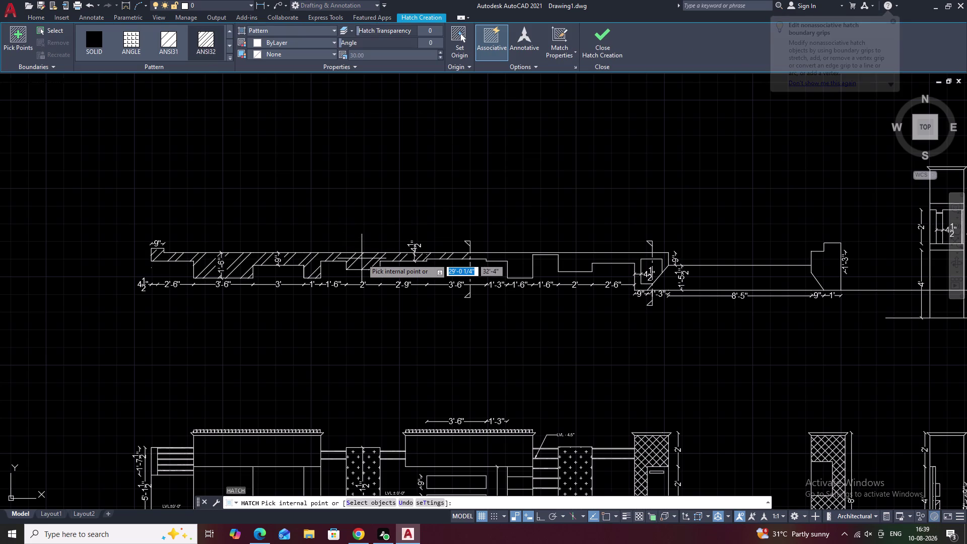
click(521, 262)
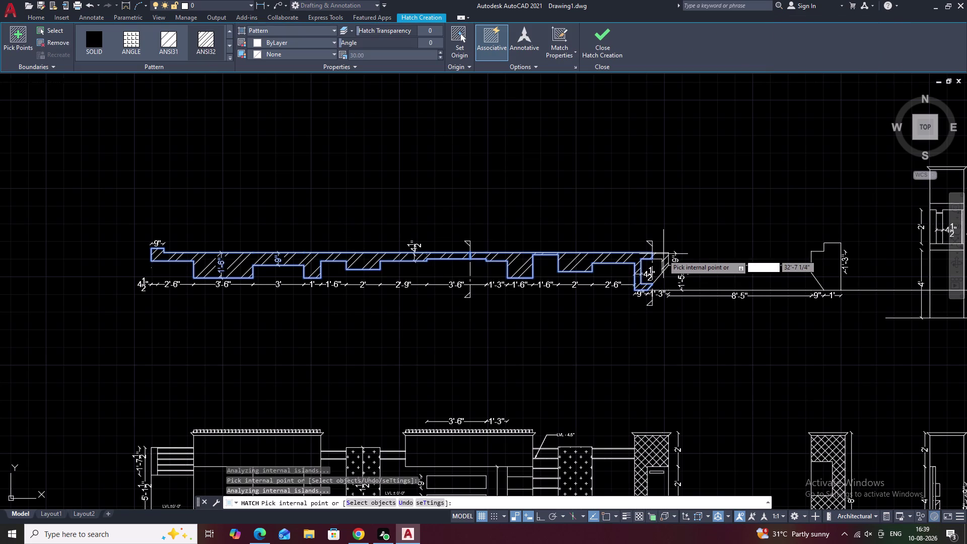
scroll(up, 3)
click(663, 254)
scroll(down, 3)
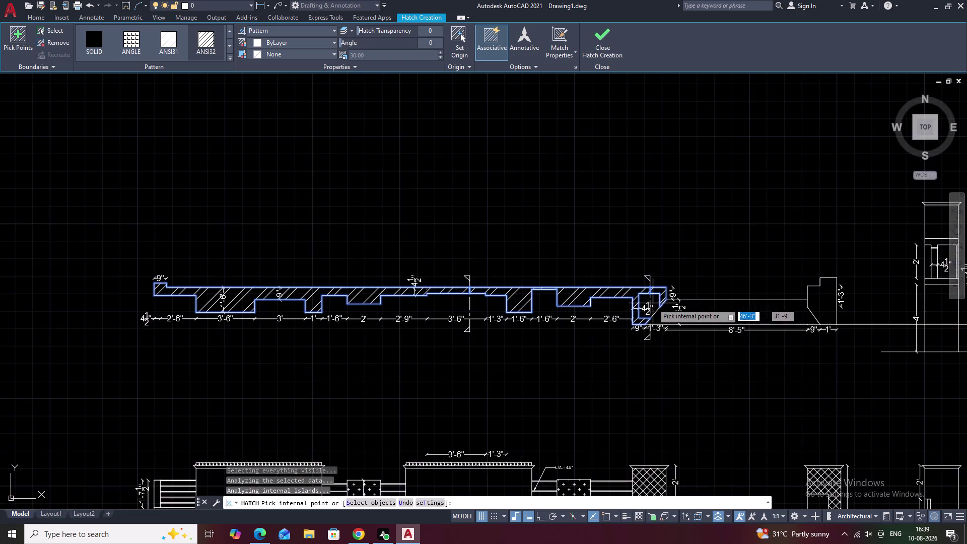
Add the pier section's lower and upper solid areas to the hatch, then cancel.
middle_drag(653, 303, 352, 269)
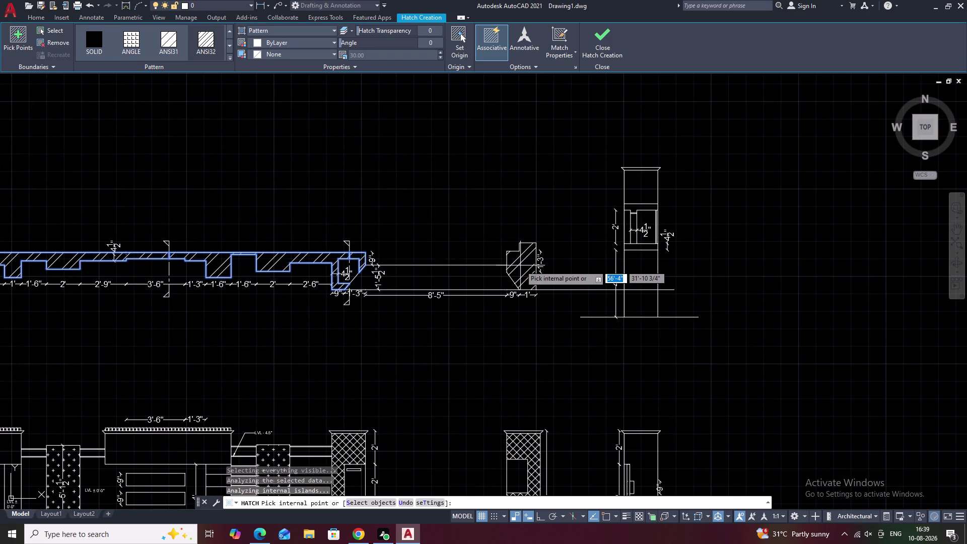
click(520, 266)
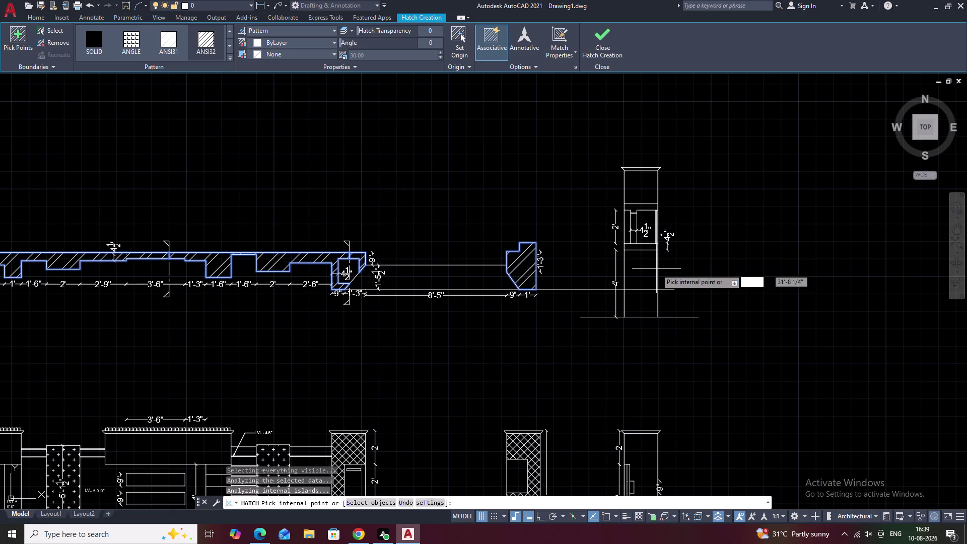
click(642, 271)
click(647, 303)
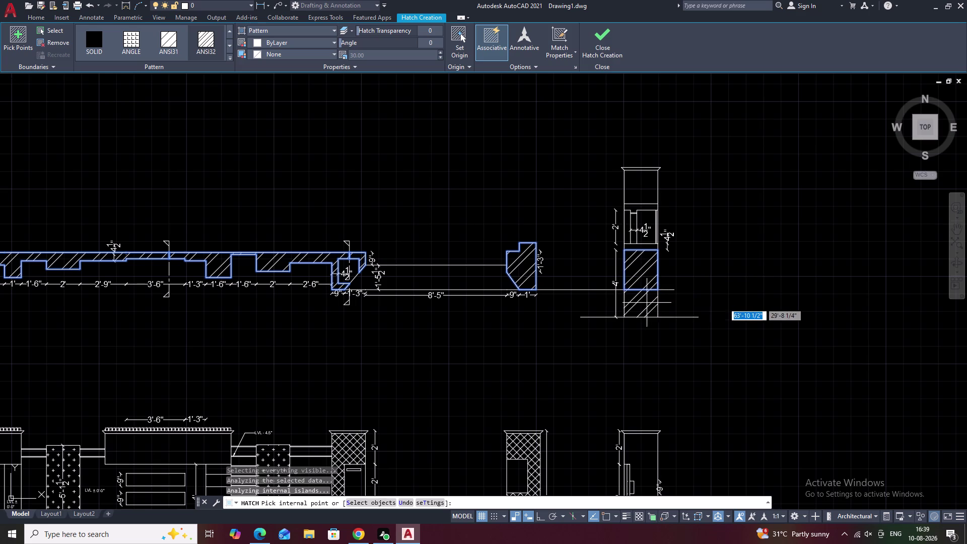
scroll(up, 3)
click(642, 190)
scroll(down, 3)
key(Escape)
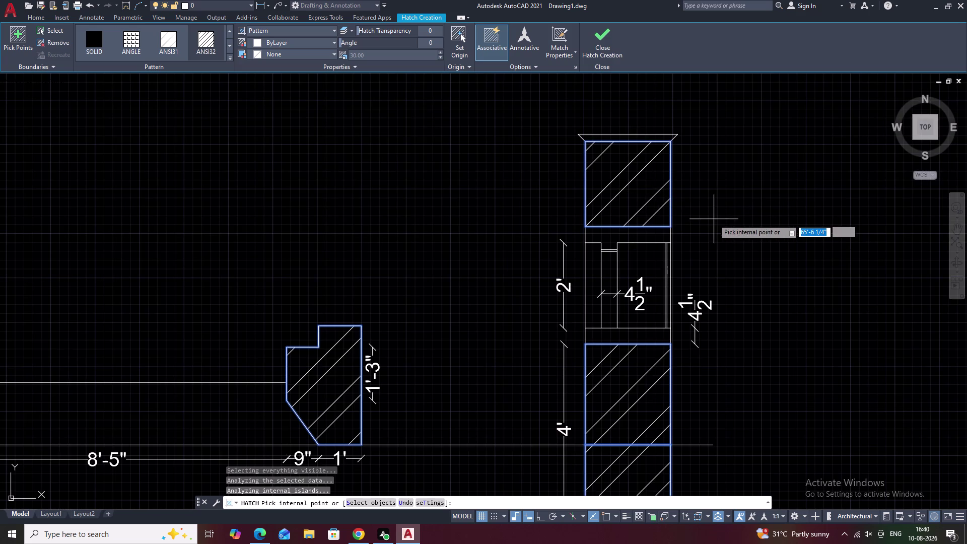
scroll(down, 3)
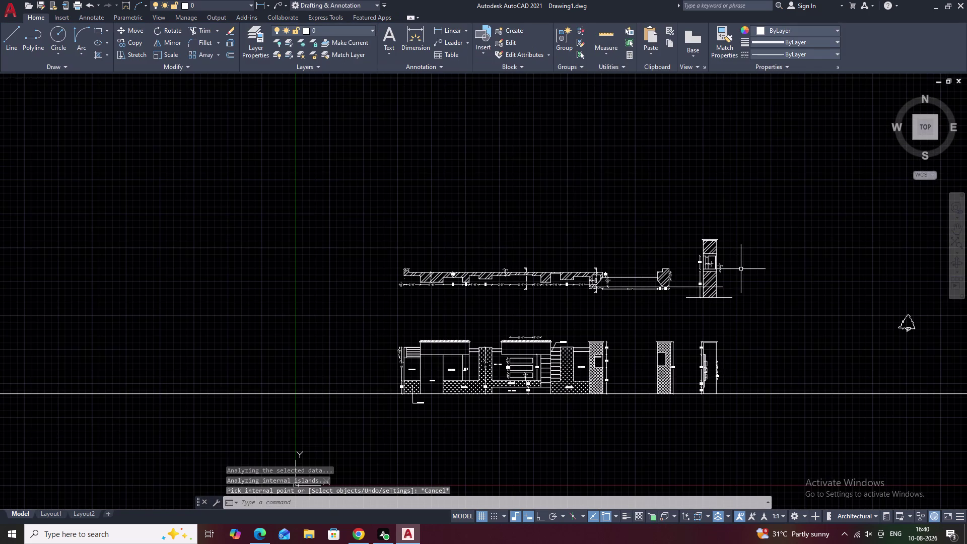
Change the plan wall hatch scale to 20 in Quick Properties.
middle_drag(753, 294, 645, 258)
scroll(up, 3)
scroll(down, 3)
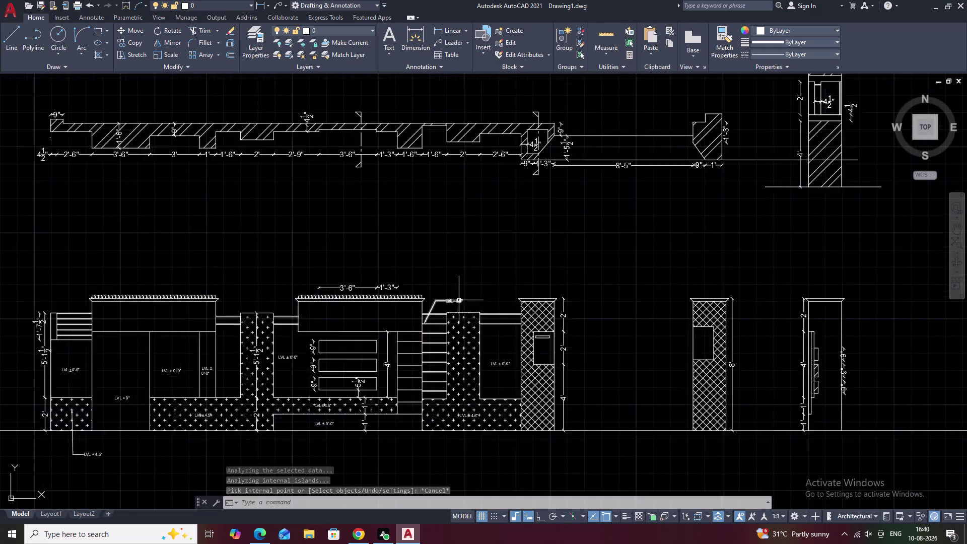
scroll(down, 3)
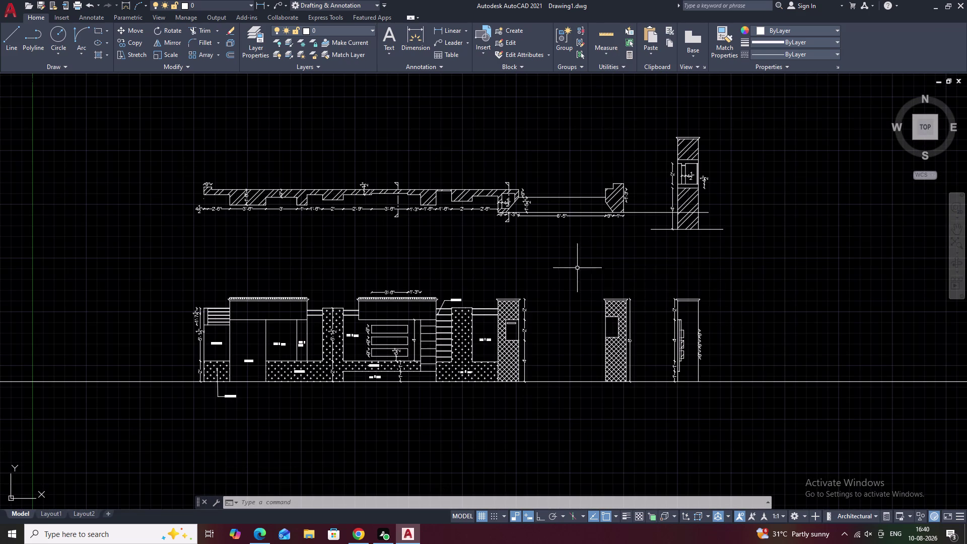
scroll(up, 3)
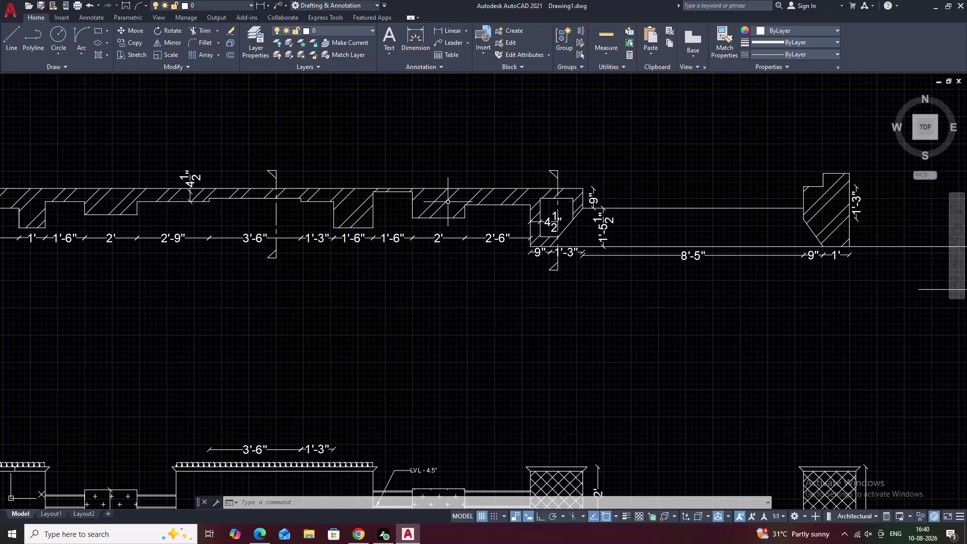
double_click(445, 202)
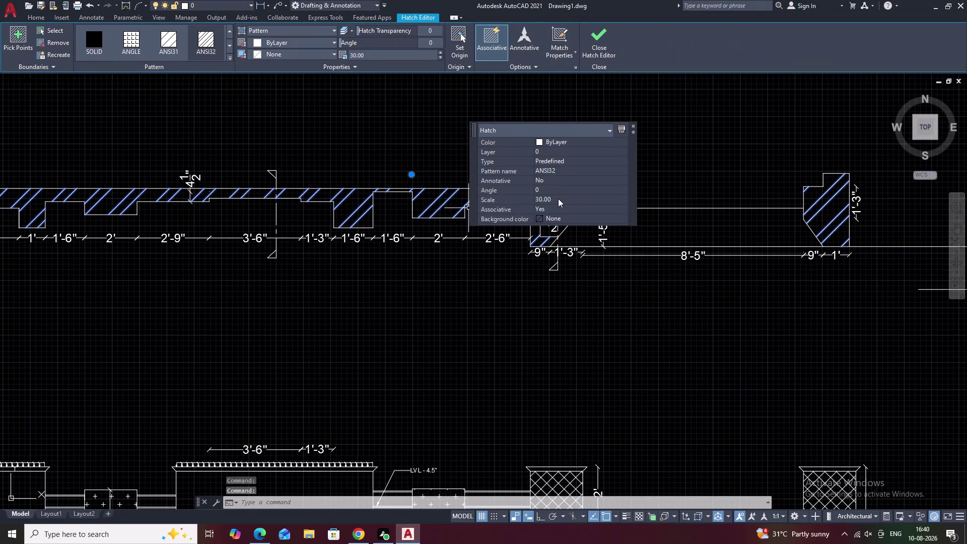
click(558, 198)
key(BackSpace)
text(2)
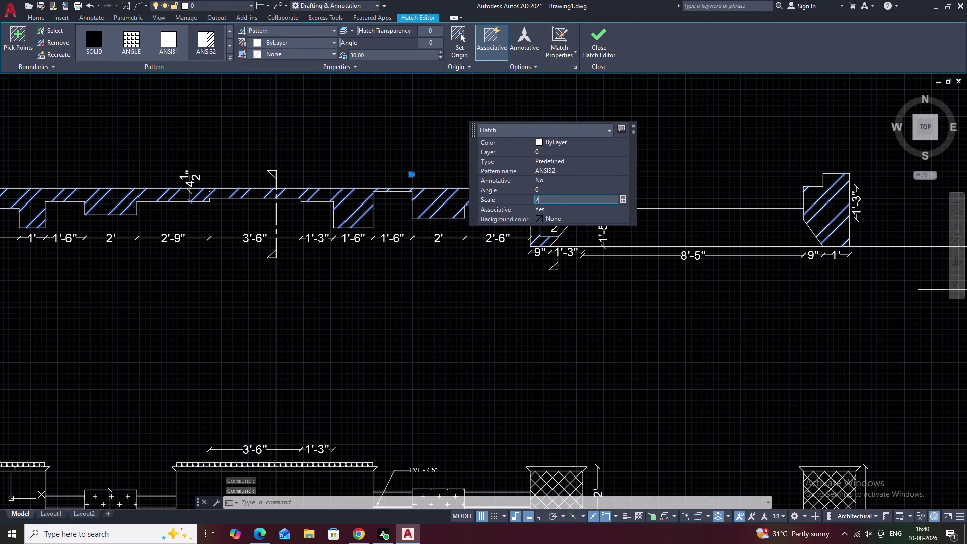
text(0)
click(657, 368)
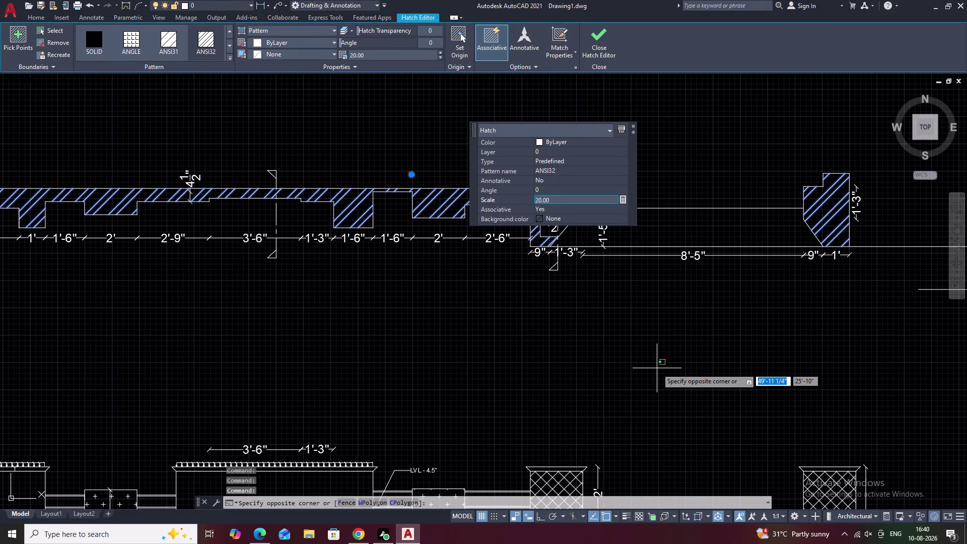
Dismiss the Help prompt, clear the selection and begin a new hatch.
key(F1)
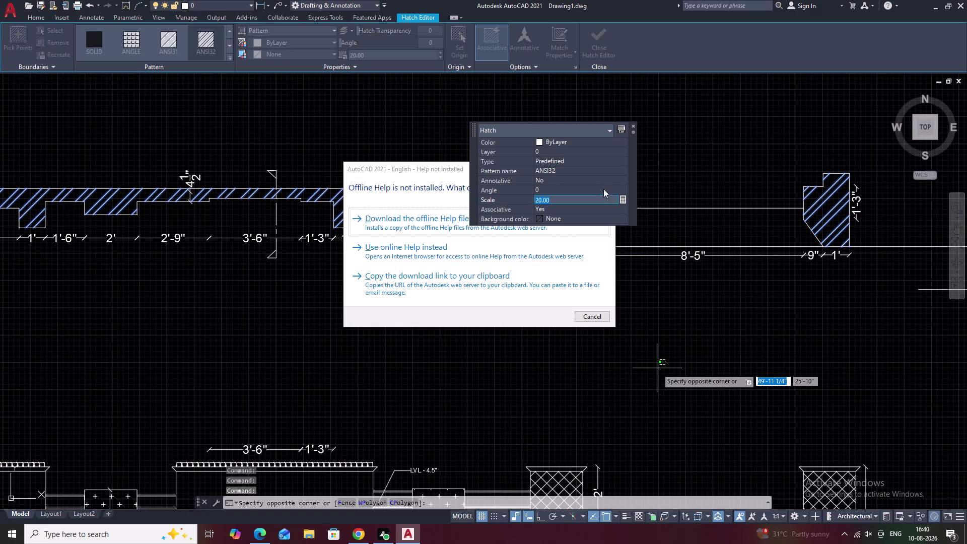
click(634, 125)
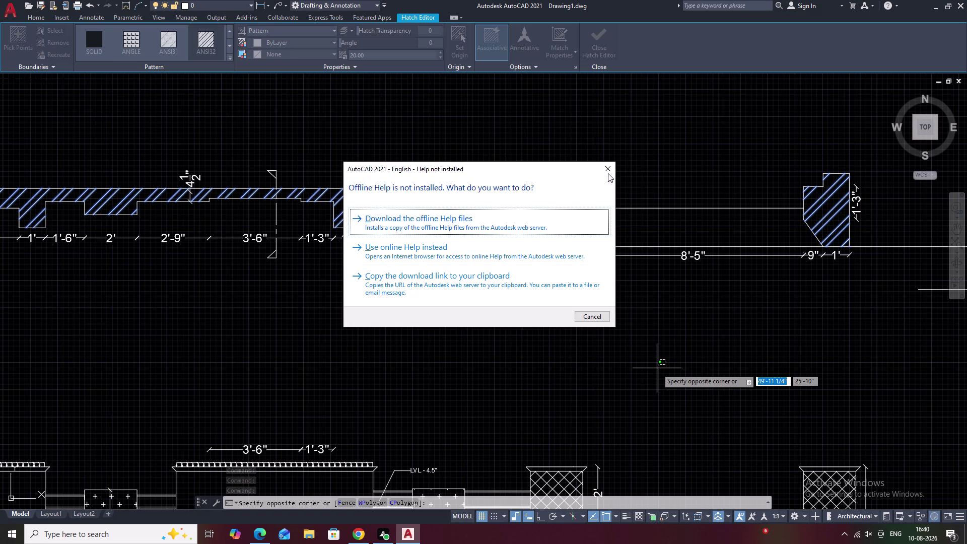
key(Escape)
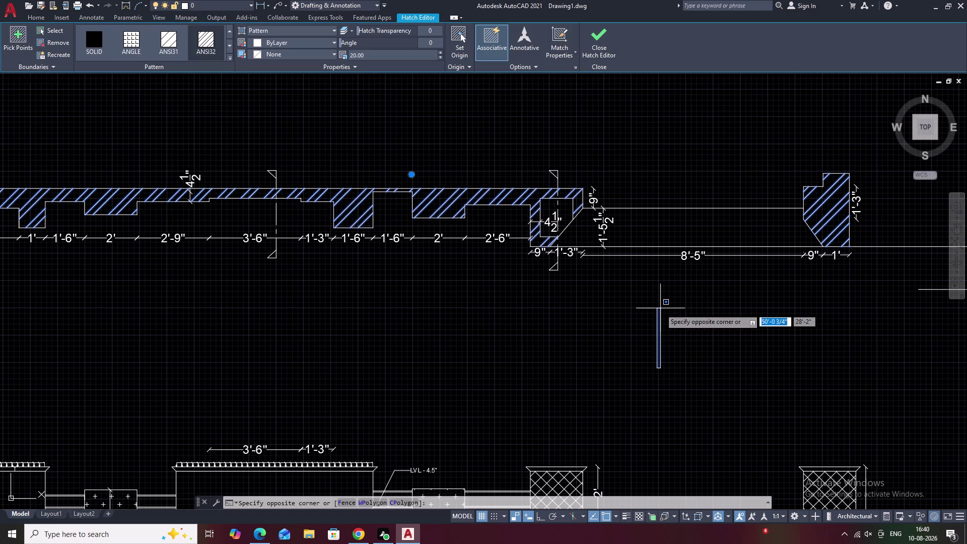
key(Escape)
scroll(down, 3)
key(Escape)
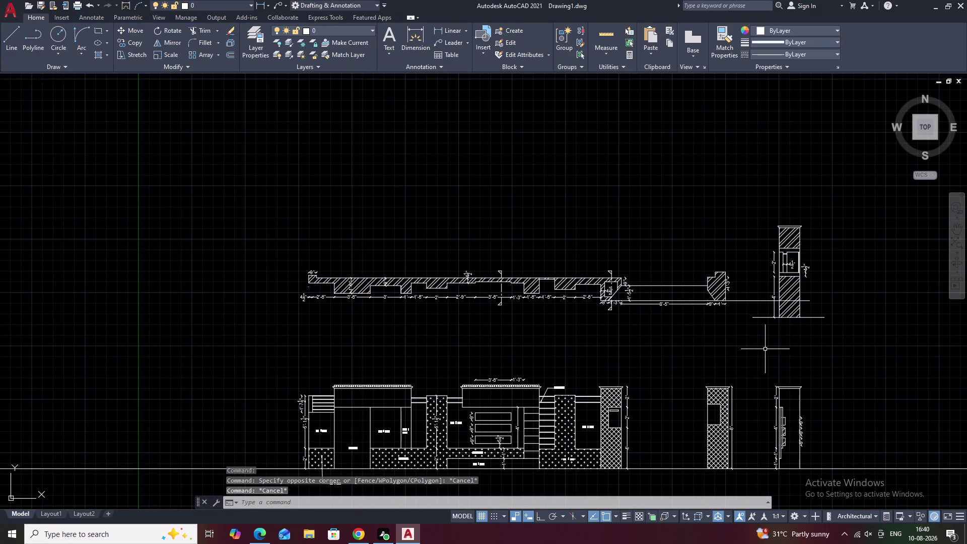
middle_drag(761, 349, 591, 308)
text(H)
key(space)
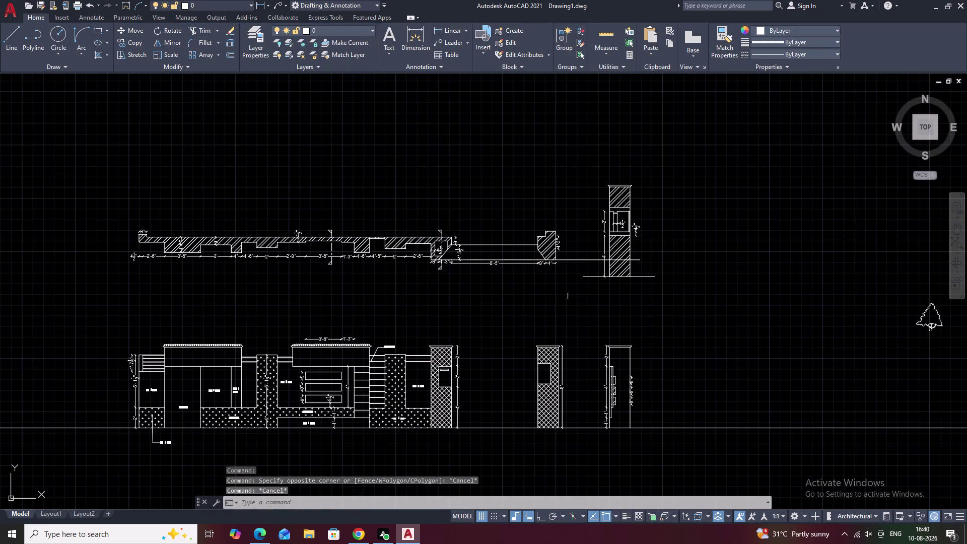
click(207, 38)
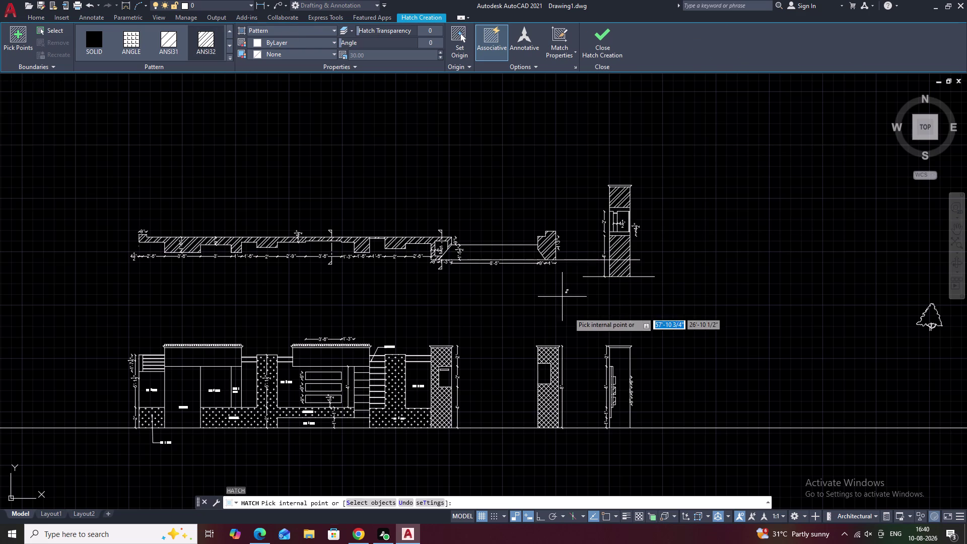
Hatch the wall of the rightmost lower section.
click(623, 375)
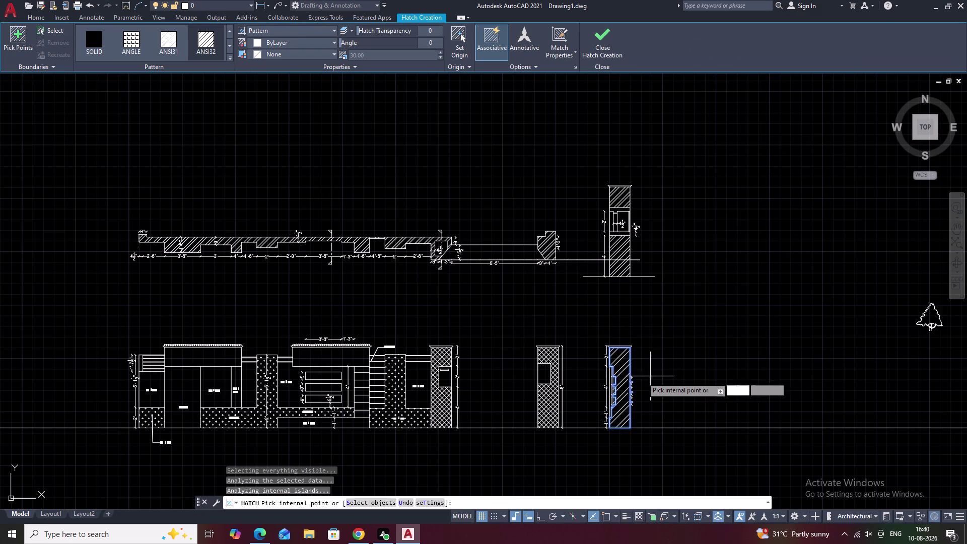
key(Escape)
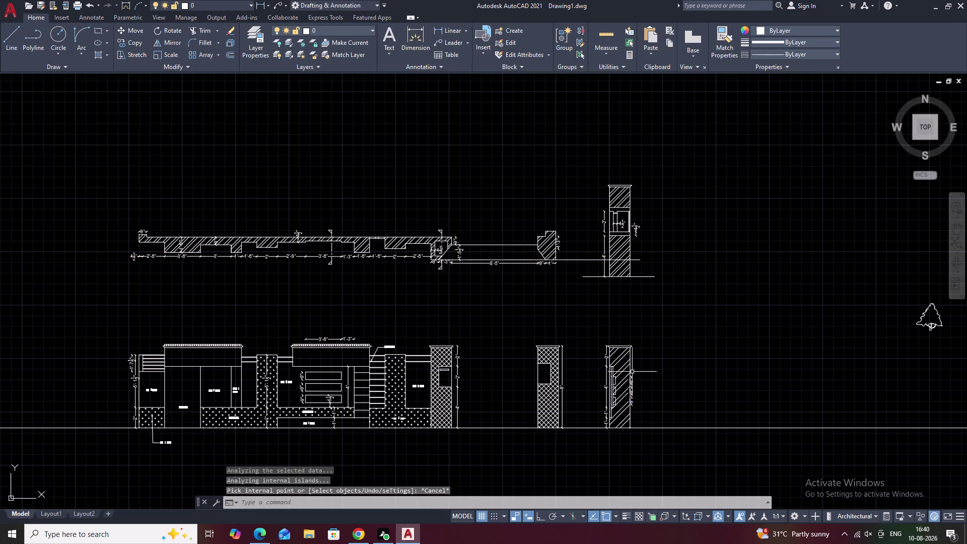
double_click(619, 367)
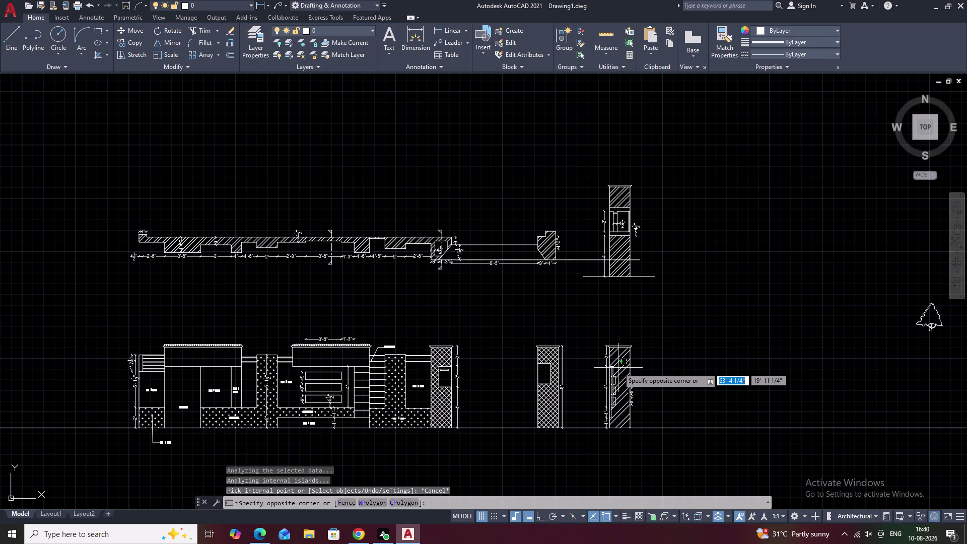
key(Escape)
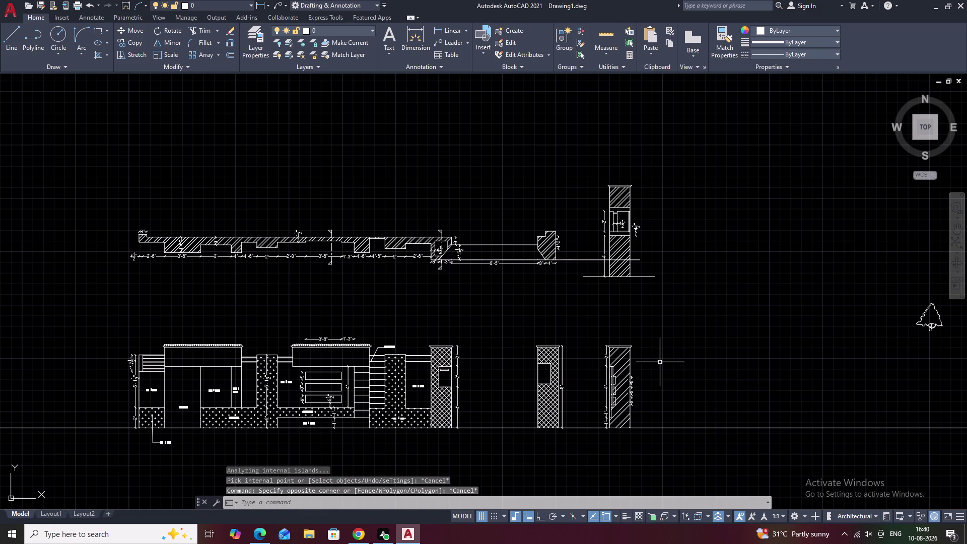
Set the new section hatch scale to 15.
double_click(621, 372)
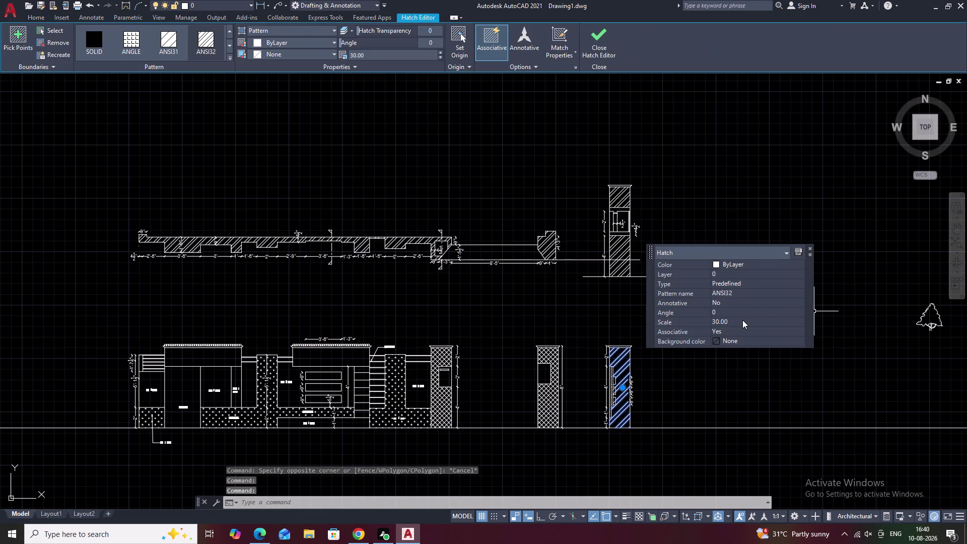
click(742, 319)
key(BackSpace)
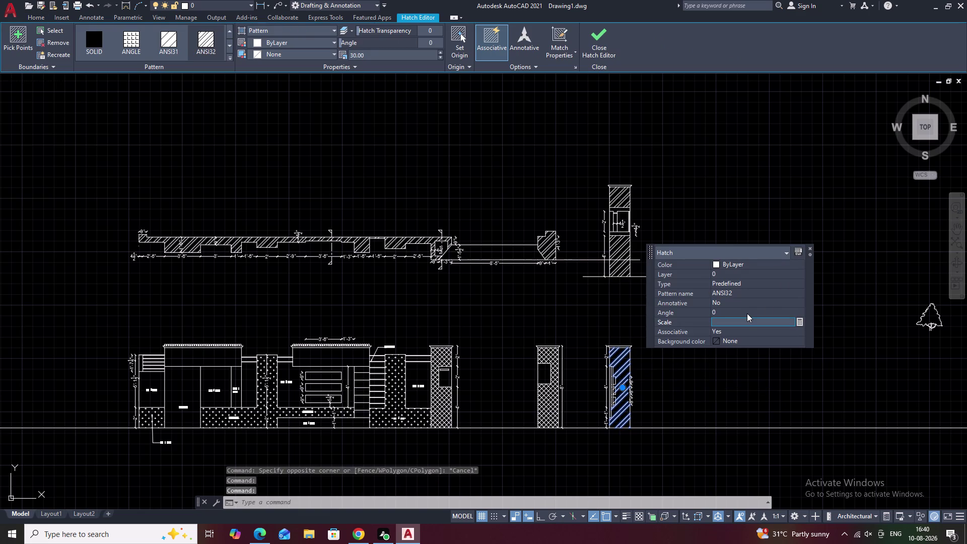
text(15)
click(775, 375)
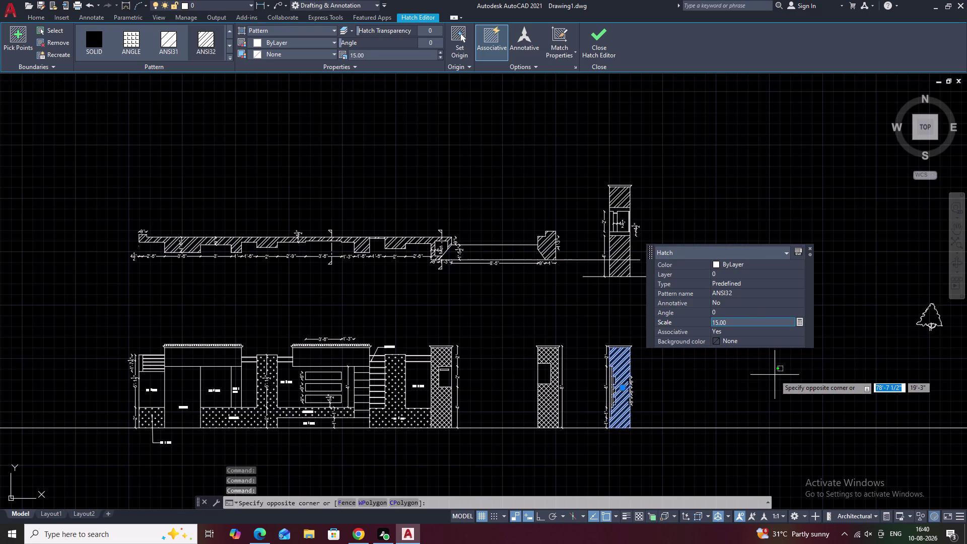
key(Escape)
key(Escape)
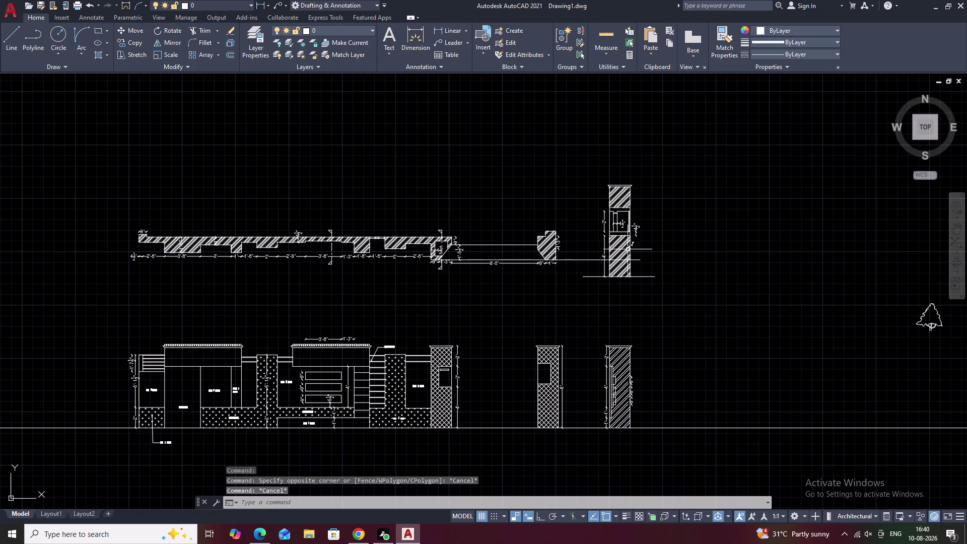
Set the plan wall hatch scale to 15 and pan to inspect the result.
click(625, 250)
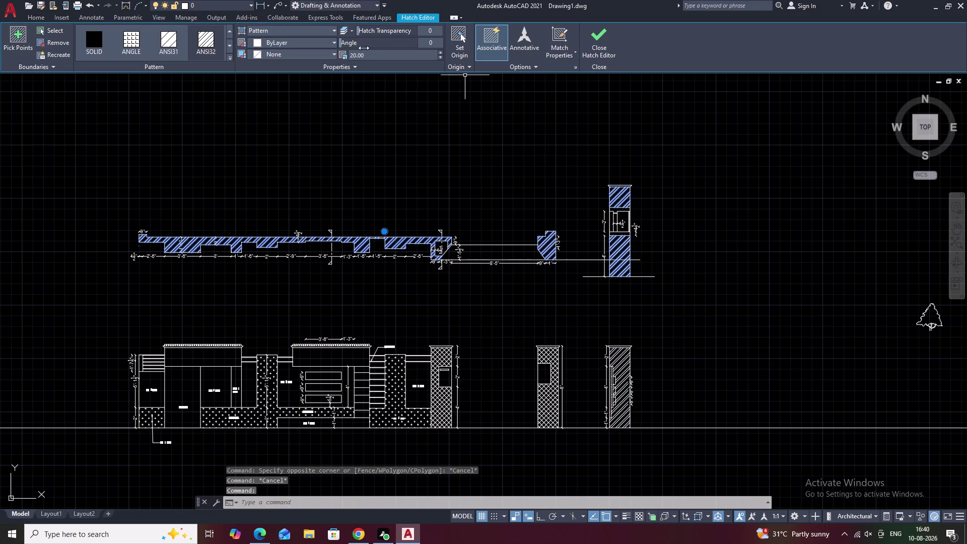
click(369, 55)
key(BackSpace)
text(1)
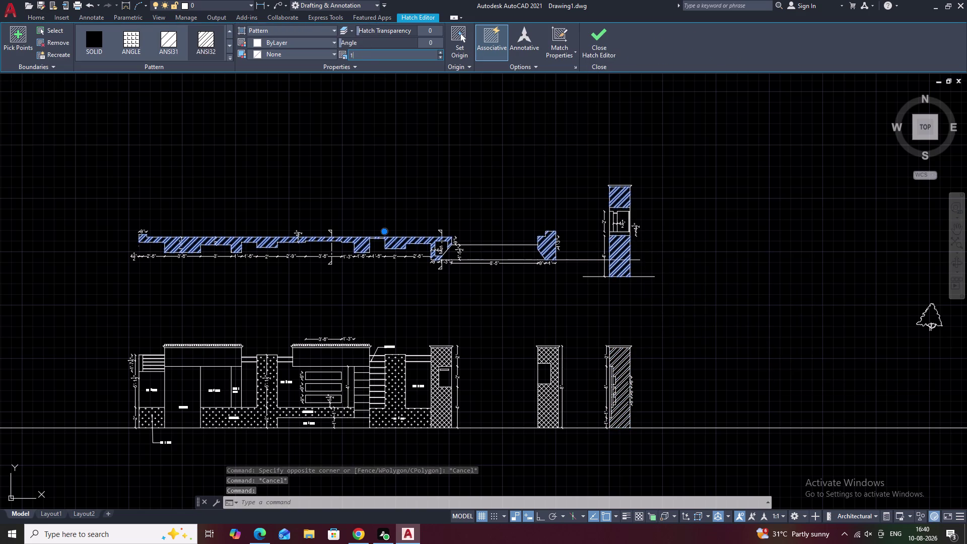
text(5)
click(393, 91)
key(Escape)
key(Escape)
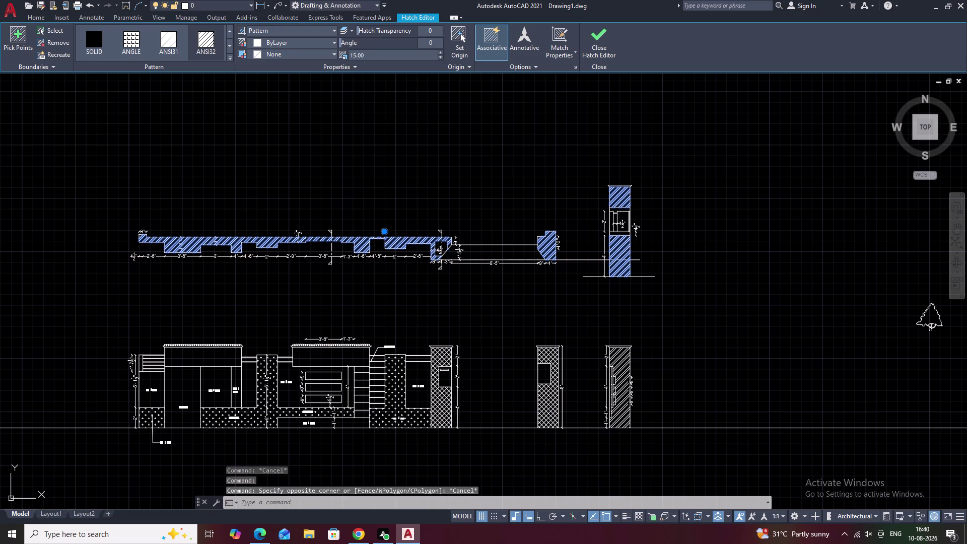
key(Escape)
middle_drag(508, 297, 571, 280)
scroll(up, 3)
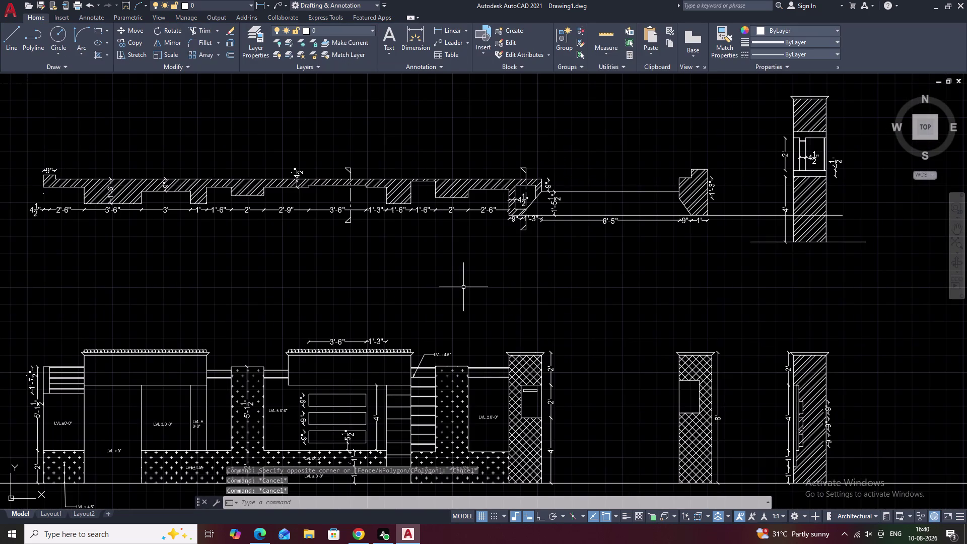
middle_drag(476, 288, 514, 284)
scroll(up, 3)
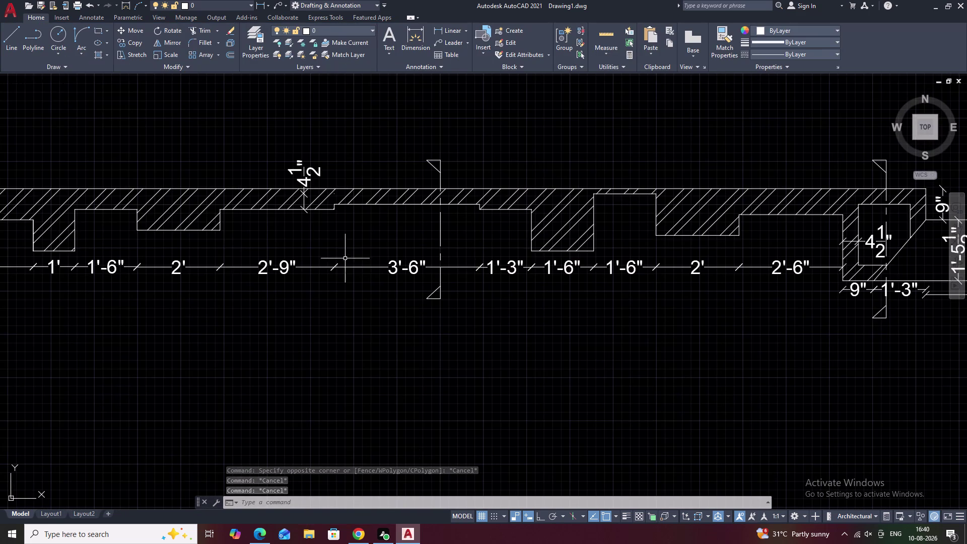
scroll(down, 3)
middle_drag(567, 352, 534, 282)
middle_drag(574, 332, 566, 307)
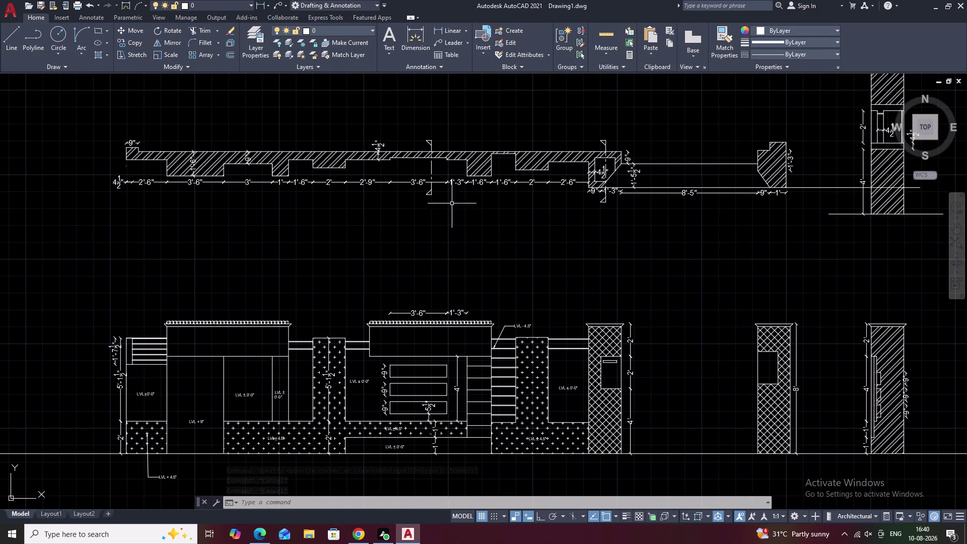
scroll(up, 3)
double_click(440, 28)
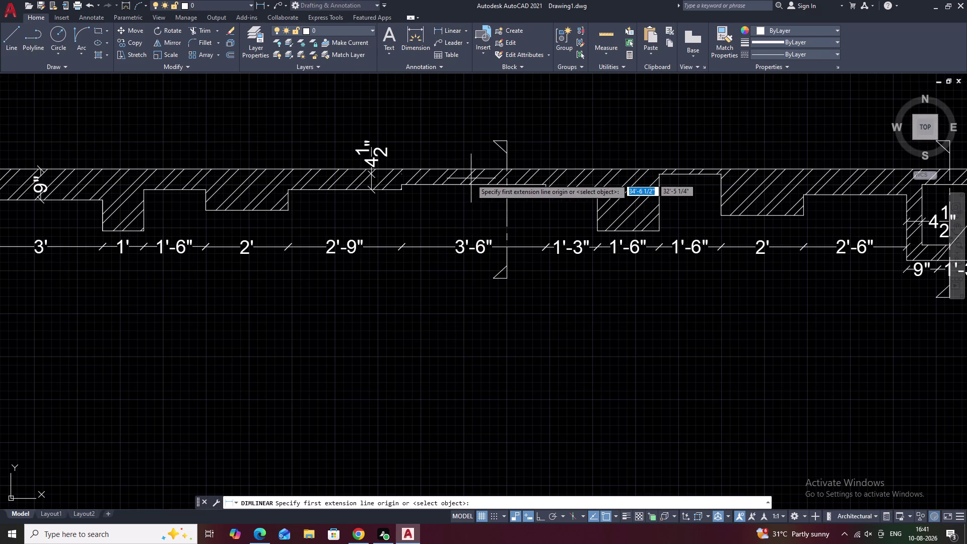
click(473, 186)
click(473, 168)
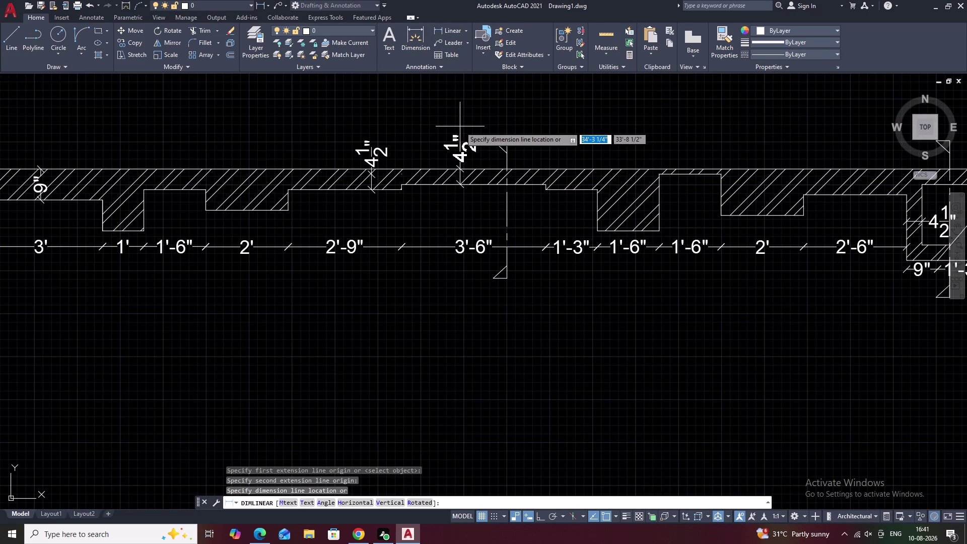
click(474, 128)
key(Escape)
scroll(down, 3)
middle_drag(762, 370, 692, 302)
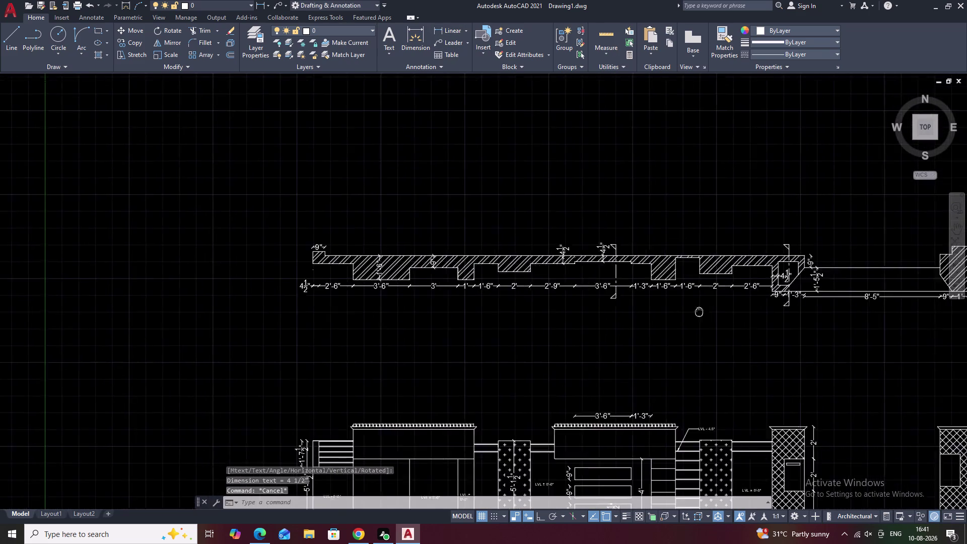
middle_drag(692, 301, 648, 253)
middle_drag(715, 297, 660, 264)
middle_drag(712, 300, 655, 276)
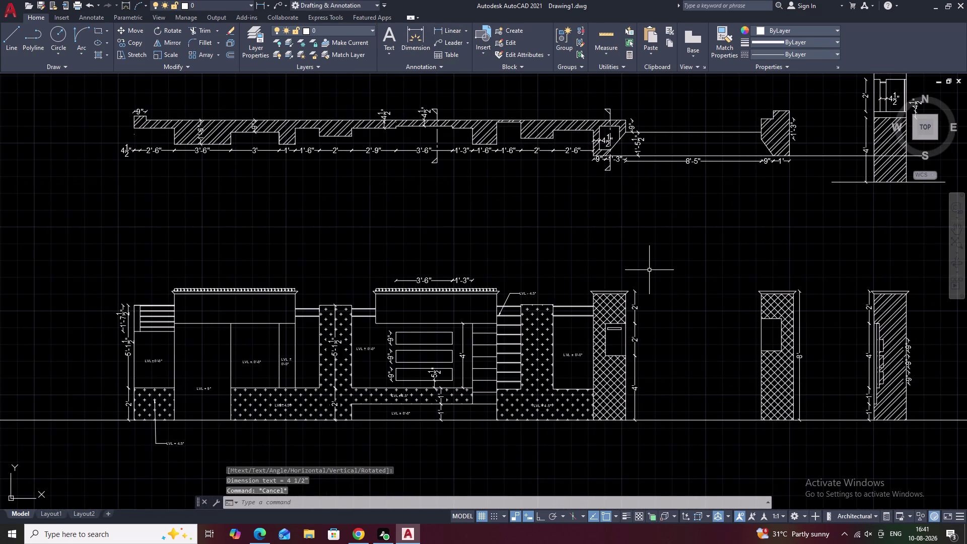
middle_drag(707, 281, 655, 284)
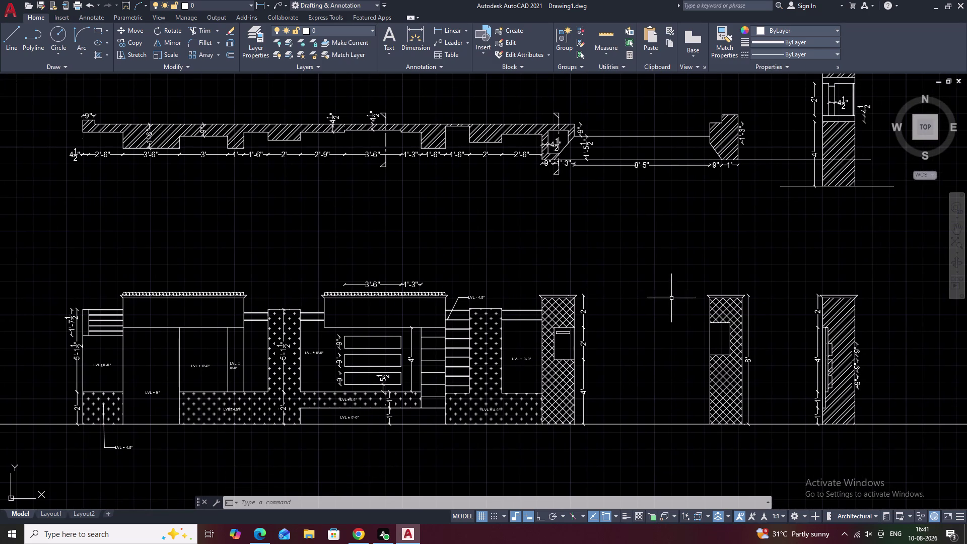
scroll(up, 3)
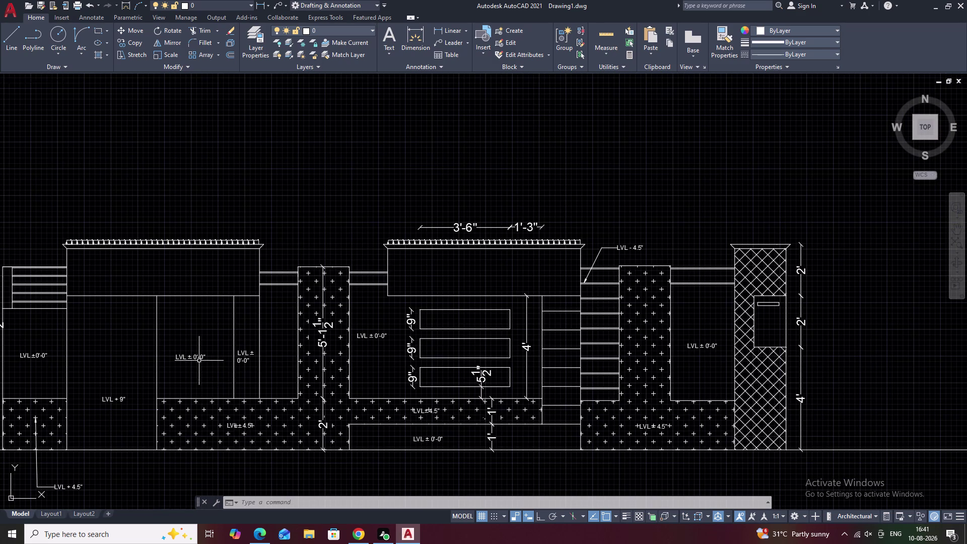
Copy the LVL ± 0'-0" label into the upper middle block of the elevation.
click(199, 357)
scroll(up, 3)
key(Escape)
drag(239, 333, 237, 400)
text(CO)
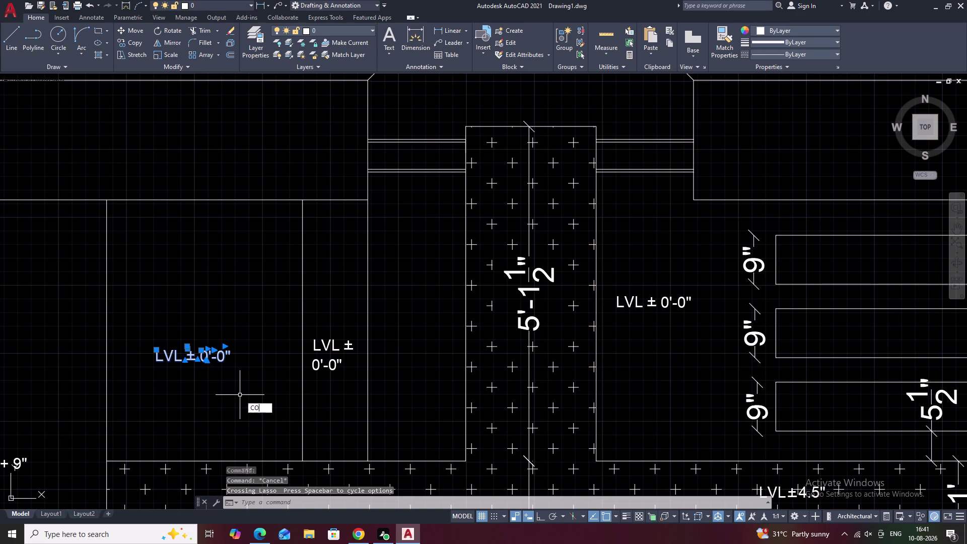
key(space)
click(188, 355)
middle_drag(597, 193, 305, 324)
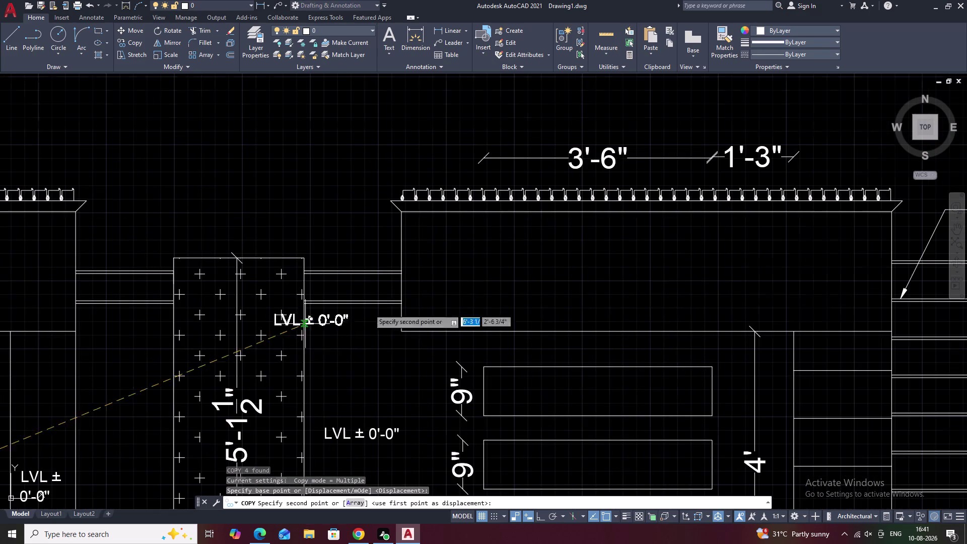
click(639, 279)
key(Escape)
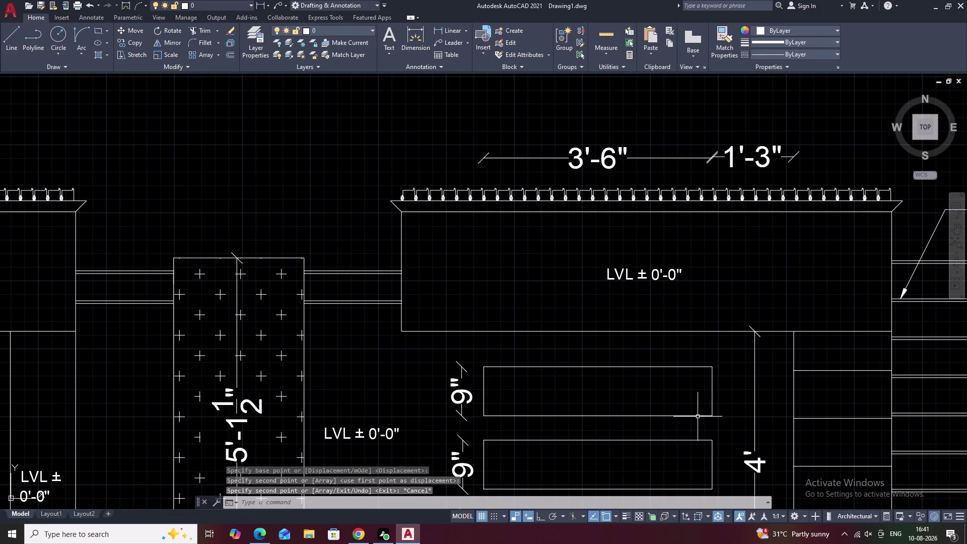
Pan up from the elevation to the plan's right-end corner.
scroll(down, 3)
middle_drag(681, 421, 738, 329)
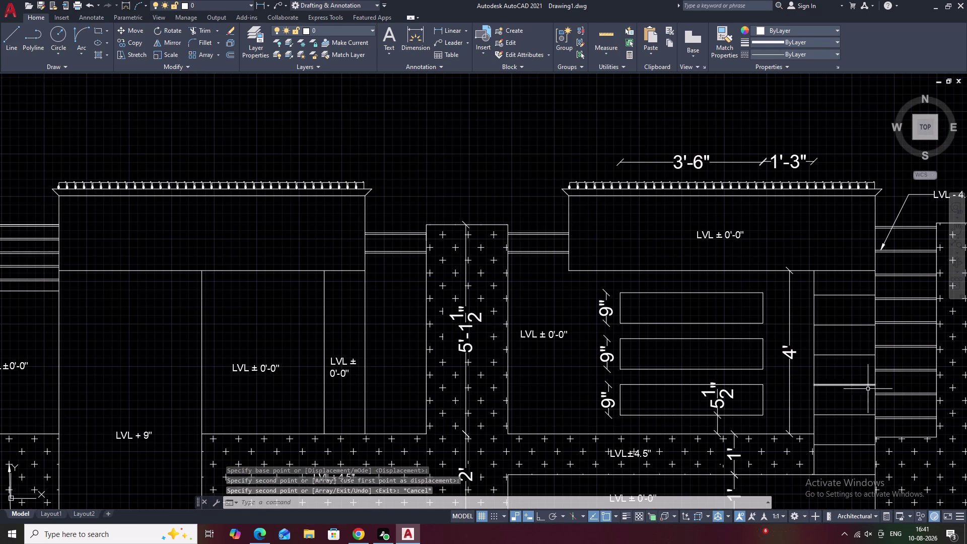
middle_drag(966, 408, 822, 363)
scroll(down, 3)
middle_drag(796, 418, 777, 312)
middle_drag(796, 313, 615, 361)
middle_drag(719, 316, 634, 376)
middle_drag(681, 327, 632, 359)
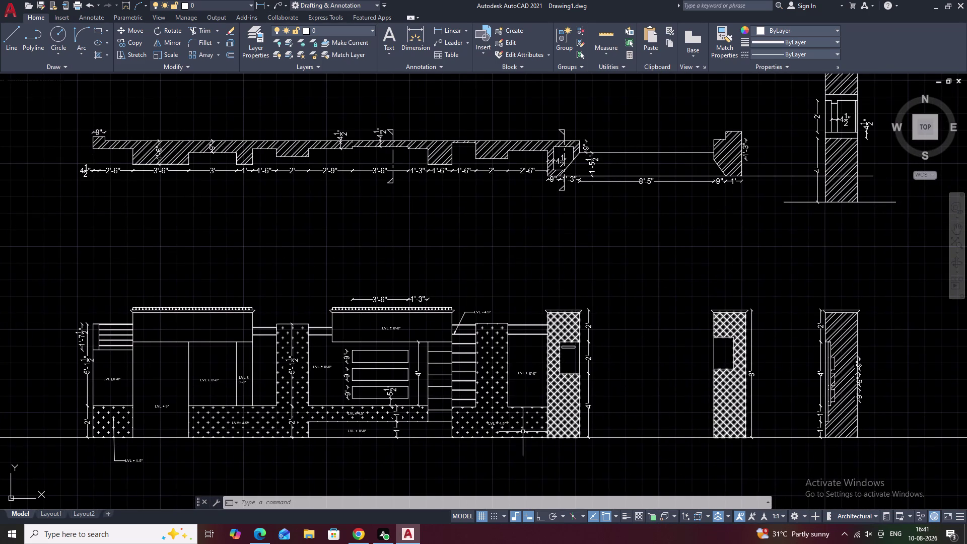
scroll(up, 3)
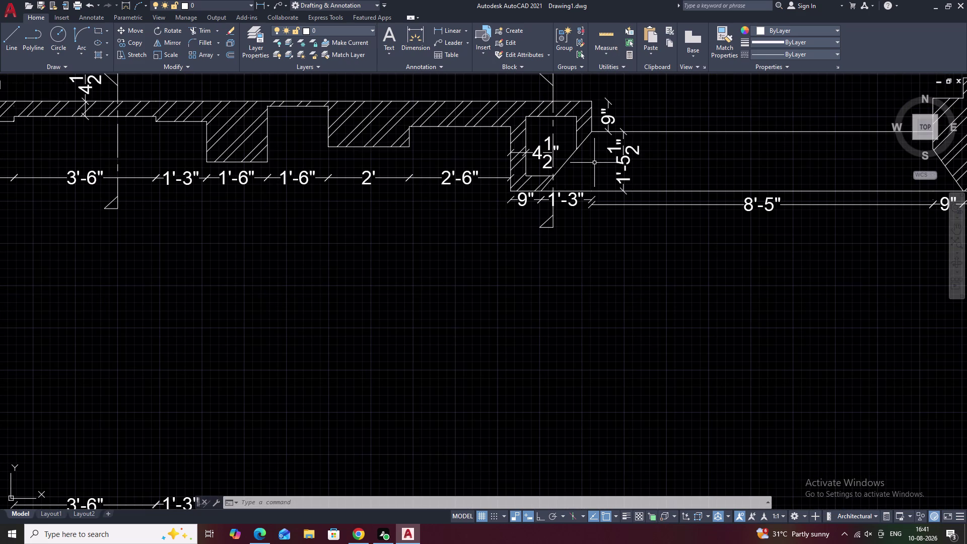
Offset the diagonal corner line by 0.5 to create a parallel copy.
text(O)
key(space)
text(.5)
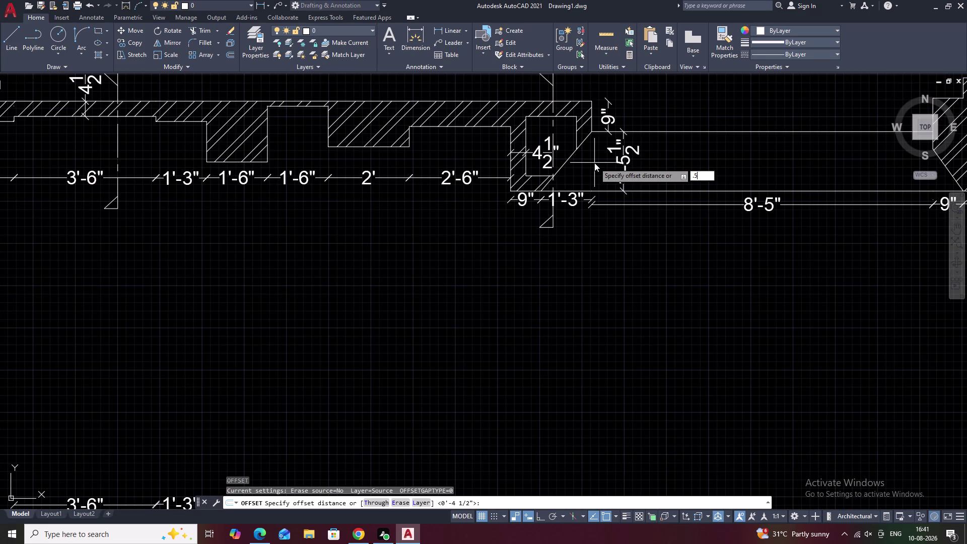
key(space)
click(571, 159)
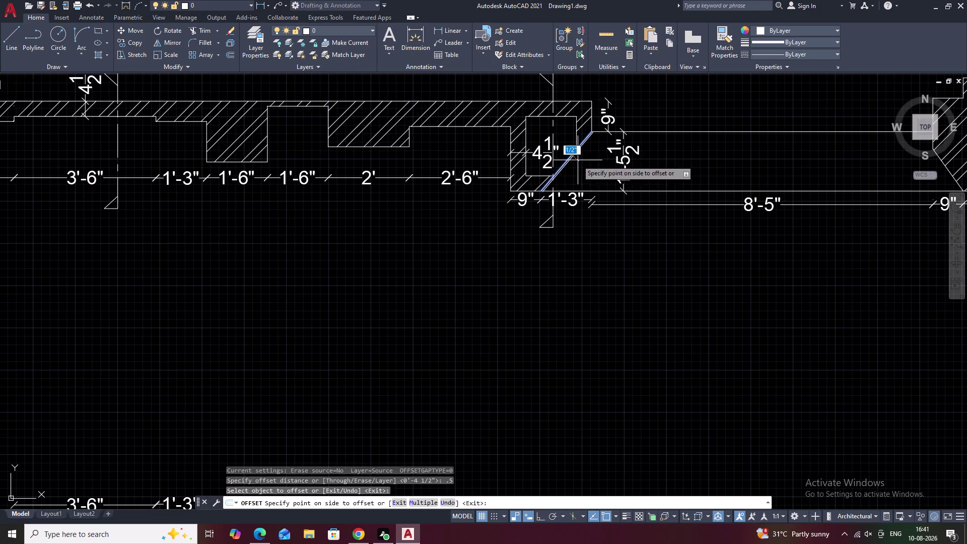
click(579, 162)
key(space)
Offset two more parallel lines at 0.4 beside the diagonal.
key(space)
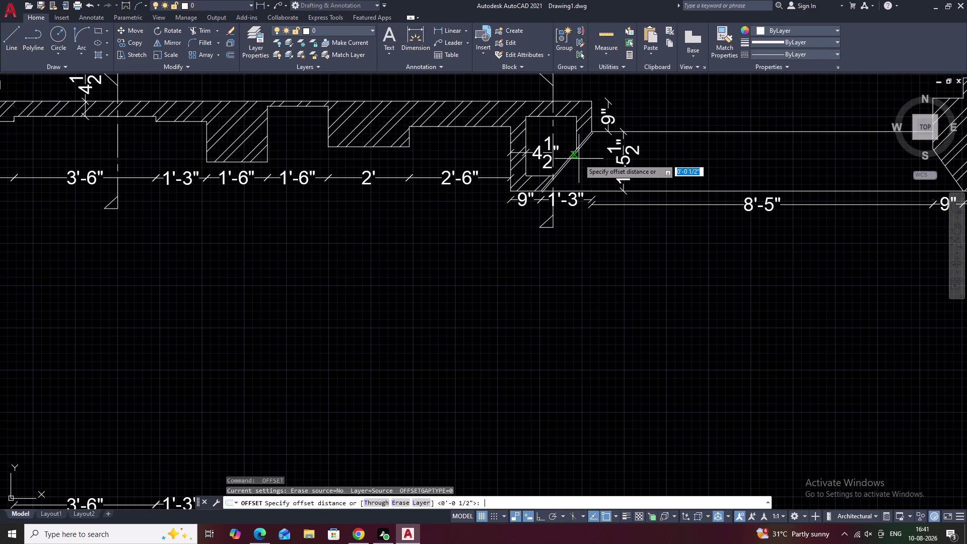
text(.4)
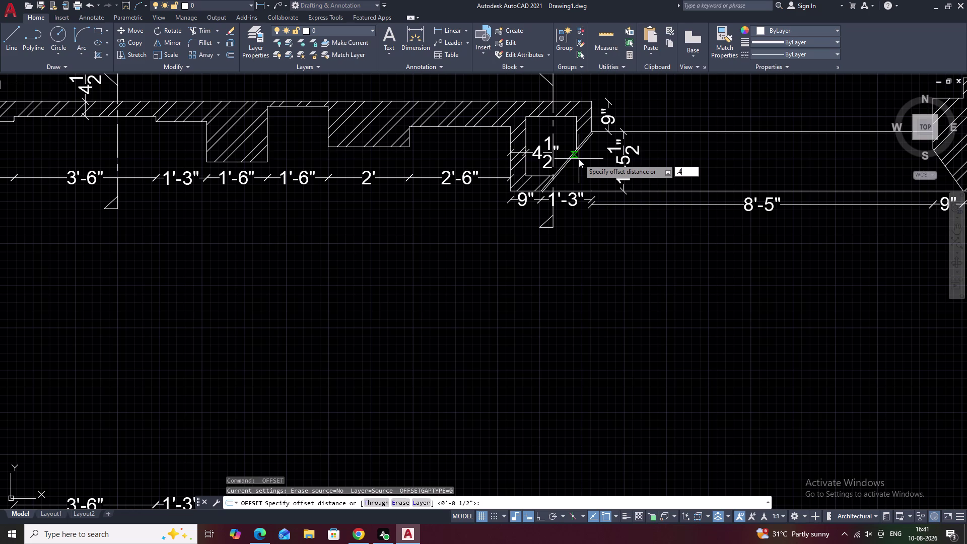
key(space)
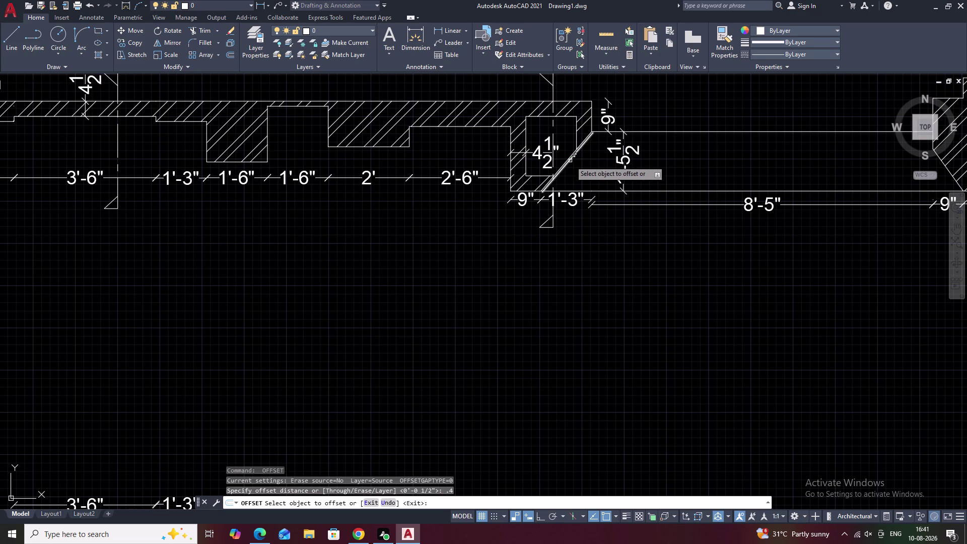
click(570, 161)
click(593, 175)
scroll(up, 3)
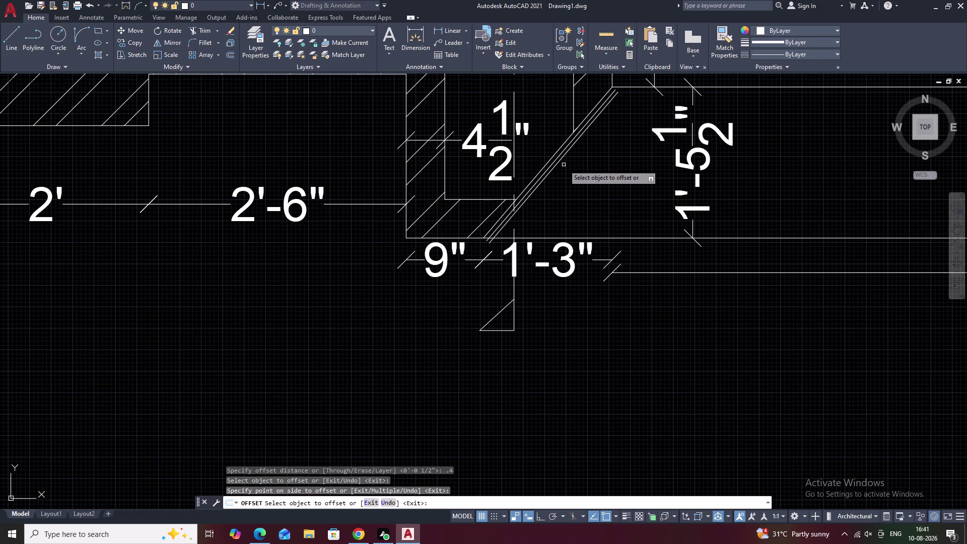
click(558, 164)
click(568, 172)
key(Escape)
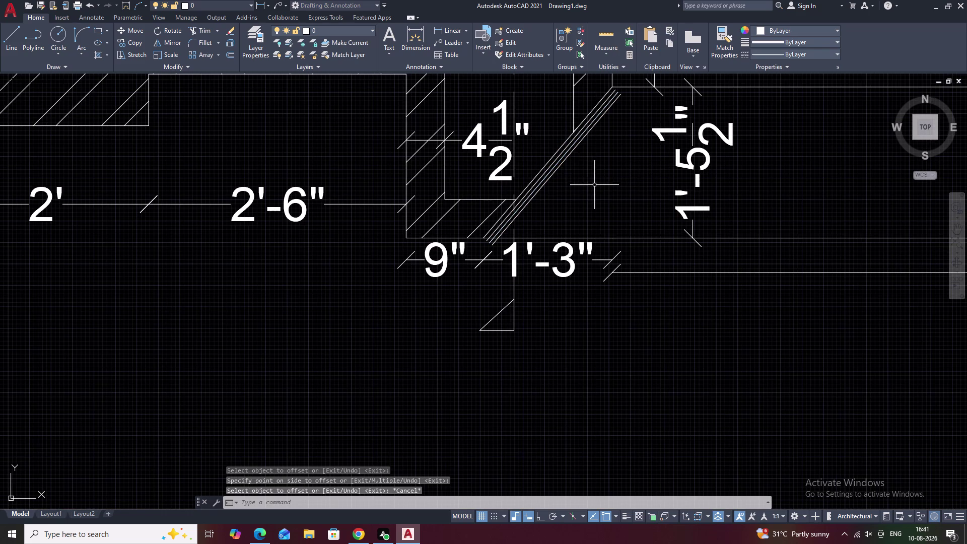
Trim the overshooting ends of the parallel lines at the wall edges.
text(TR)
key(space)
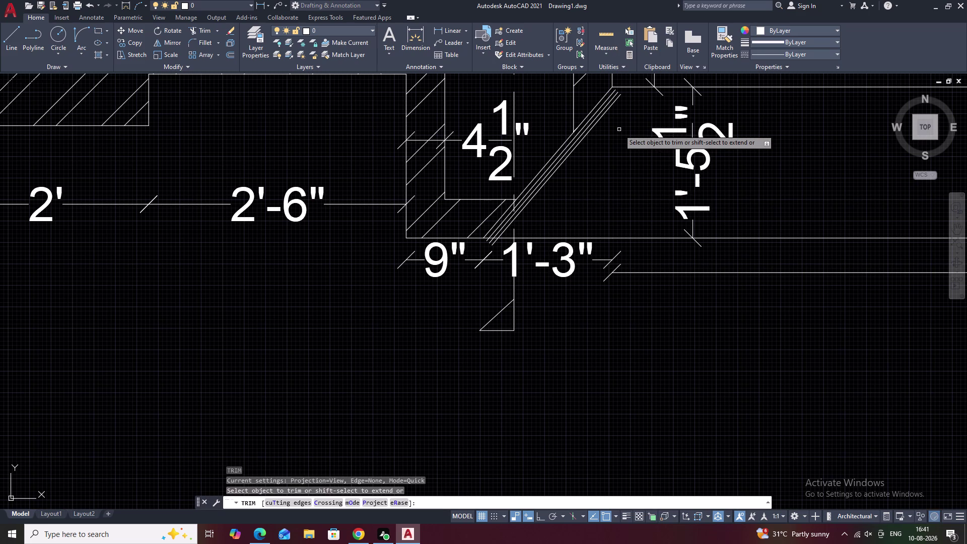
click(494, 246)
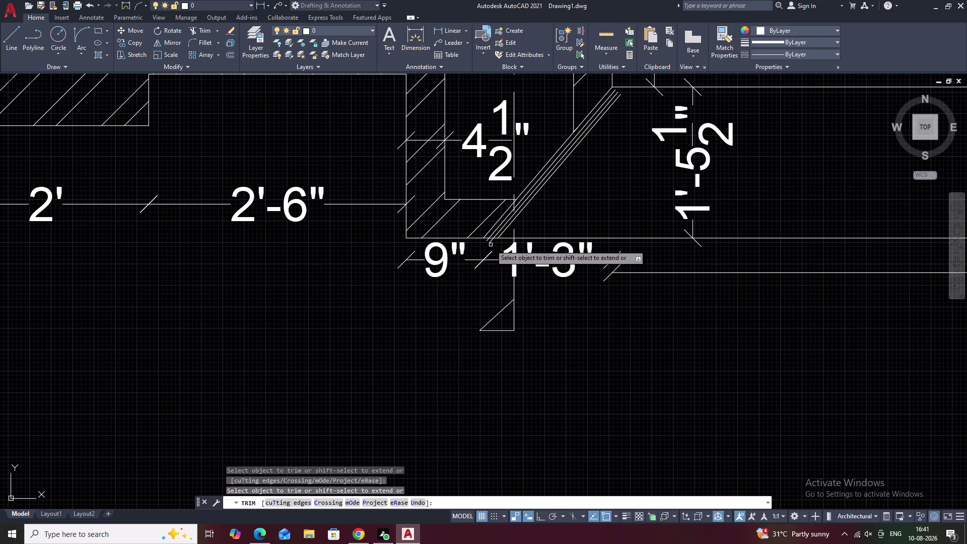
click(490, 245)
right_click(490, 245)
click(504, 245)
click(505, 248)
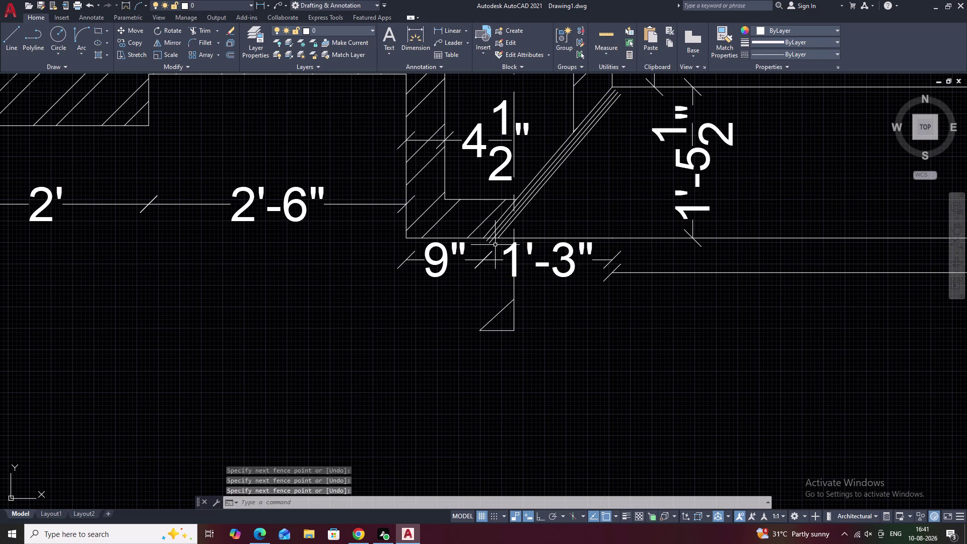
key(space)
scroll(up, 3)
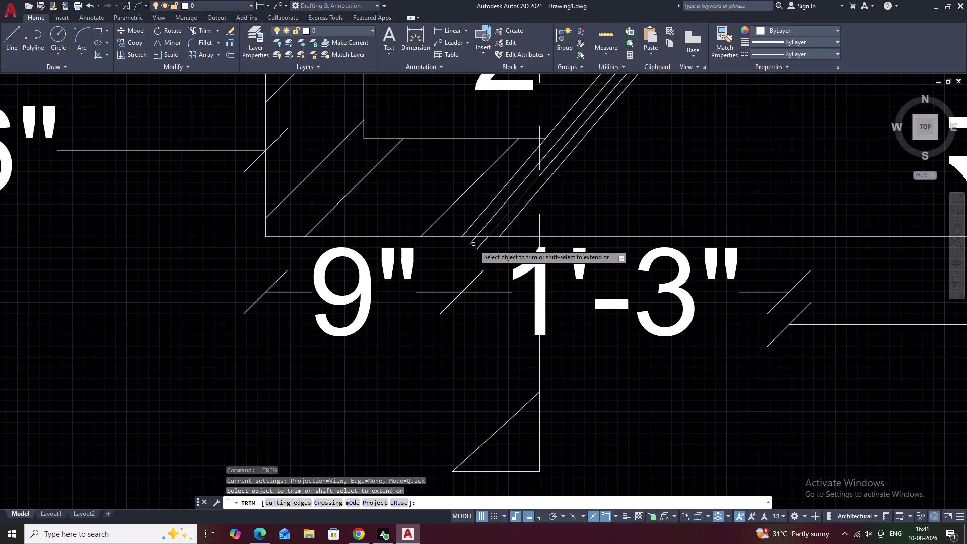
click(480, 245)
click(473, 244)
click(471, 242)
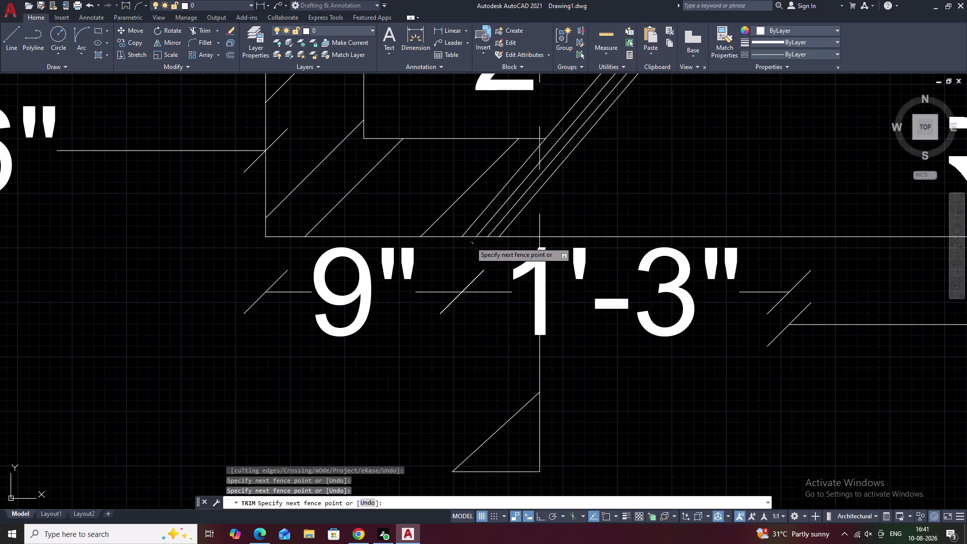
key(Escape)
scroll(down, 3)
middle_drag(638, 163, 609, 192)
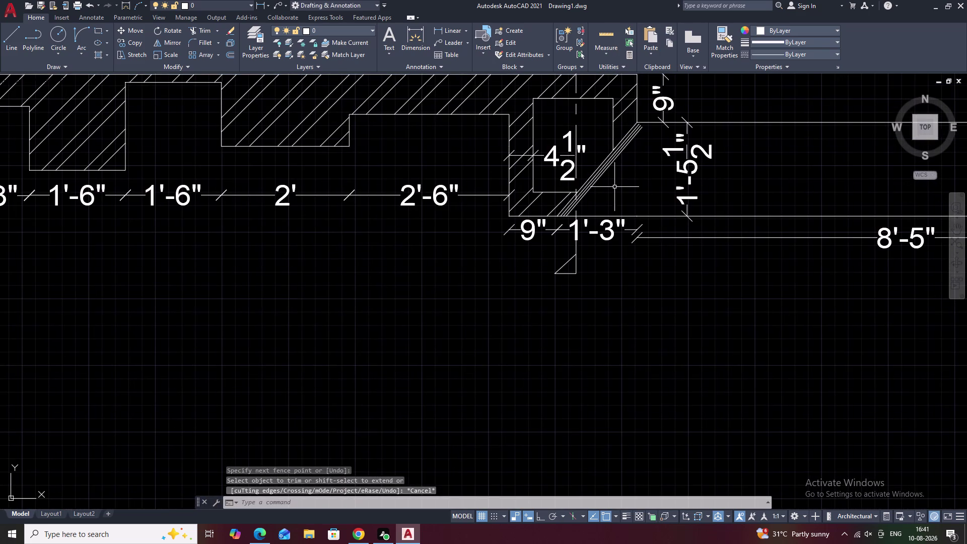
Extend the short parallel lines to the corner box edge with EX.
text(EX)
key(space)
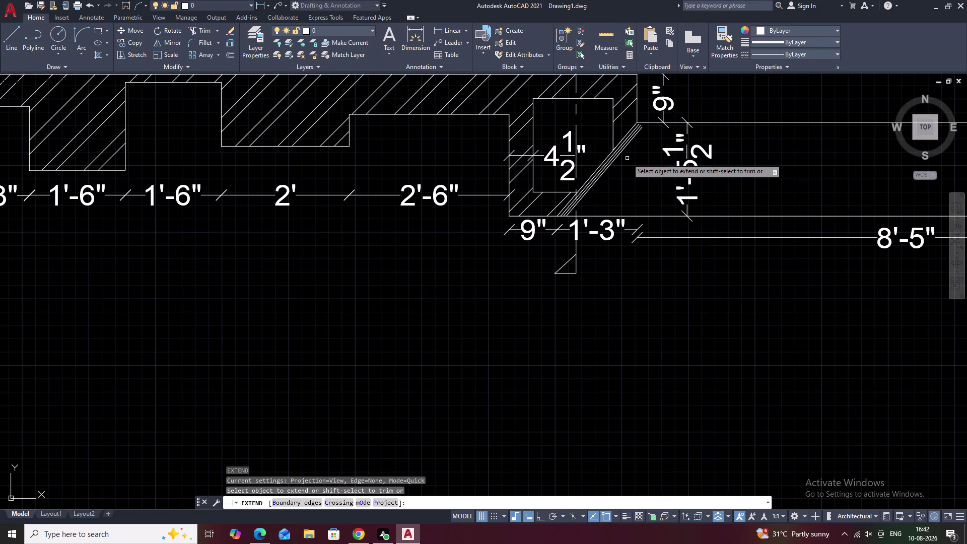
scroll(up, 3)
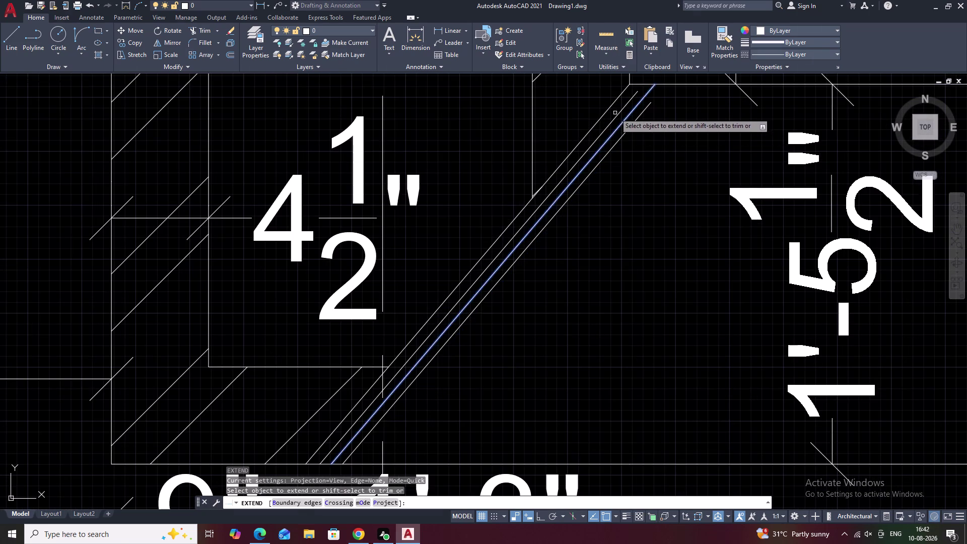
drag(615, 112, 633, 136)
key(Escape)
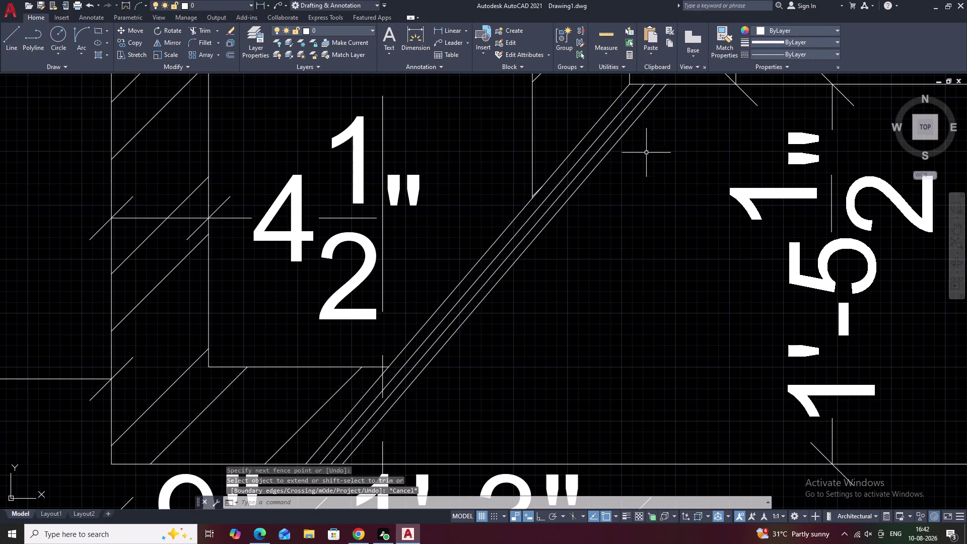
scroll(down, 3)
scroll(down, 3)
key(Escape)
middle_drag(694, 346, 646, 290)
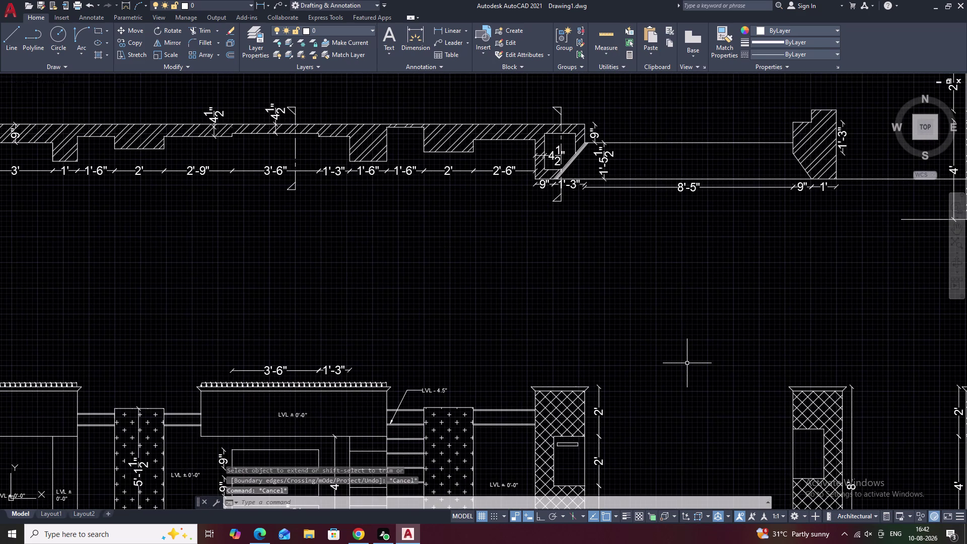
Pan and zoom to frame the plan and elevation together.
middle_drag(698, 361, 643, 327)
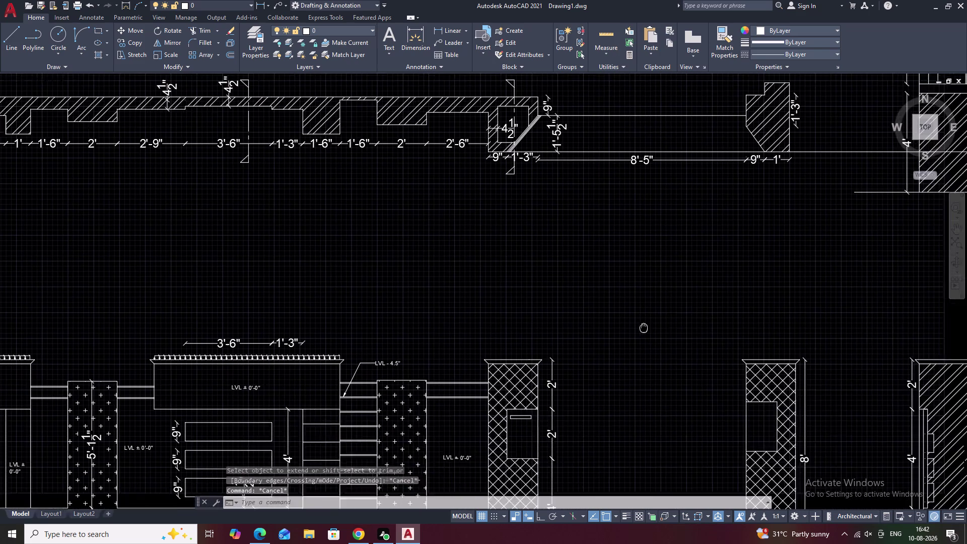
middle_drag(688, 352, 648, 311)
scroll(down, 3)
middle_drag(791, 359, 766, 328)
middle_drag(663, 286, 590, 286)
scroll(up, 3)
middle_drag(563, 289, 577, 260)
middle_drag(603, 263, 598, 265)
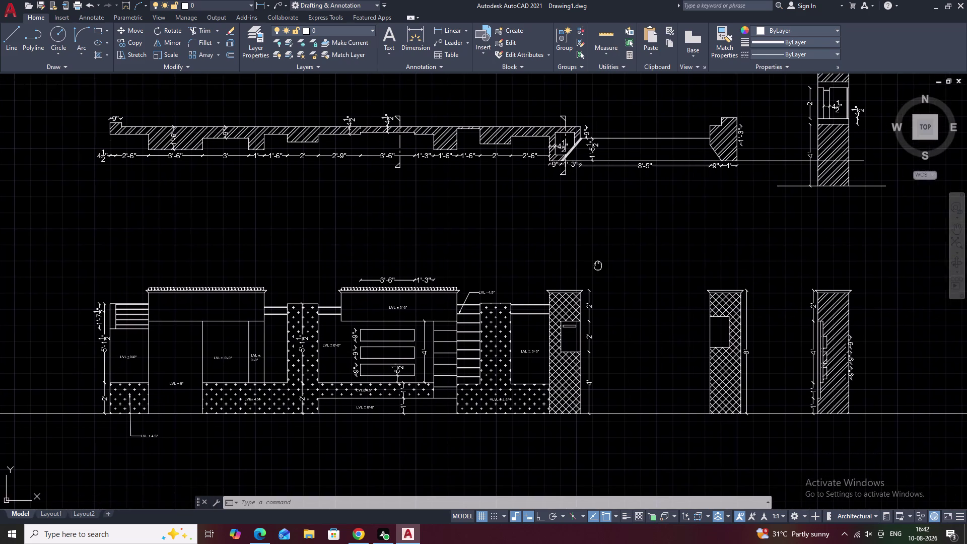
middle_drag(598, 266, 592, 271)
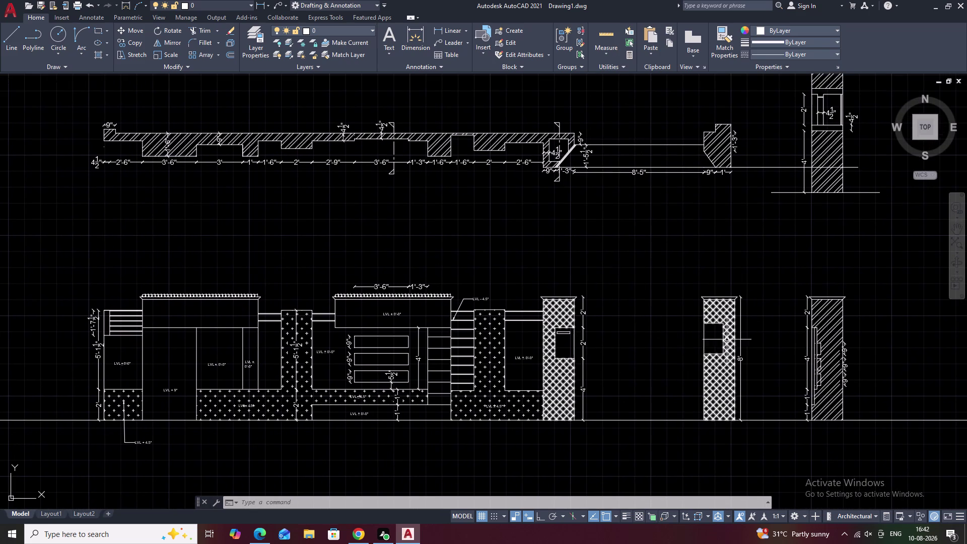
Start multiline text, cancel, restart it and choose the Style option.
text(T)
key(space)
key(Escape)
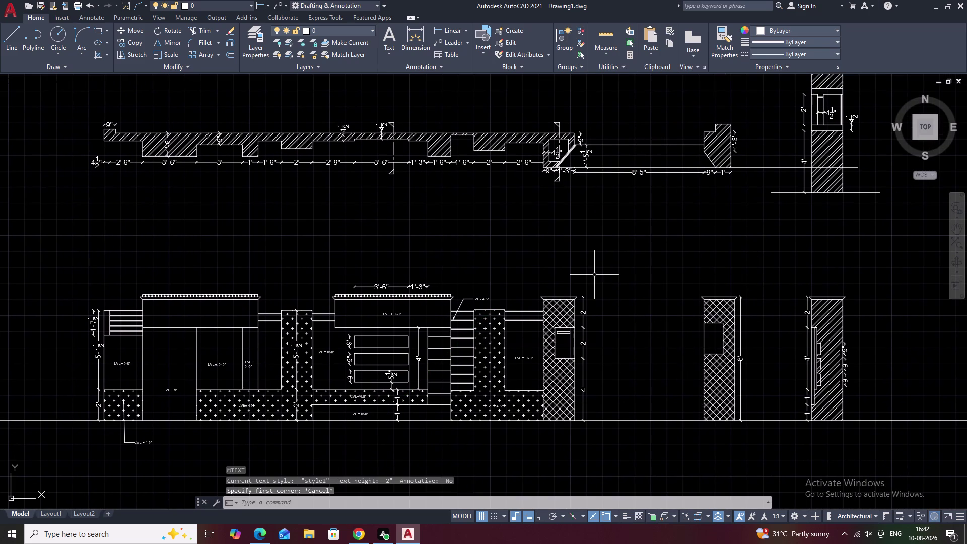
text(T)
key(space)
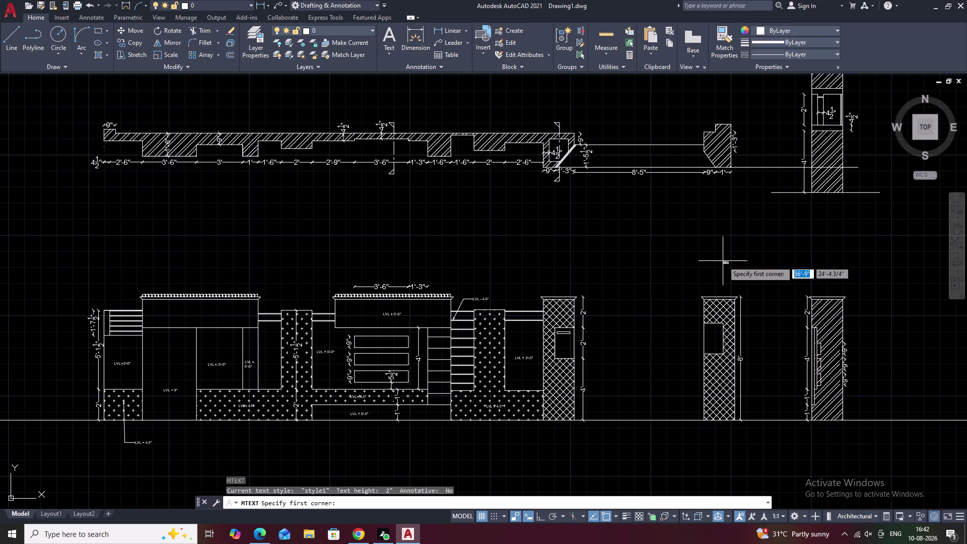
key(Escape)
text(STY)
key(space)
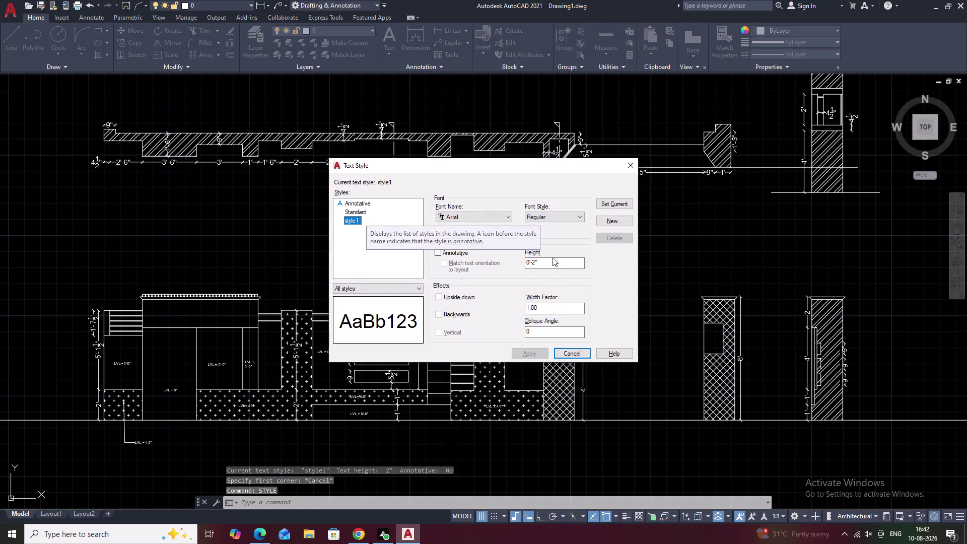
Create text style '2' with a 5-inch height, apply it and close.
click(605, 221)
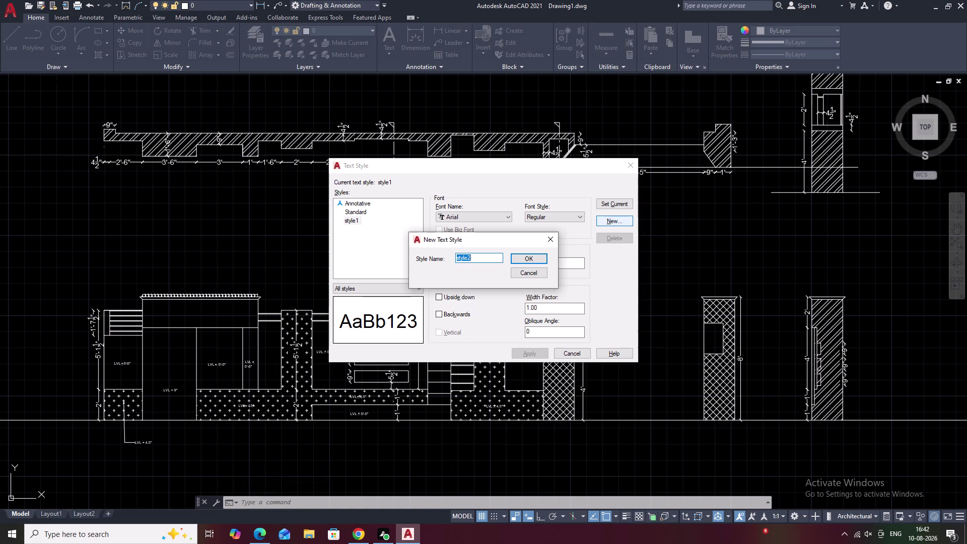
key(BackSpace)
key(2)
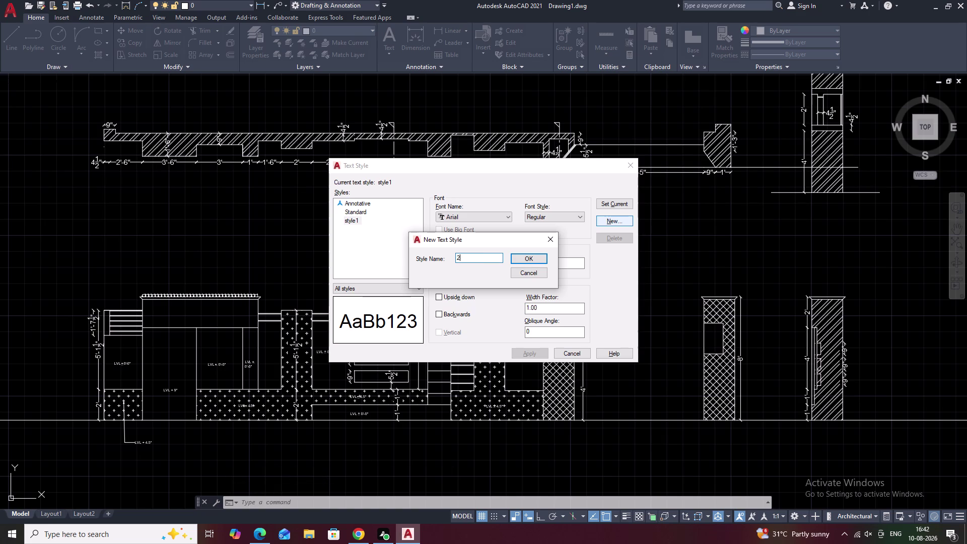
click(523, 257)
drag(543, 261, 525, 260)
key(BackSpace)
key(5)
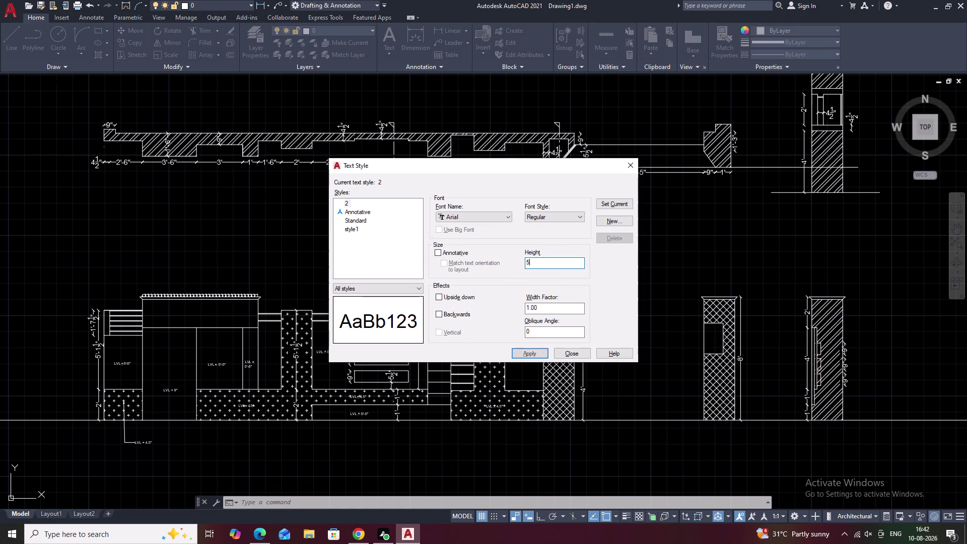
click(523, 354)
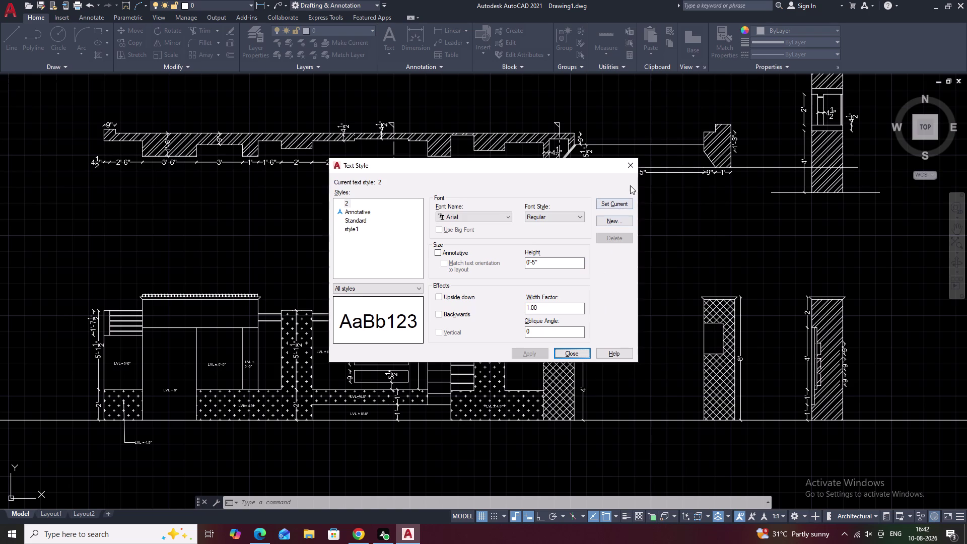
click(634, 168)
key(t)
key(space)
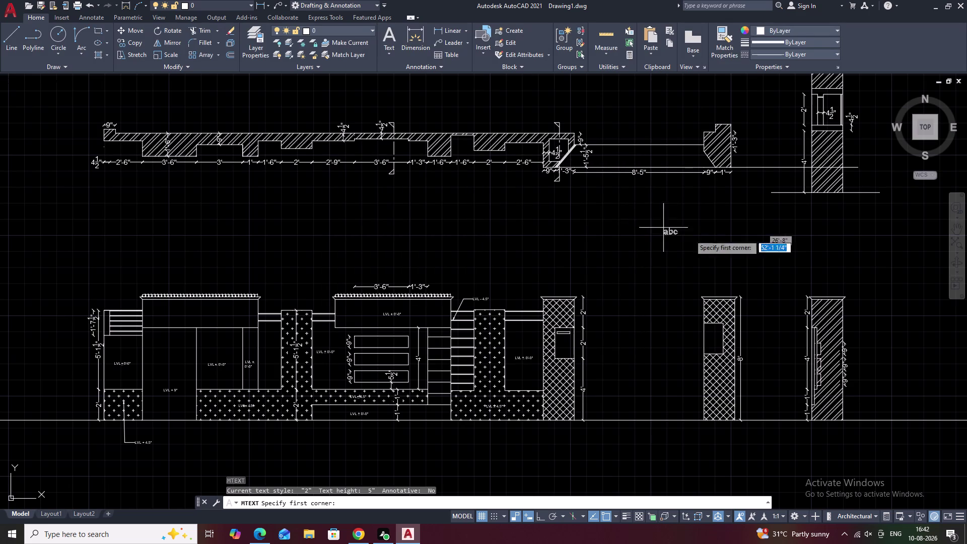
Draw a text box below the right section and type 'SECTION Y-Y'.
middle_drag(792, 245, 651, 246)
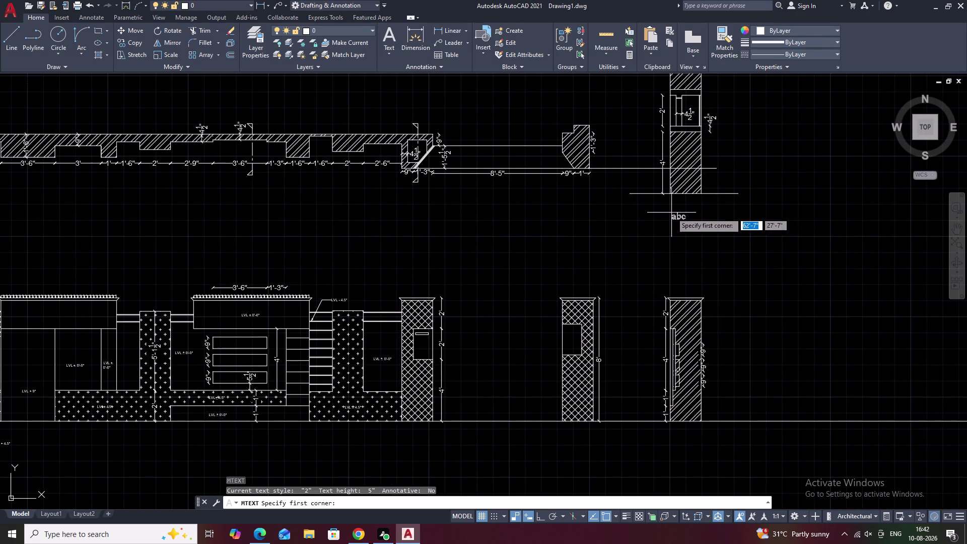
click(671, 209)
click(713, 218)
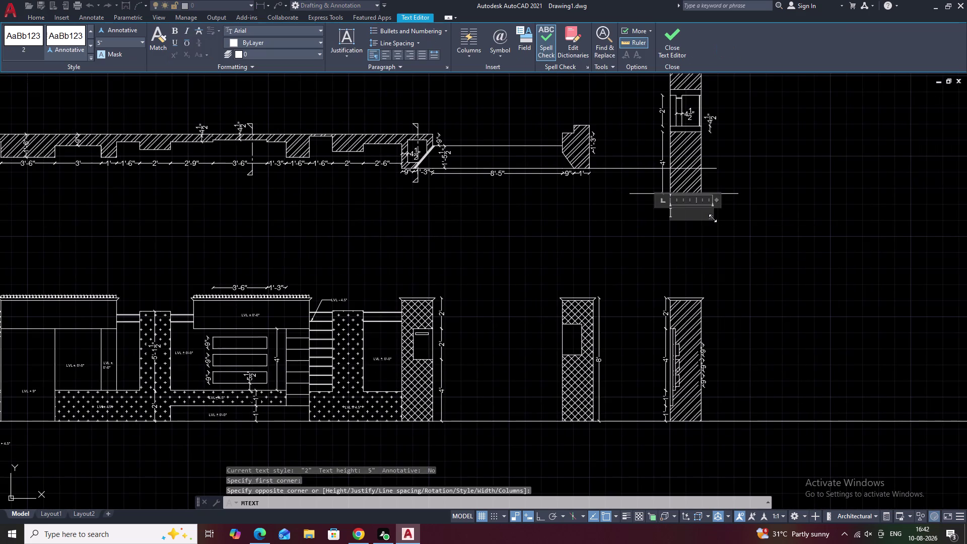
text(SEC)
text(TION)
key(space)
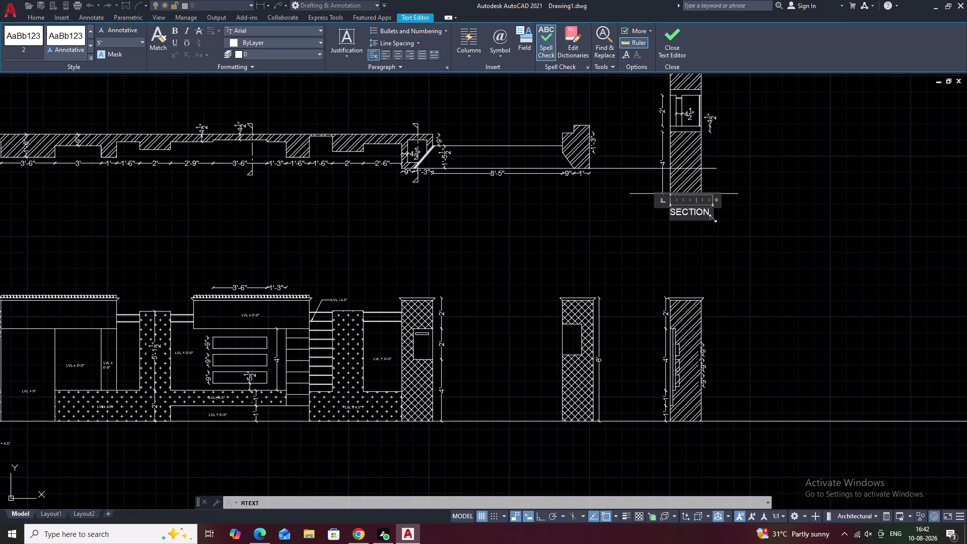
text(Y)
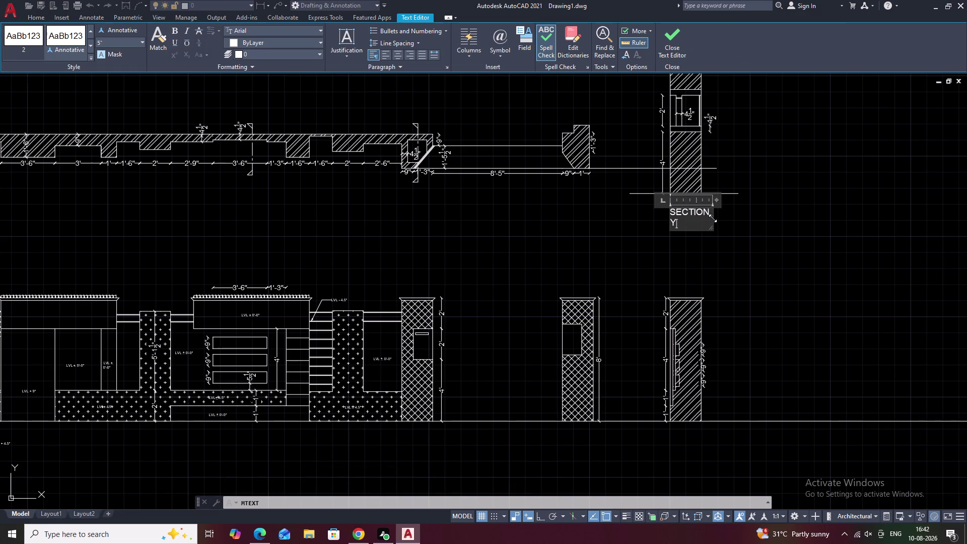
text(-)
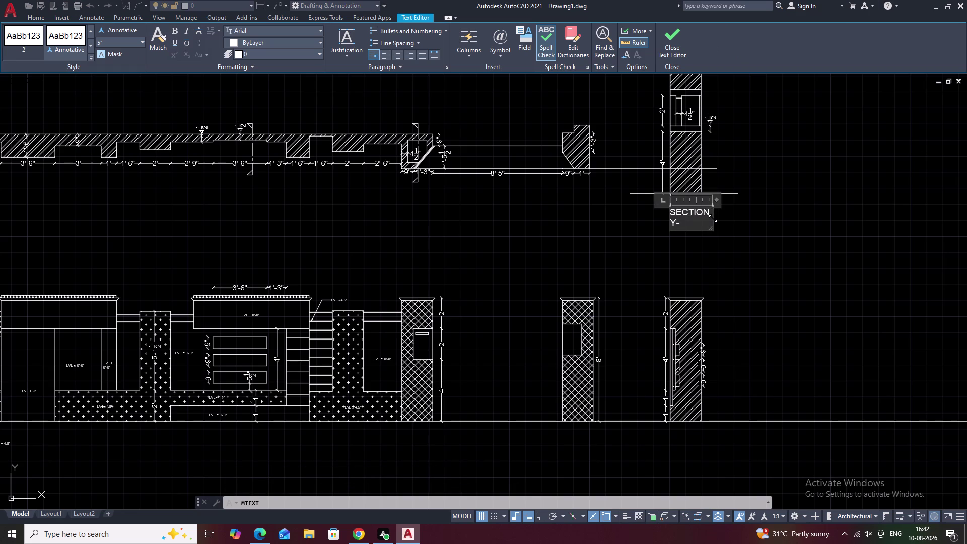
key(y)
Widen the text box so the title fits one line and finish it.
double_click(713, 218)
drag(713, 217, 725, 218)
drag(724, 216, 758, 215)
click(758, 214)
right_click(759, 215)
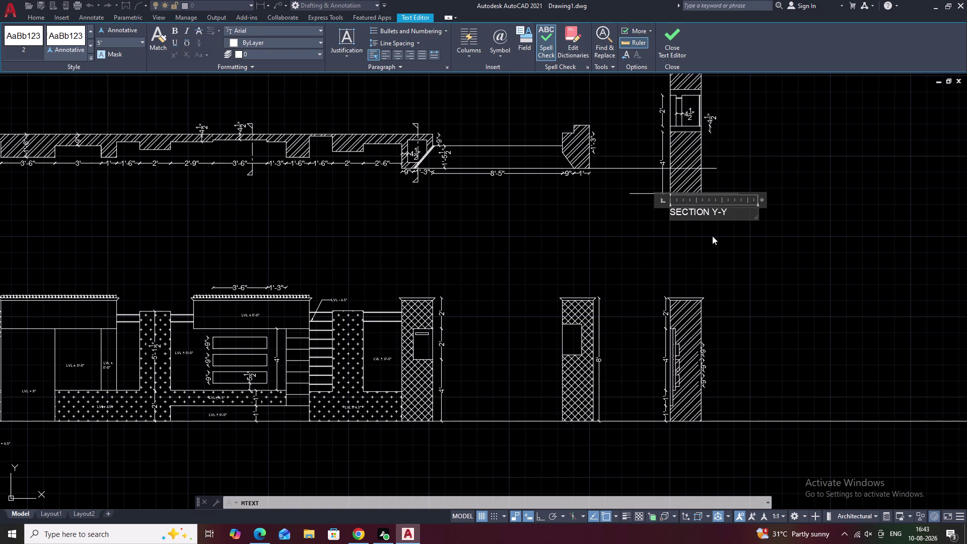
click(709, 236)
click(722, 211)
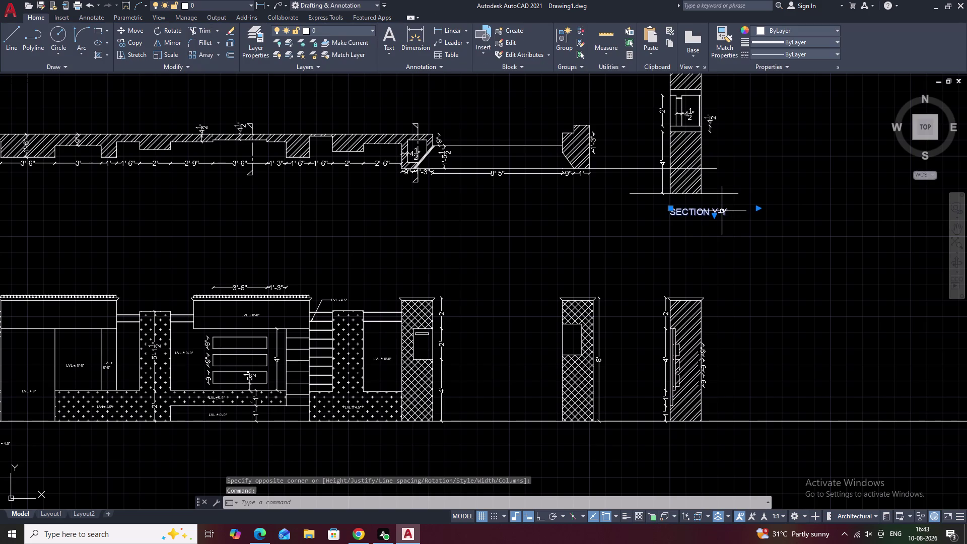
Move the SECTION Y-Y title slightly to the left.
text(M)
key(space)
scroll(up, 3)
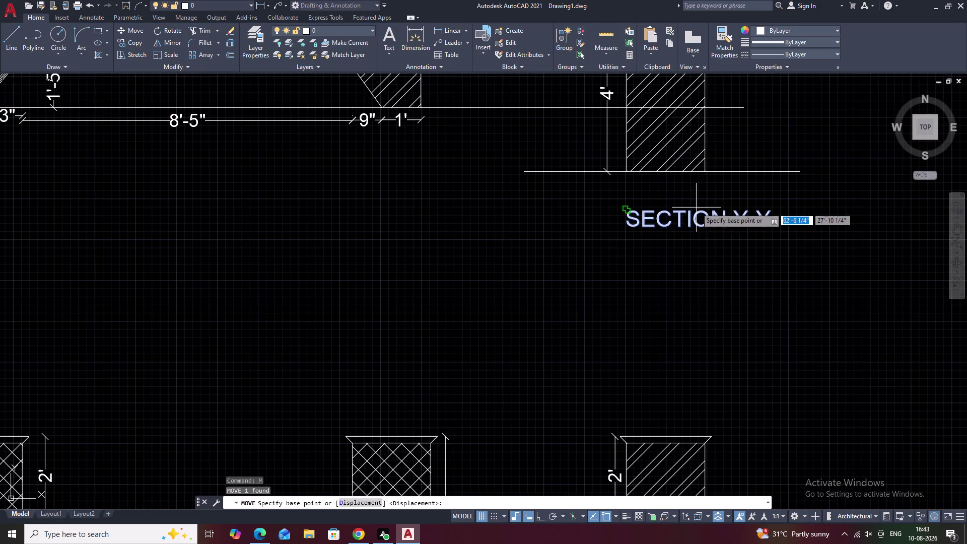
click(680, 223)
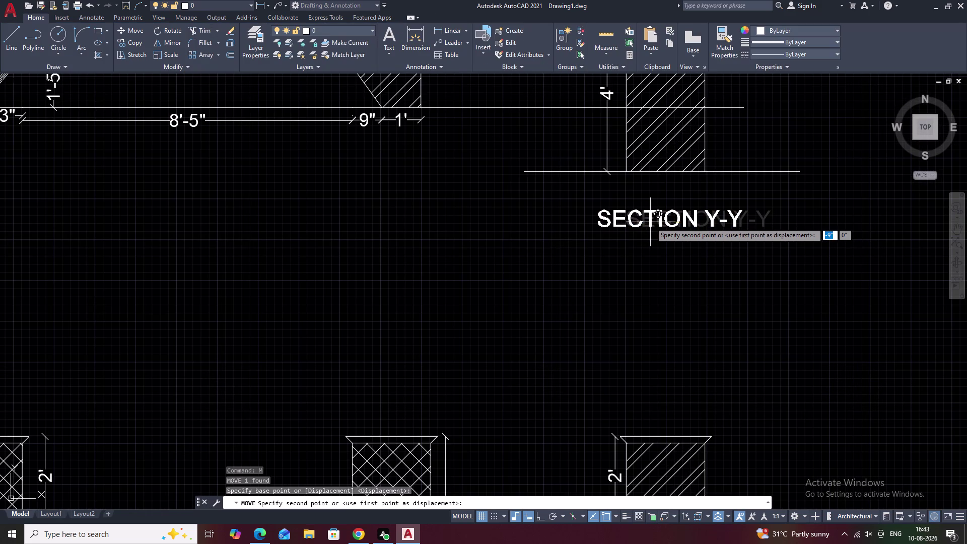
click(652, 222)
Select the SECTION Y-Y text and make it bold and underlined.
double_click(682, 215)
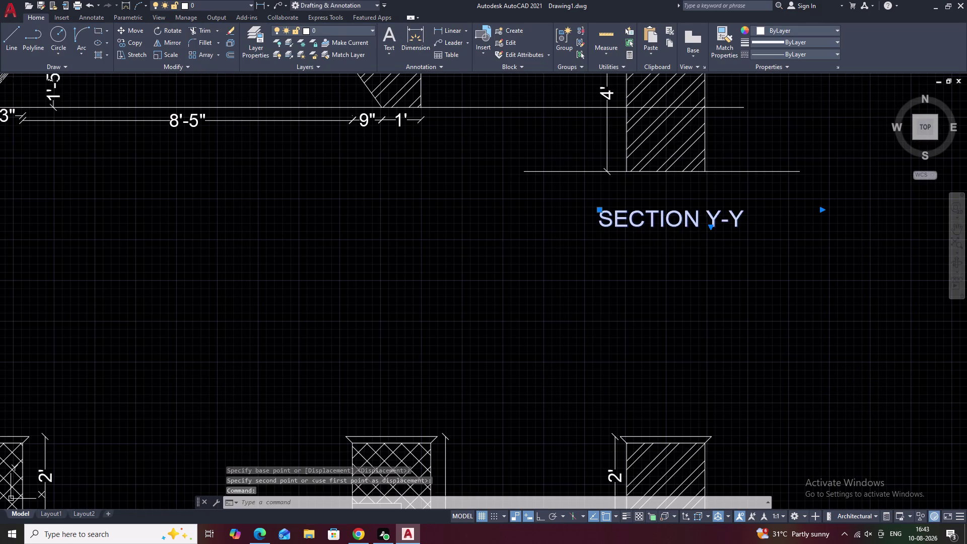
drag(754, 211, 598, 213)
click(592, 214)
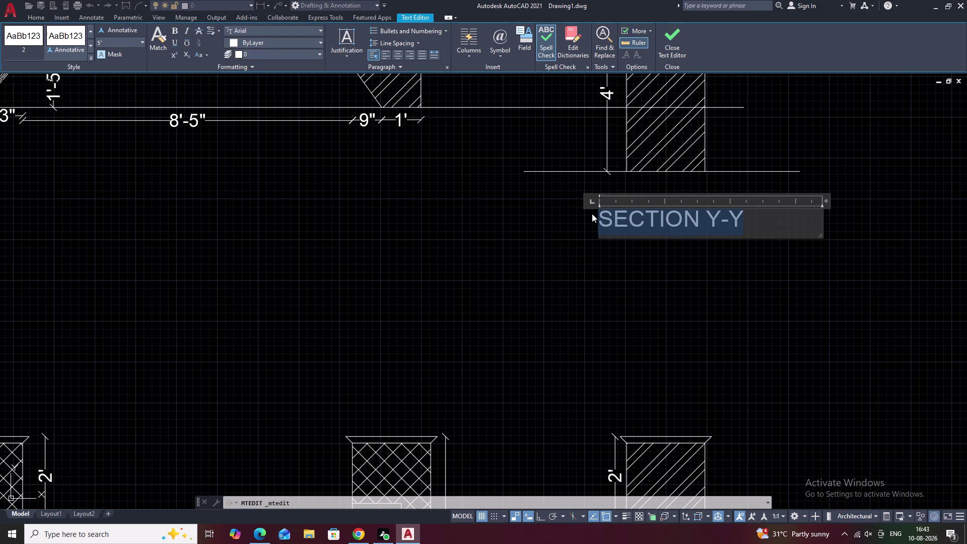
double_click(737, 218)
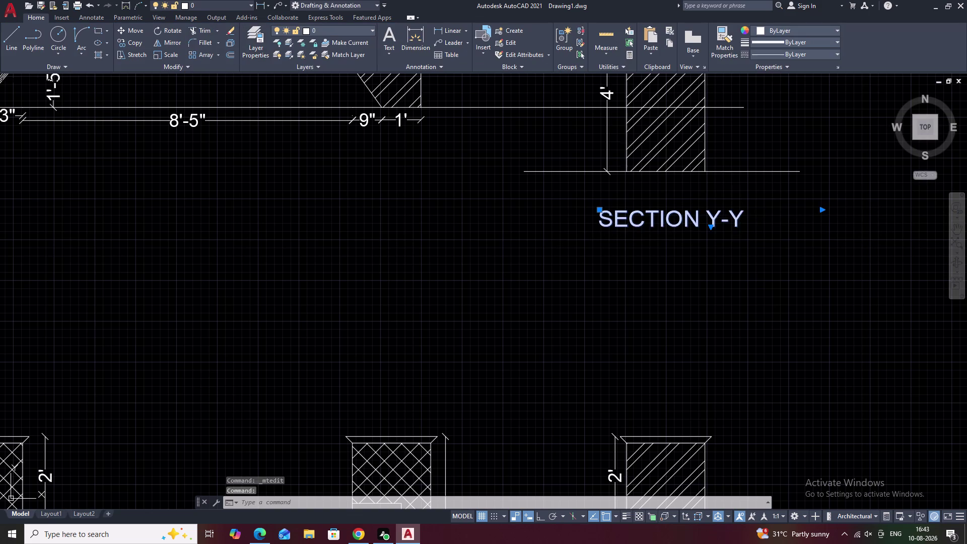
drag(762, 216, 752, 219)
drag(738, 220, 705, 221)
drag(703, 222, 631, 222)
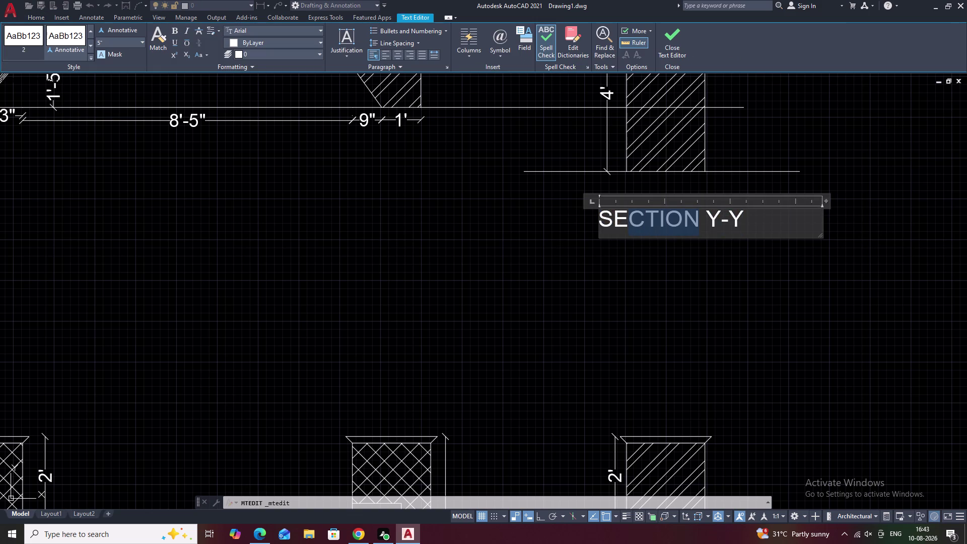
click(785, 223)
drag(762, 220, 643, 220)
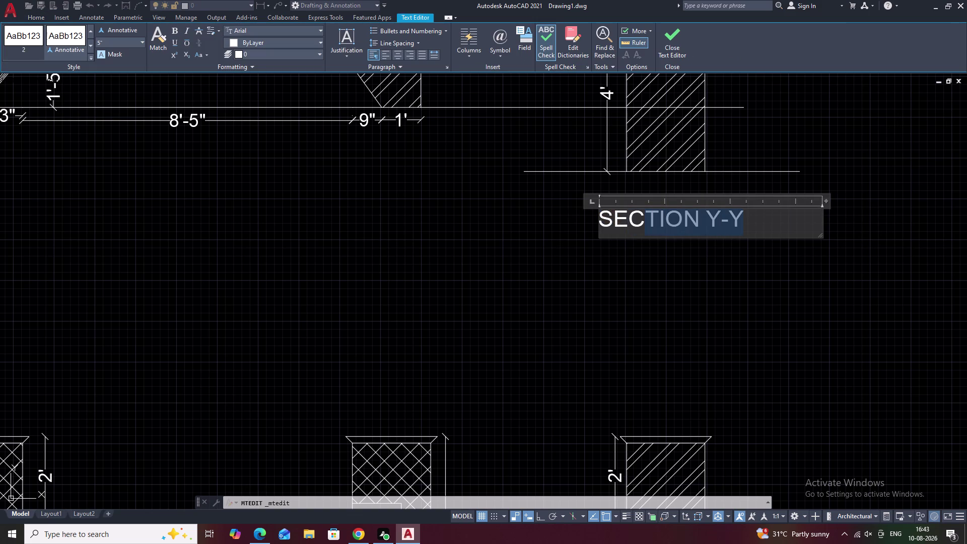
drag(643, 220, 602, 220)
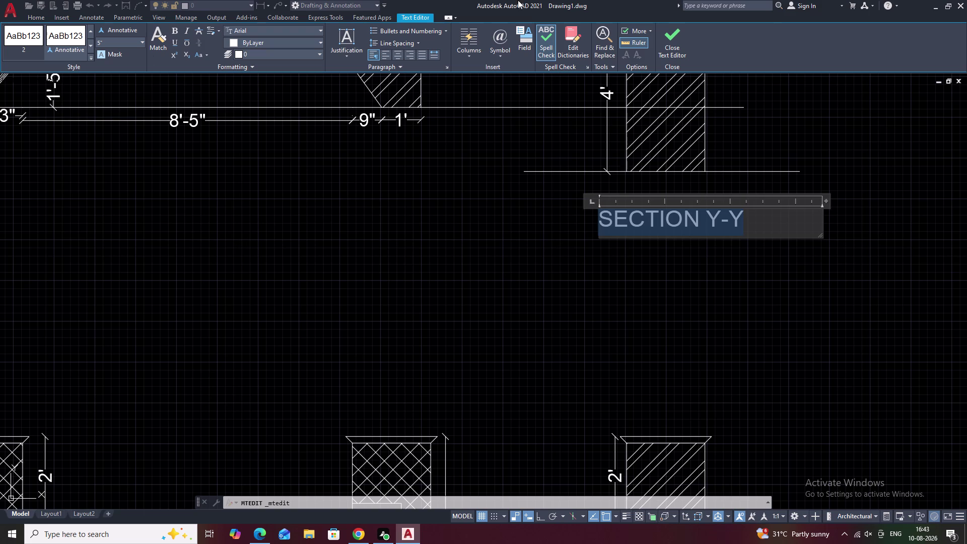
click(174, 34)
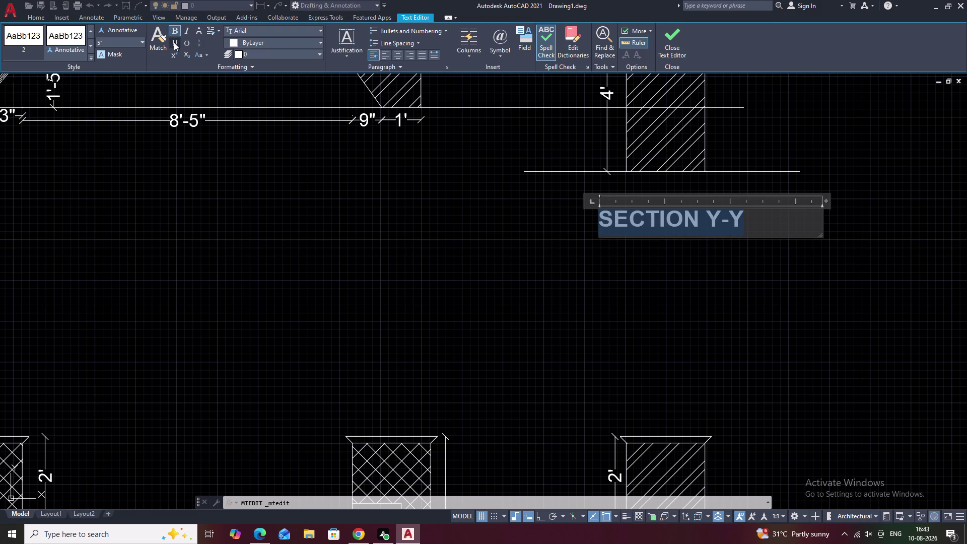
click(174, 42)
Close the title editor, bring the elevation into view and start MTEXT.
click(759, 259)
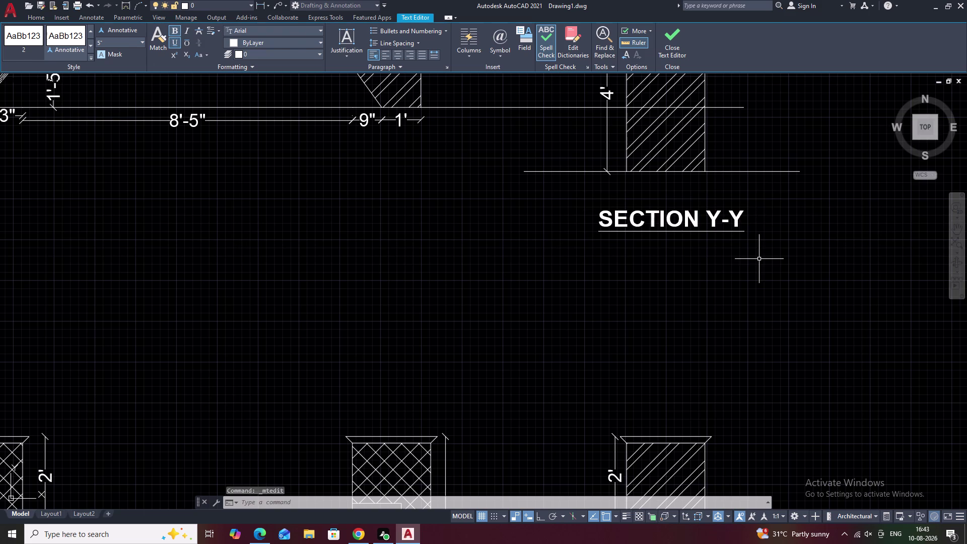
scroll(down, 3)
middle_drag(701, 306, 735, 261)
middle_drag(731, 258, 732, 240)
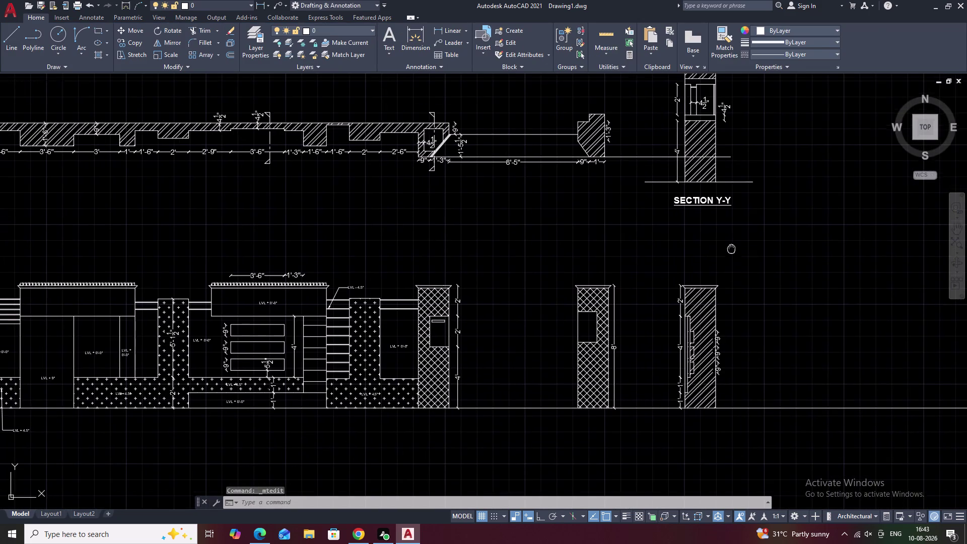
middle_drag(732, 241, 730, 212)
scroll(down, 3)
middle_drag(759, 300, 751, 245)
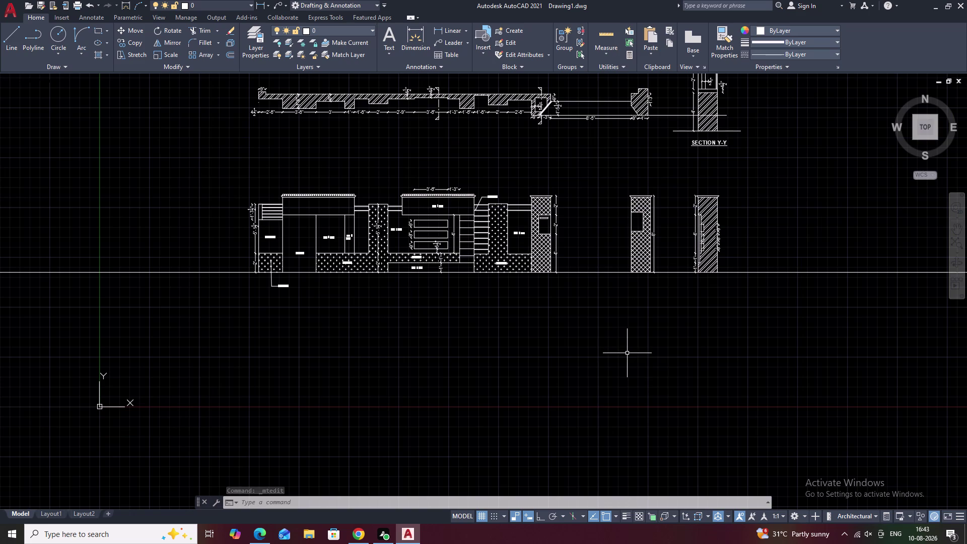
text(T)
key(space)
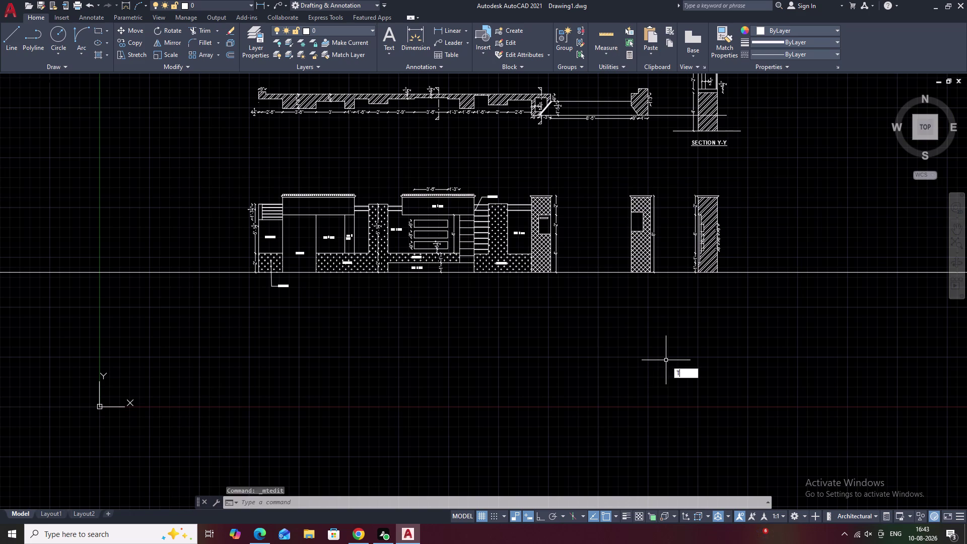
scroll(up, 3)
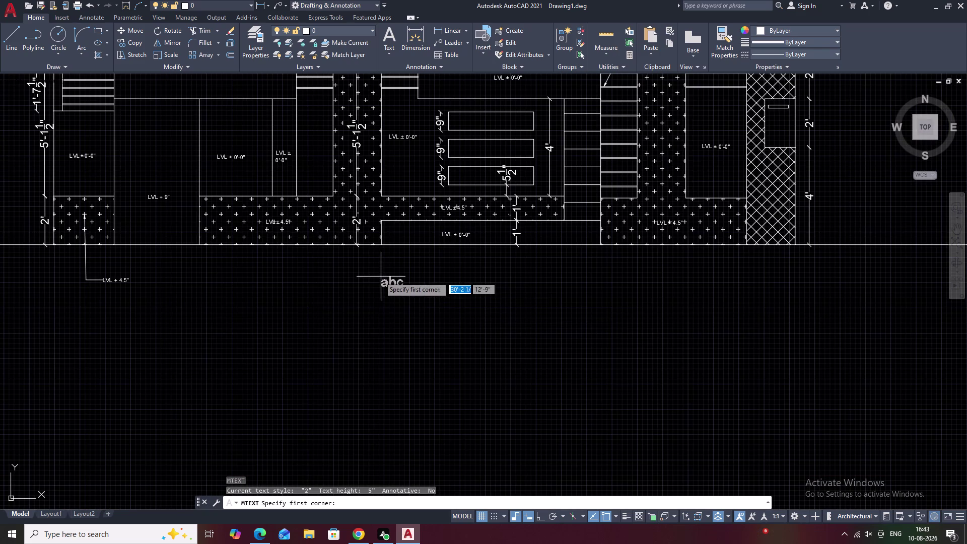
click(364, 277)
double_click(505, 292)
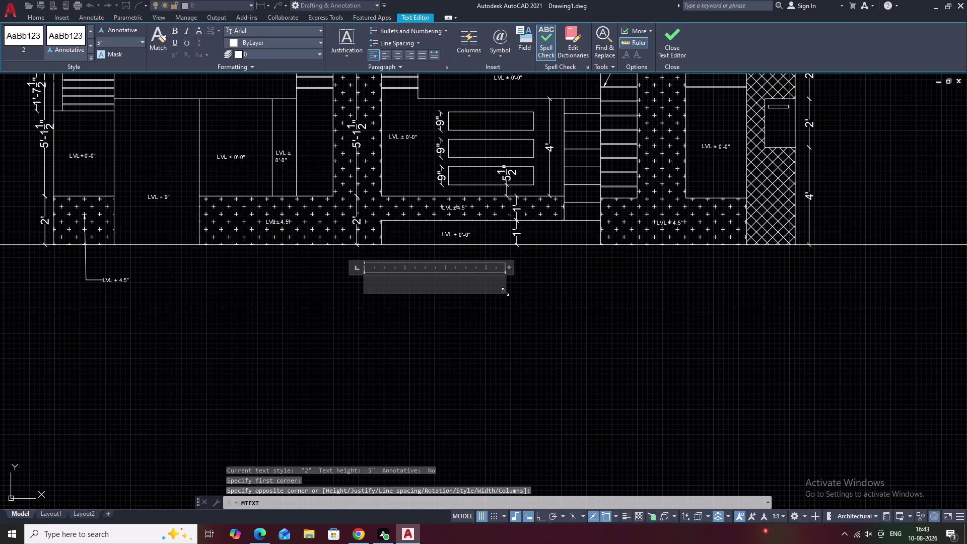
text(ELEV)
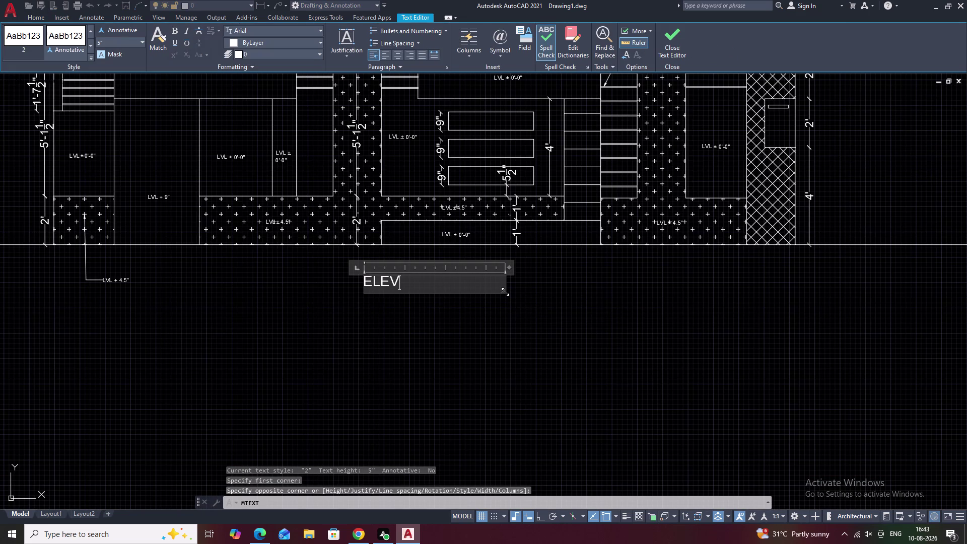
text(ATION)
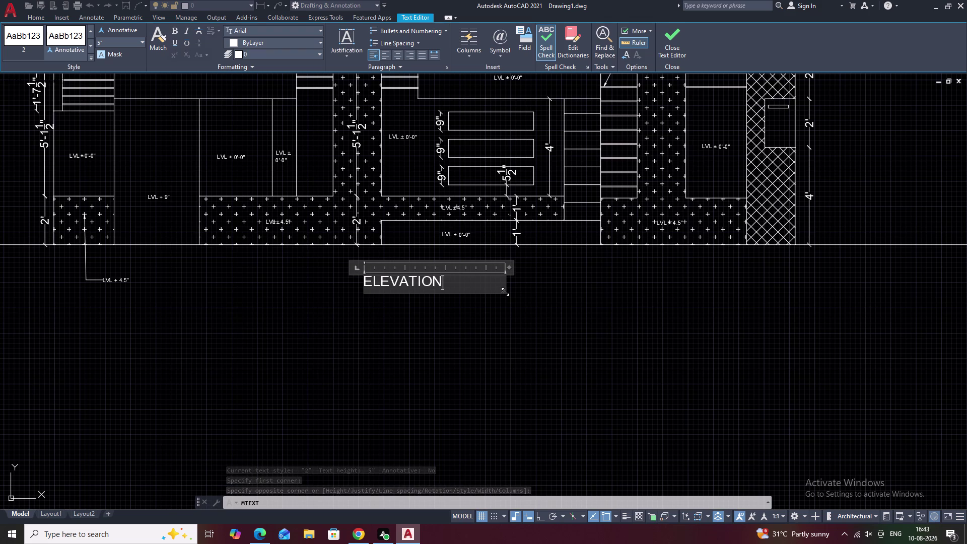
key(space)
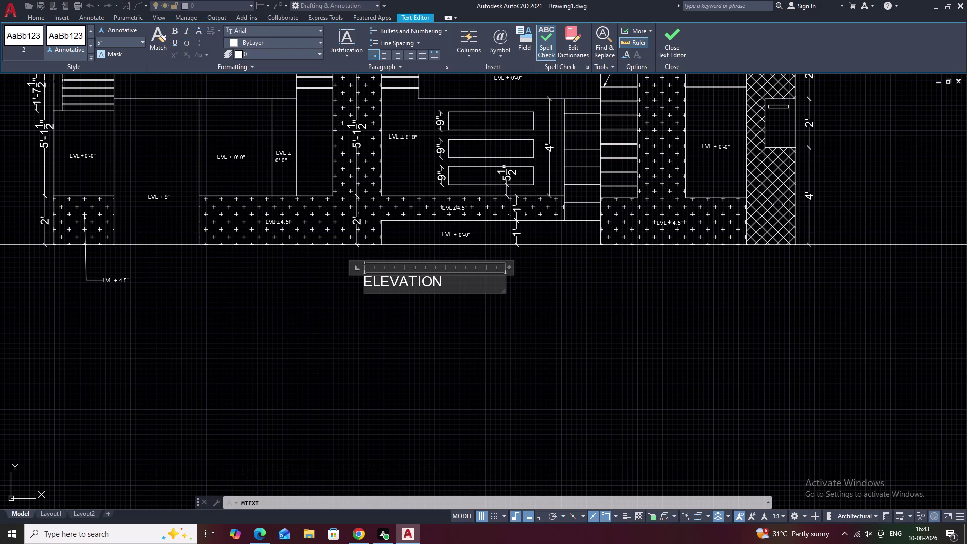
drag(455, 283, 360, 287)
click(361, 287)
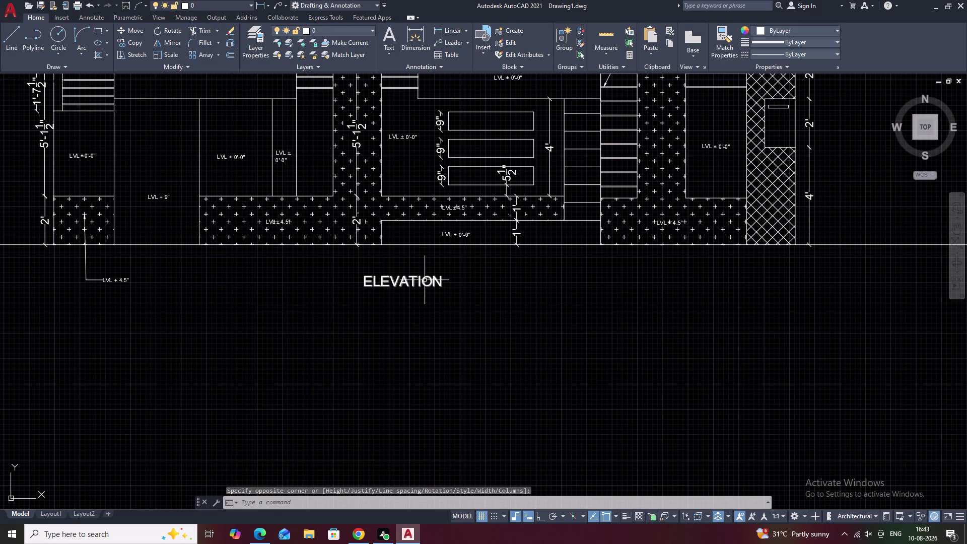
double_click(426, 280)
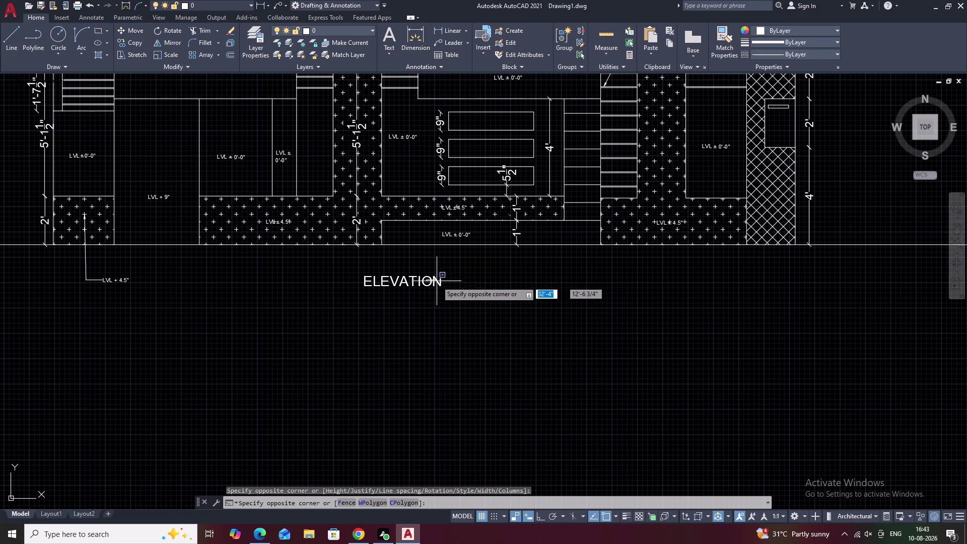
key(Escape)
click(440, 283)
key(Escape)
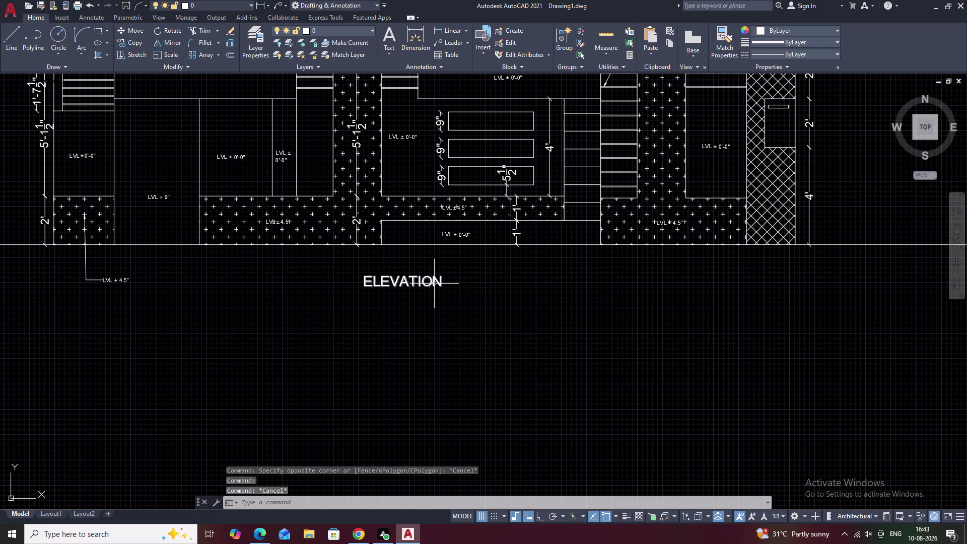
double_click(435, 284)
drag(455, 283, 411, 283)
drag(380, 282, 372, 281)
right_drag(379, 282, 372, 281)
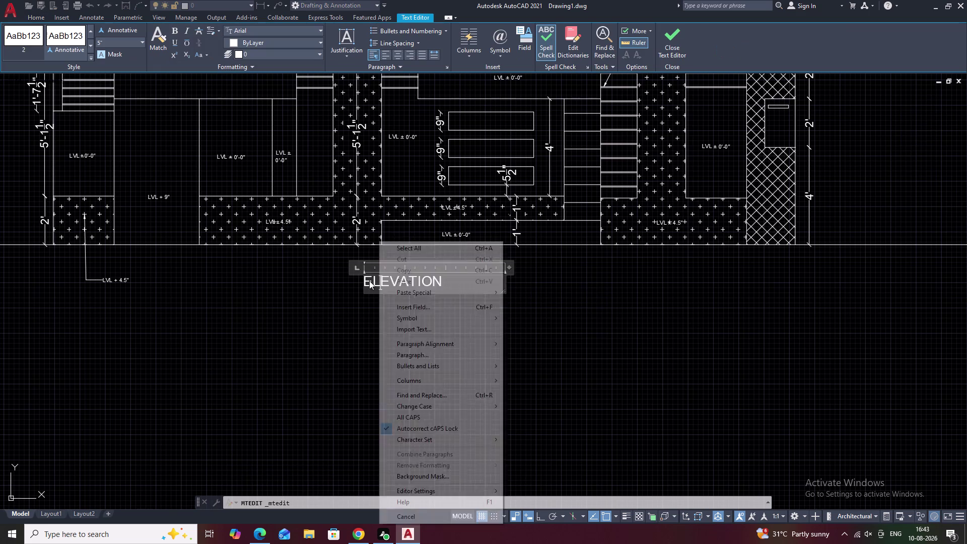
drag(372, 281, 360, 280)
right_drag(371, 281, 360, 281)
click(364, 278)
drag(454, 286, 363, 278)
click(363, 279)
right_click(363, 278)
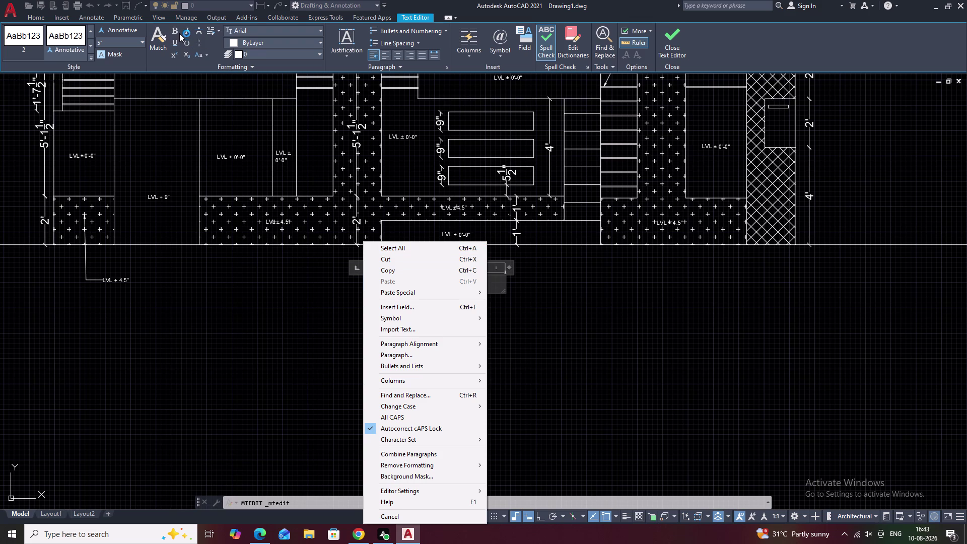
click(178, 30)
right_click(178, 30)
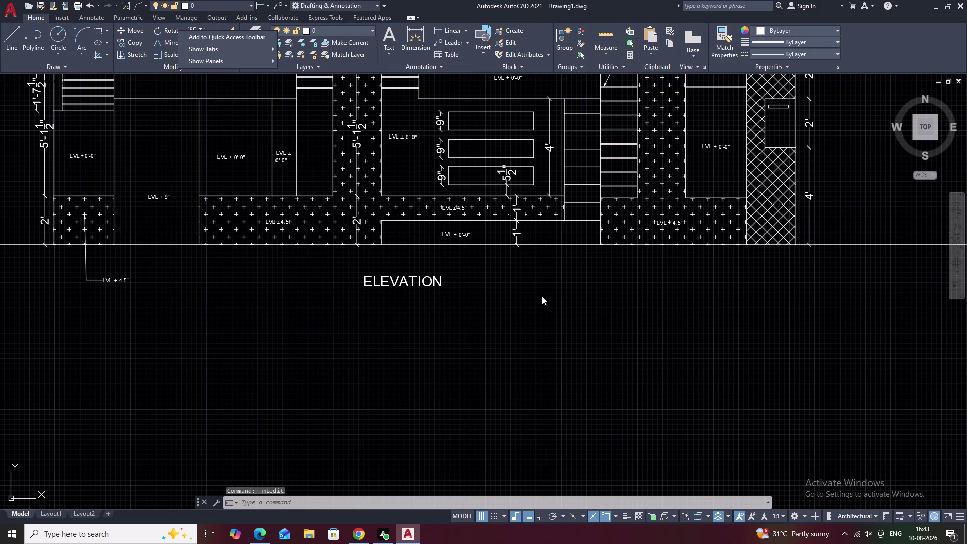
key(Escape)
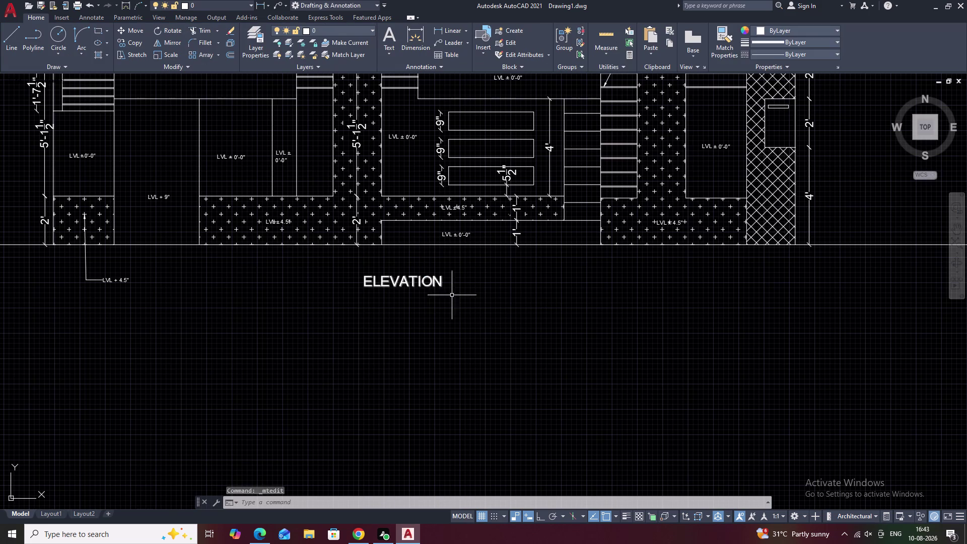
Change text style '2' height to 9 via STYLE and apply it.
text(ST)
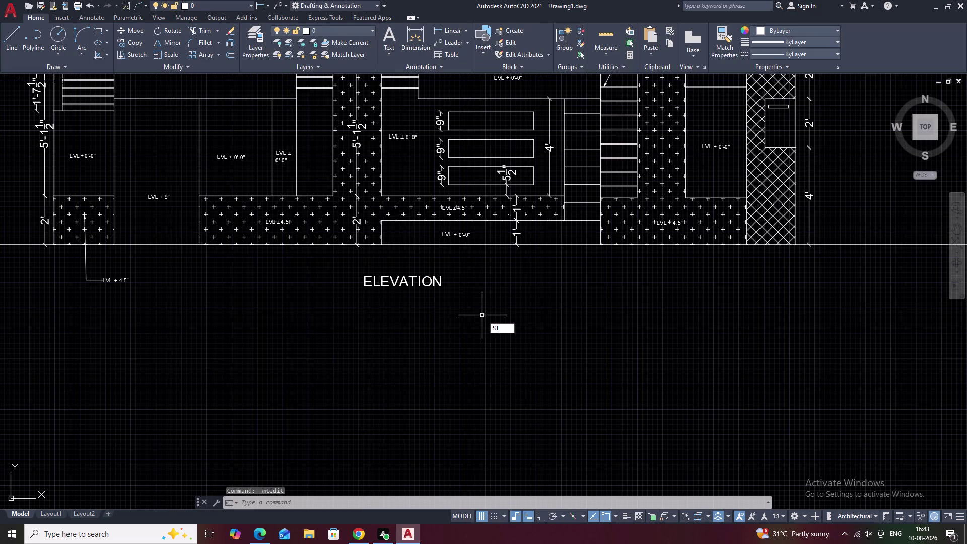
text(Y)
key(space)
click(542, 260)
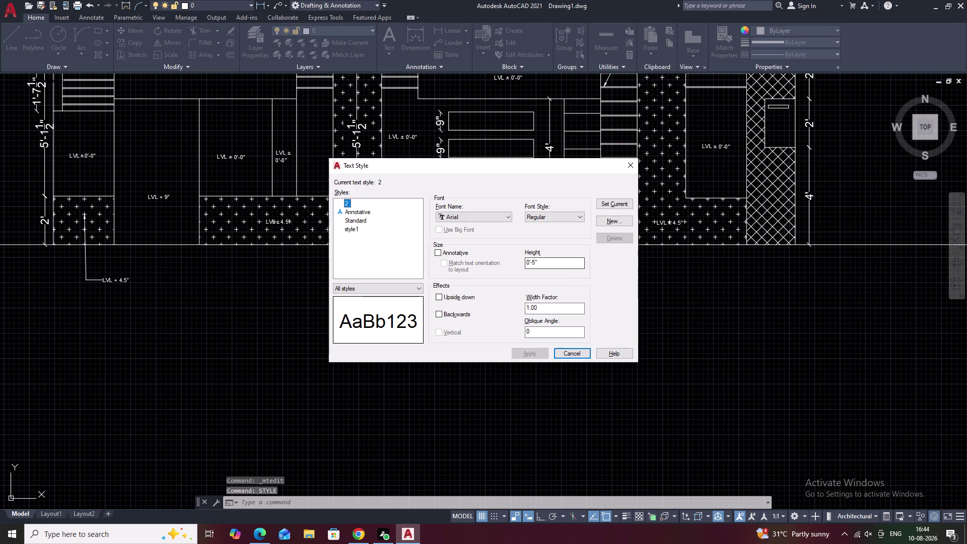
drag(538, 260, 509, 261)
key(BackSpace)
key(9)
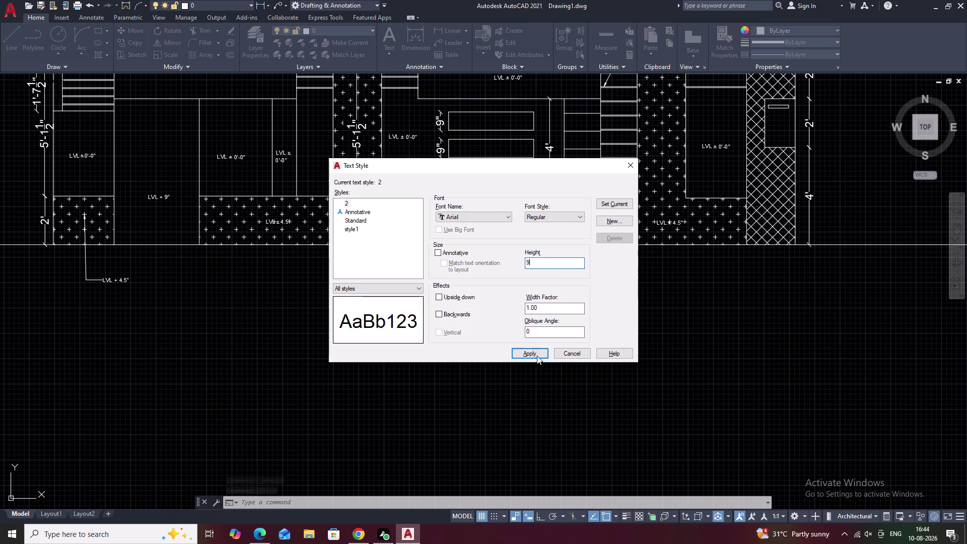
click(538, 357)
click(629, 163)
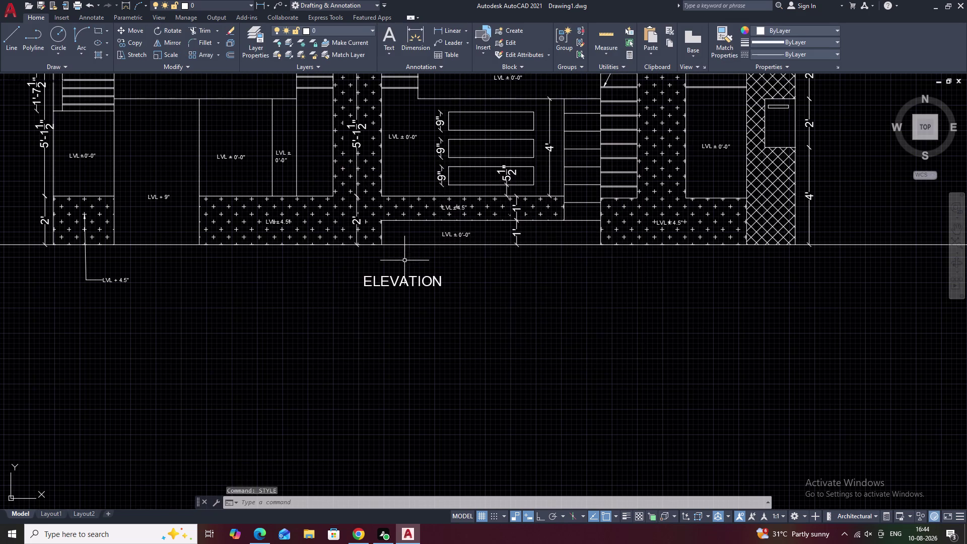
double_click(419, 279)
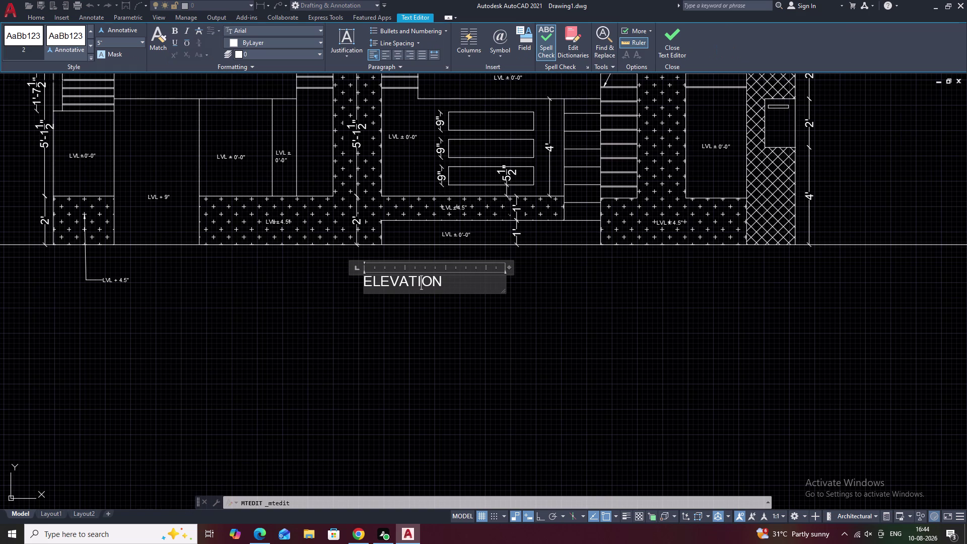
Make the ELEVATION title text bold, underlined and centred, then close the editor.
drag(444, 279, 361, 279)
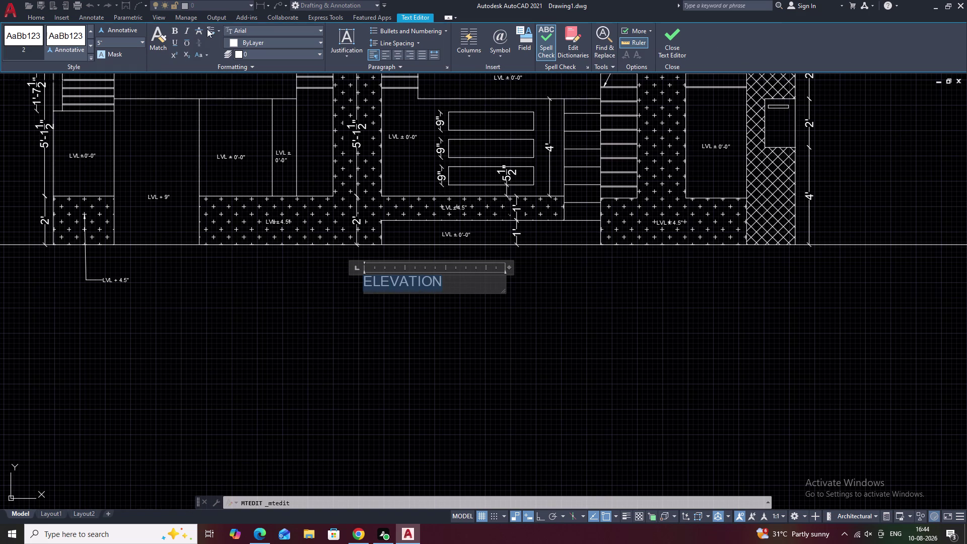
click(144, 41)
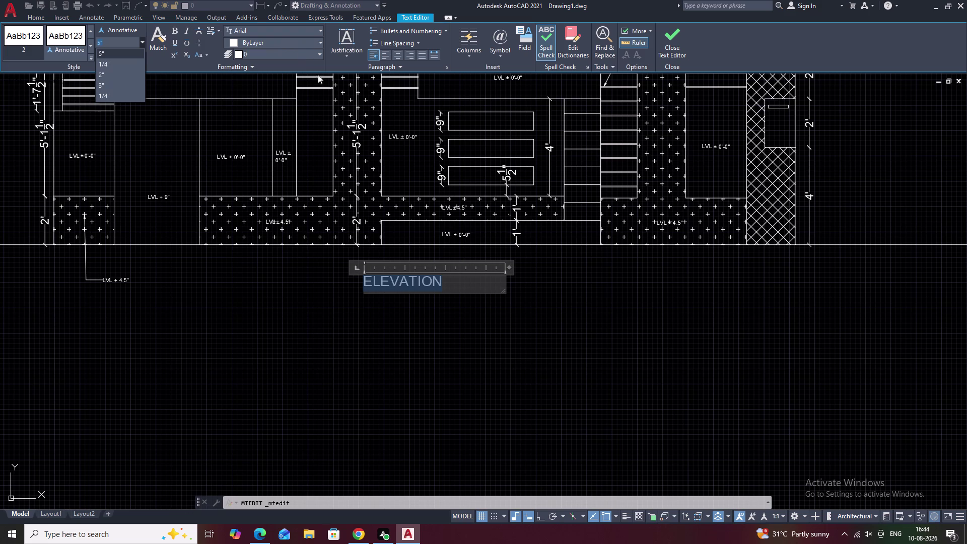
key(Escape)
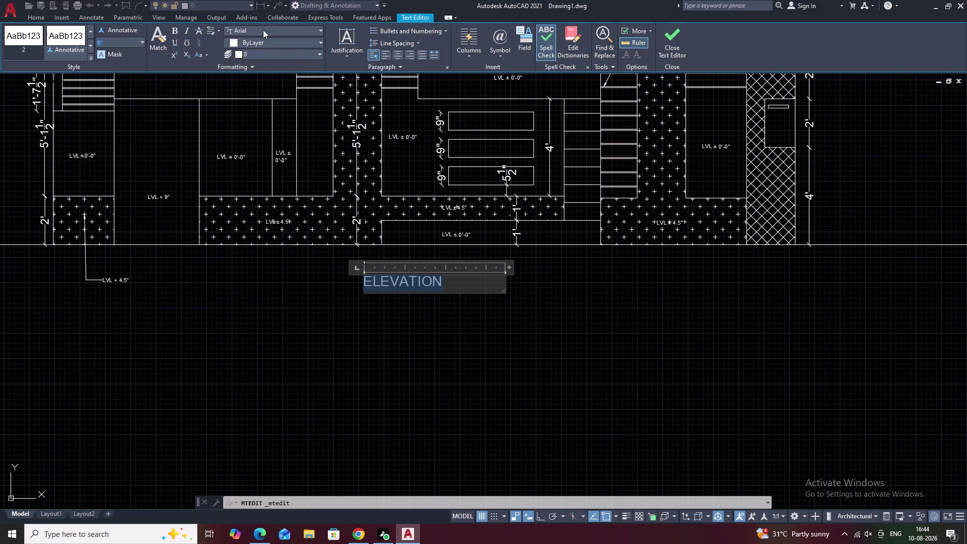
click(175, 32)
click(173, 42)
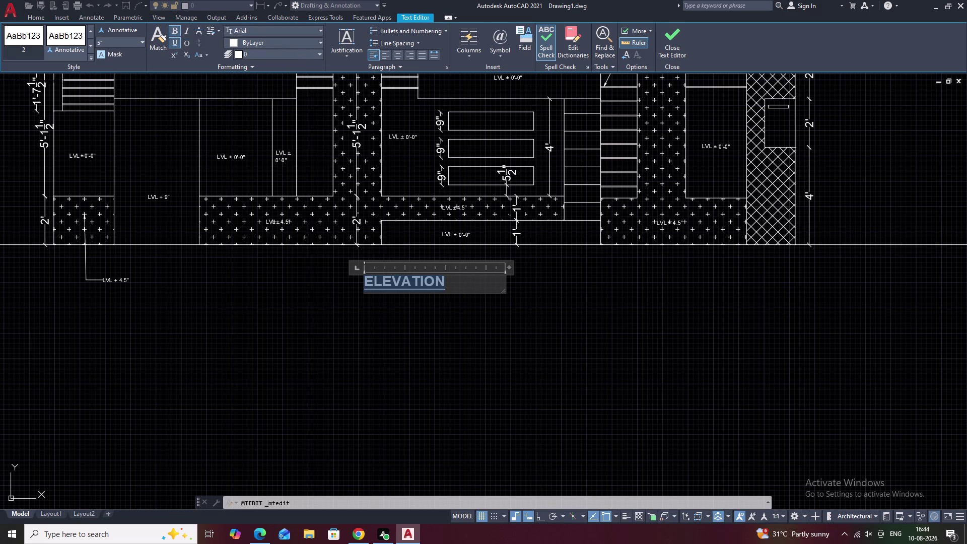
click(397, 55)
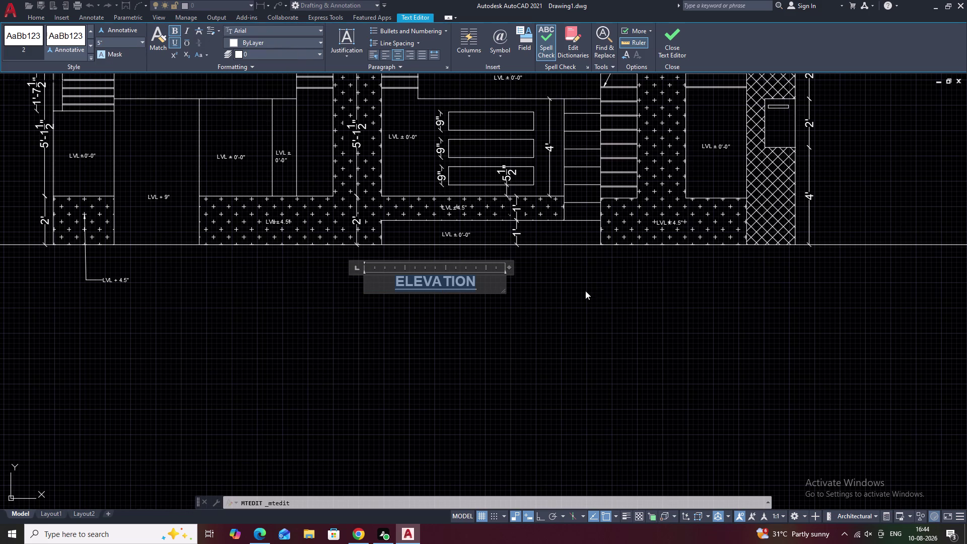
click(585, 291)
scroll(down, 3)
middle_drag(637, 322, 535, 321)
scroll(up, 3)
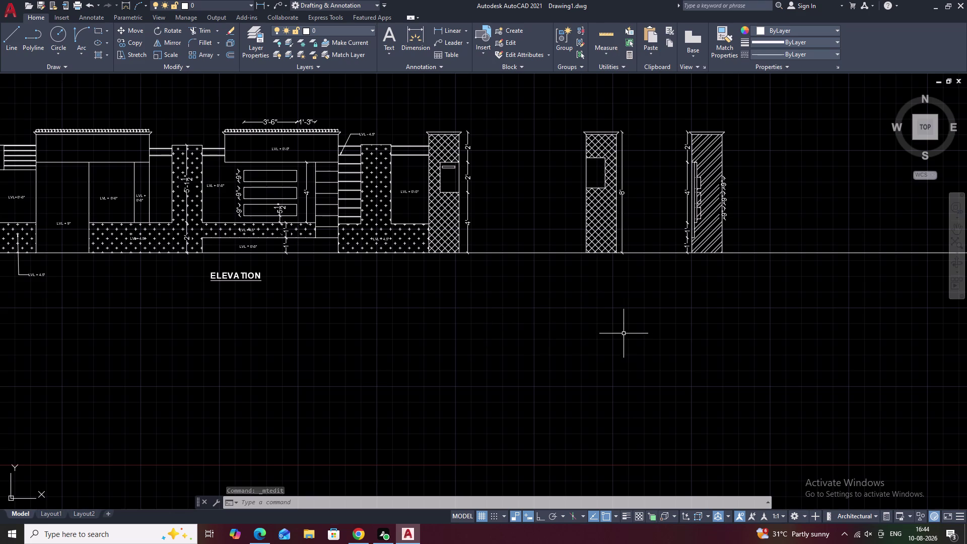
Create a multiline text reading 'SECTION X-X' below the right section drawing.
middle_drag(628, 334, 550, 319)
scroll(up, 3)
text(T)
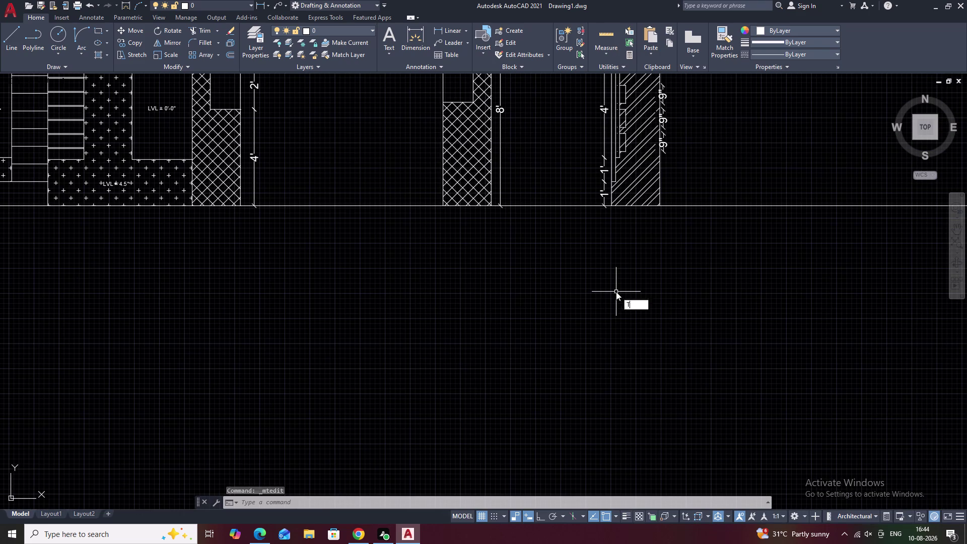
key(space)
click(604, 231)
click(702, 256)
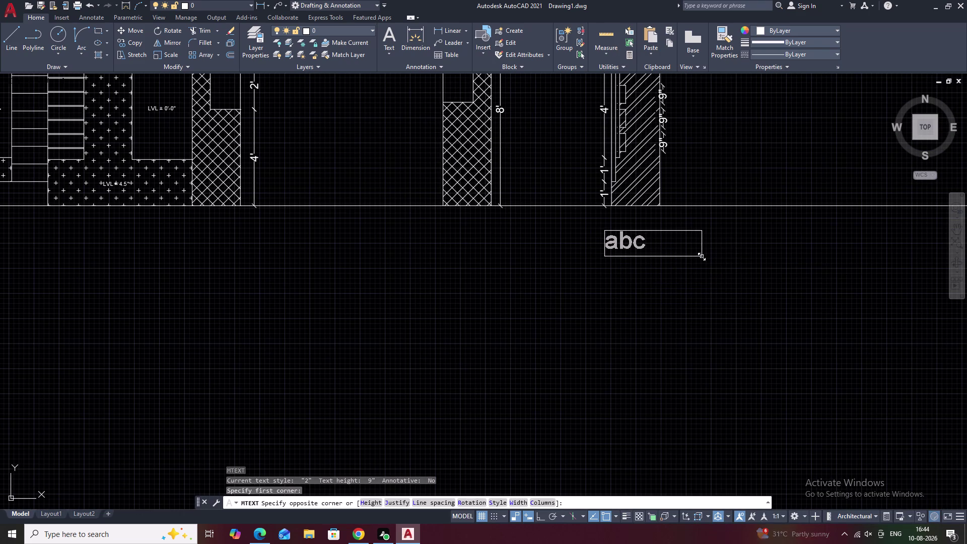
text(SECT)
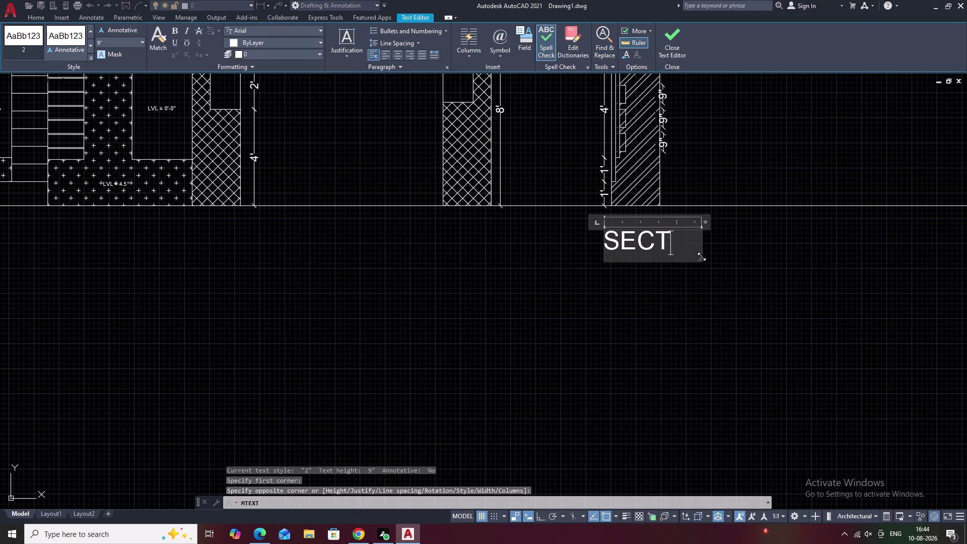
text(ION)
key(space)
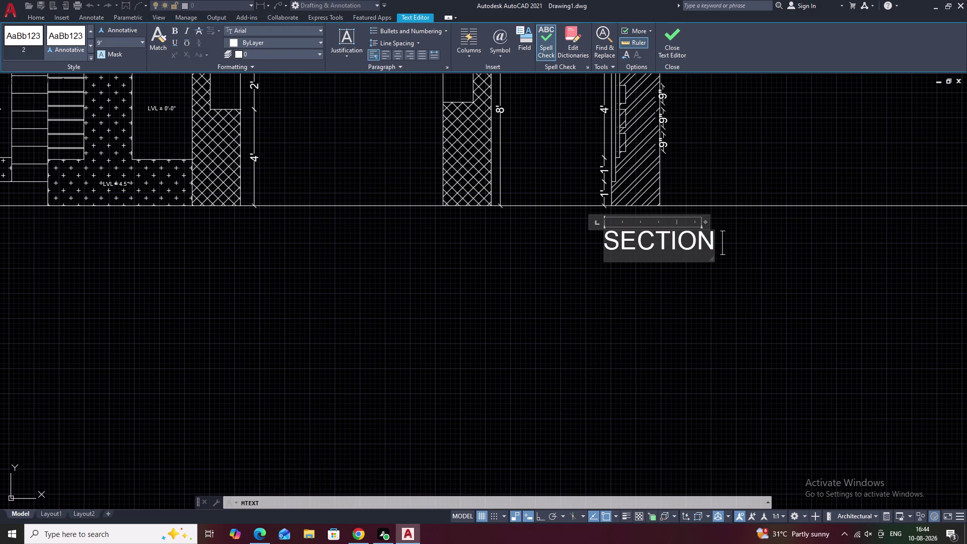
key(x)
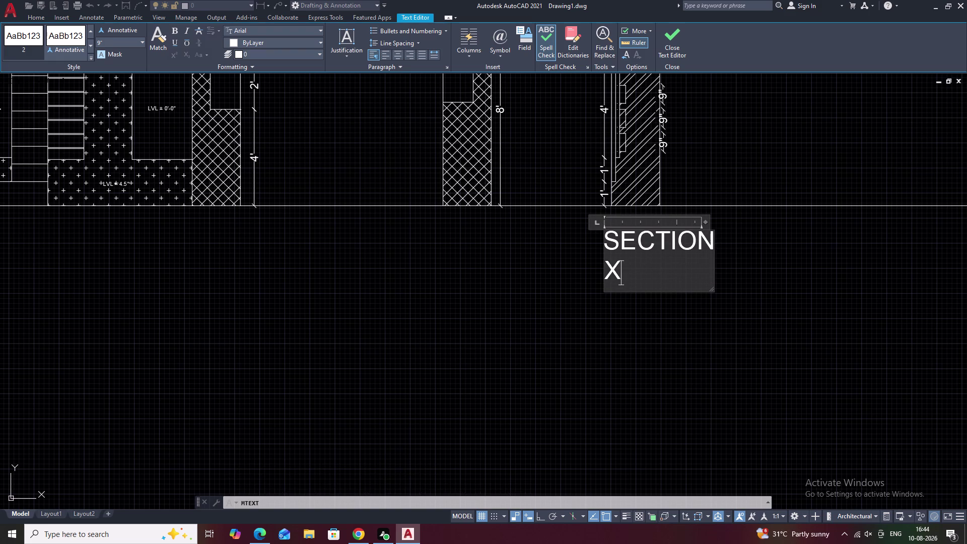
text(-X)
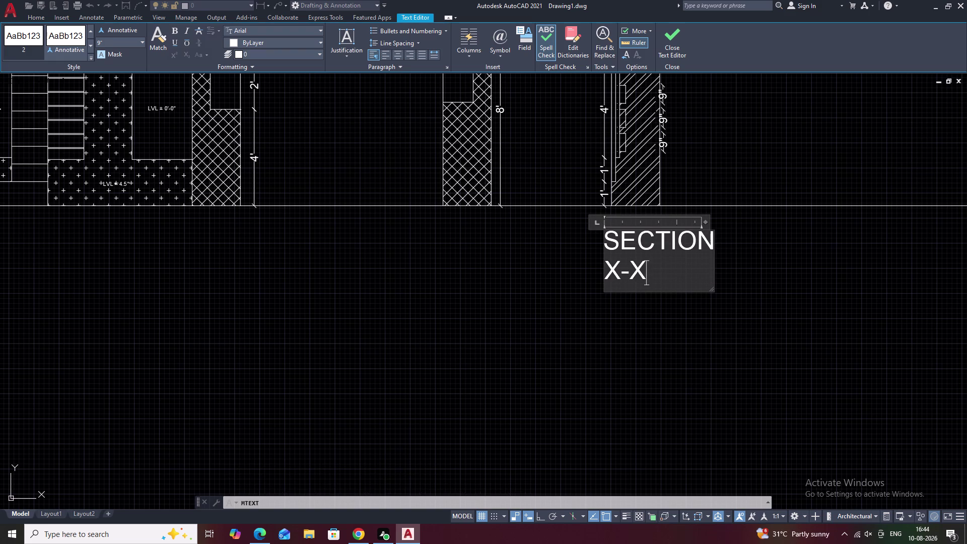
Reopen the SECTION X-X title and widen its text box to one line.
click(714, 255)
drag(714, 255, 768, 259)
drag(761, 259, 749, 260)
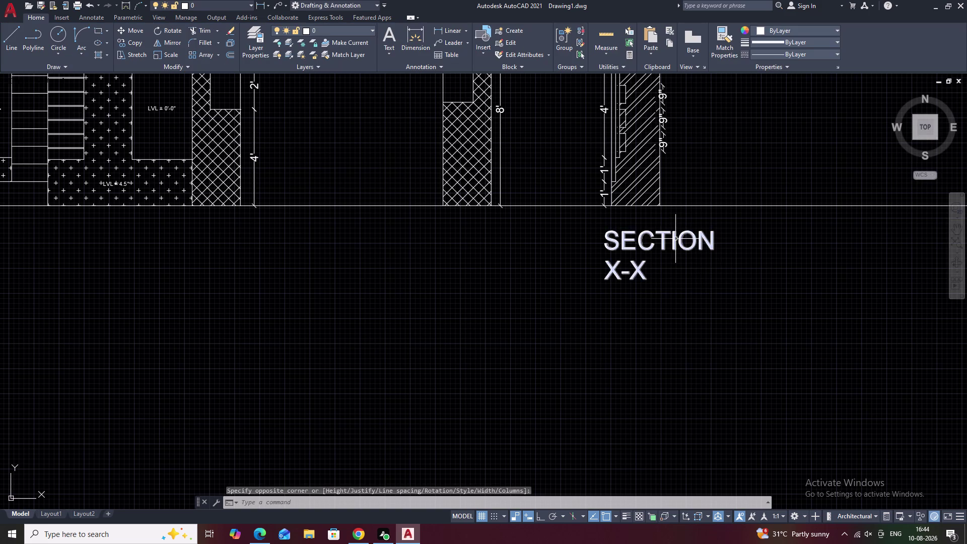
double_click(675, 240)
drag(713, 256, 799, 254)
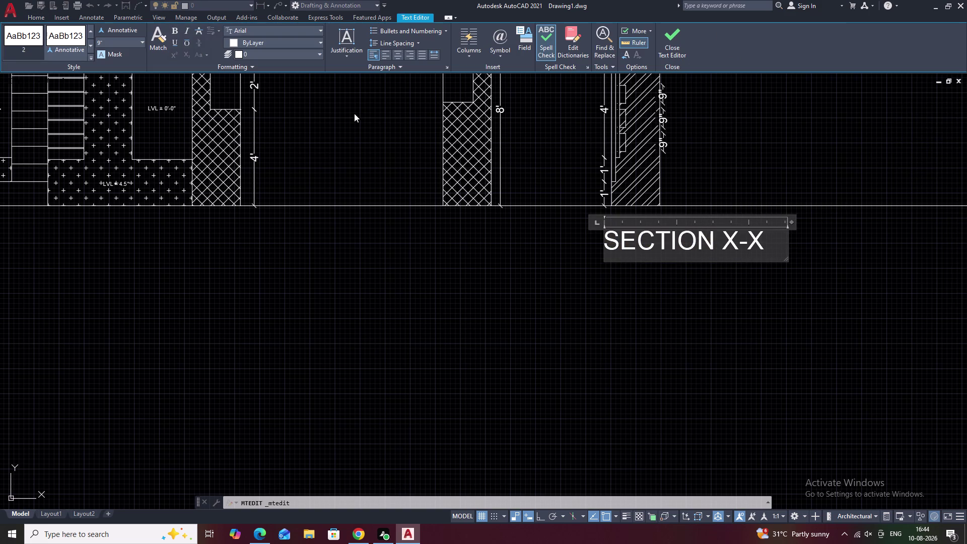
Try repeatedly to drag-select the SECTION X-X text in the text editor.
double_click(401, 58)
click(774, 240)
drag(774, 240, 622, 238)
click(621, 238)
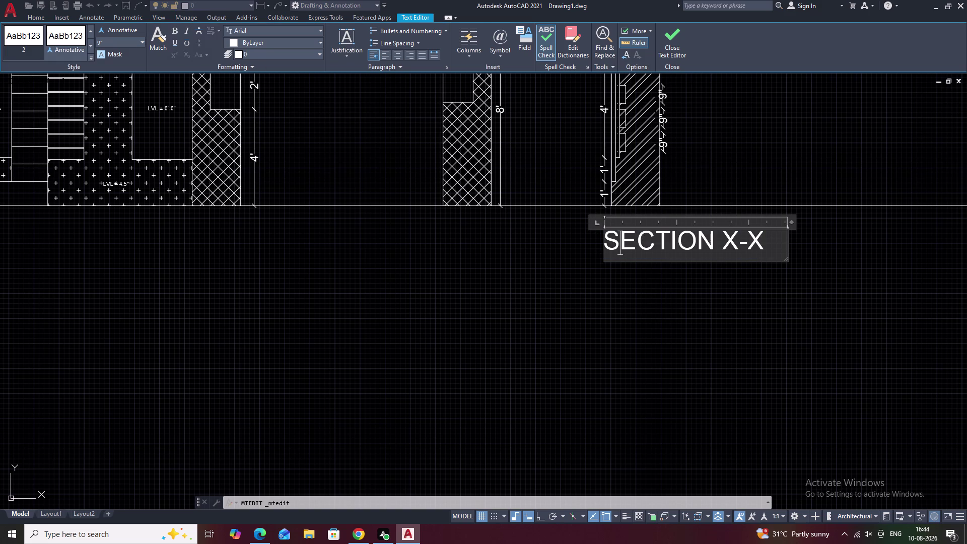
drag(767, 238, 759, 238)
drag(752, 238, 737, 238)
drag(718, 237, 619, 234)
click(618, 233)
right_click(619, 234)
click(767, 235)
drag(767, 235, 730, 236)
drag(719, 237, 713, 237)
drag(694, 235, 679, 235)
drag(645, 234, 638, 233)
drag(637, 233, 620, 233)
click(762, 233)
drag(763, 234, 728, 235)
drag(687, 234, 647, 234)
click(647, 235)
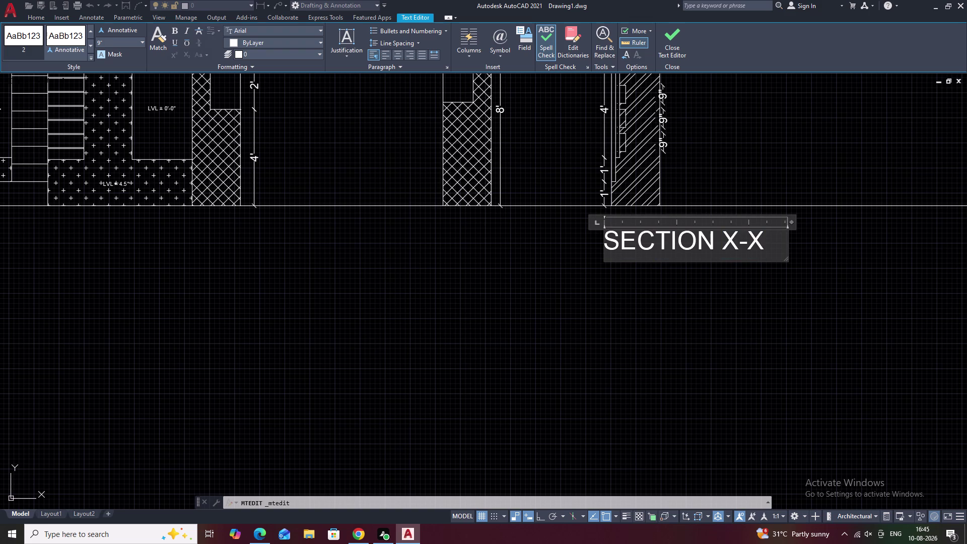
Make the whole SECTION X-X title bold and underlined, then exit the editor.
click(761, 237)
drag(761, 237, 636, 234)
click(175, 31)
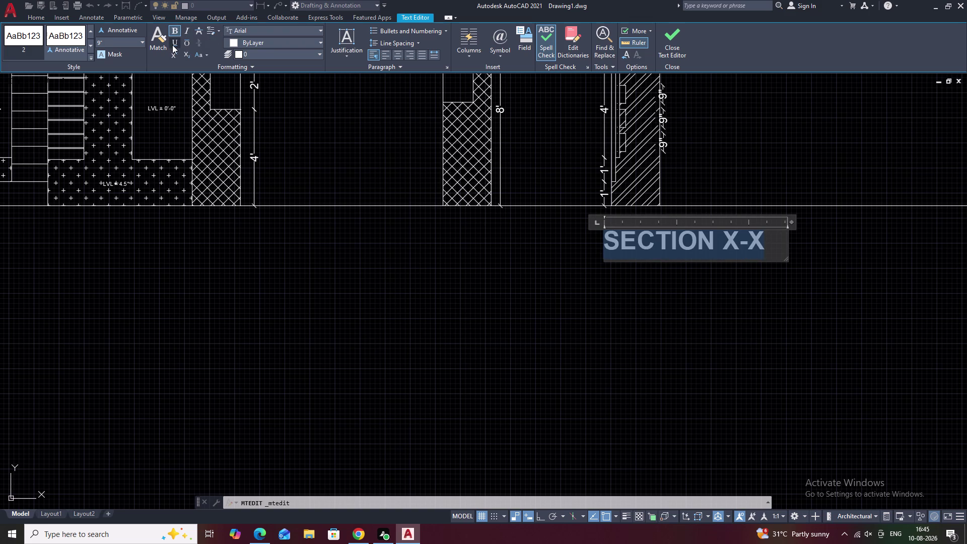
click(172, 45)
key(Escape)
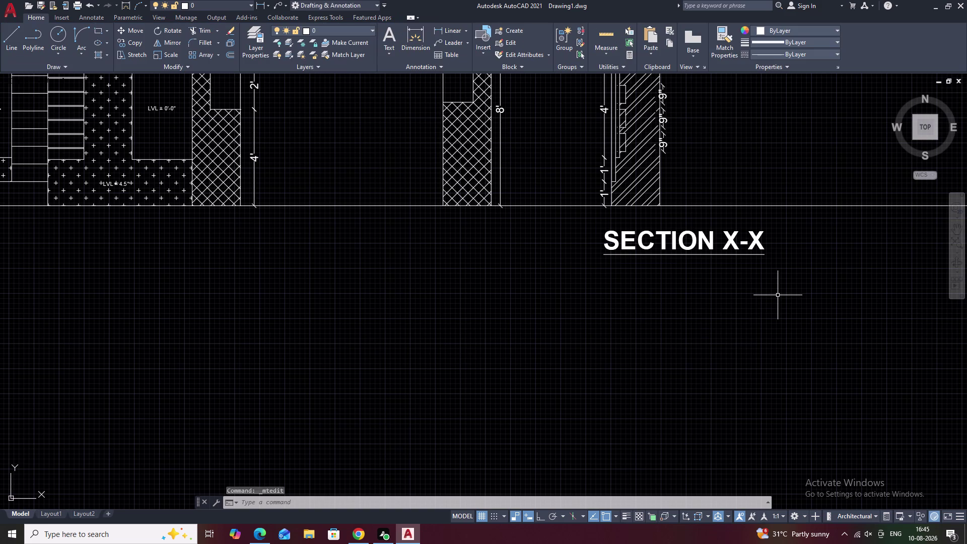
Select the formatted SECTION X-X title beneath the section drawing.
click(739, 243)
click(756, 233)
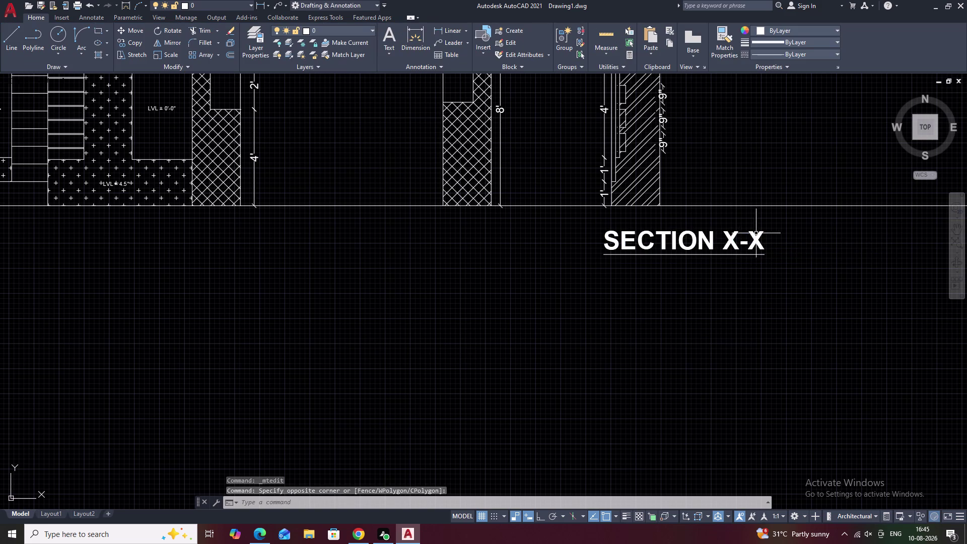
drag(745, 229, 697, 238)
drag(690, 241, 668, 262)
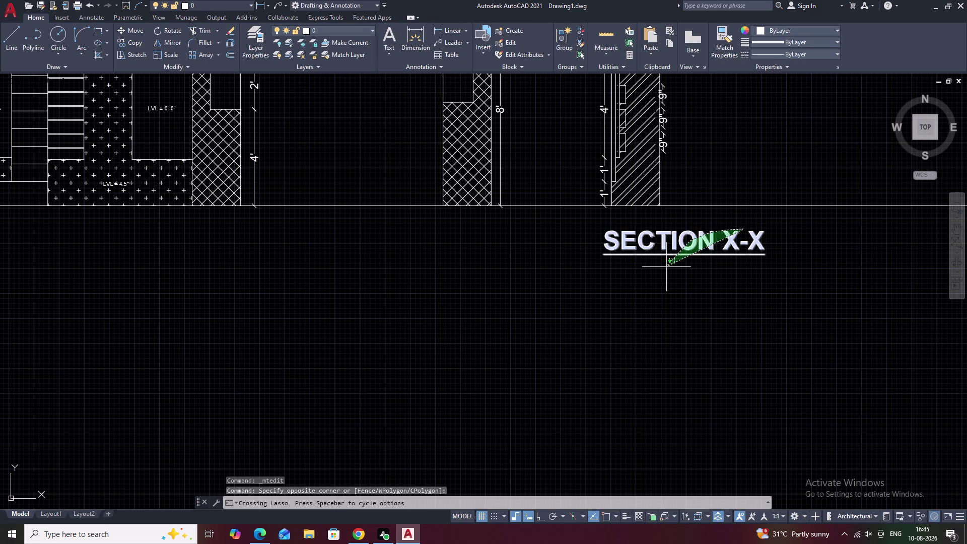